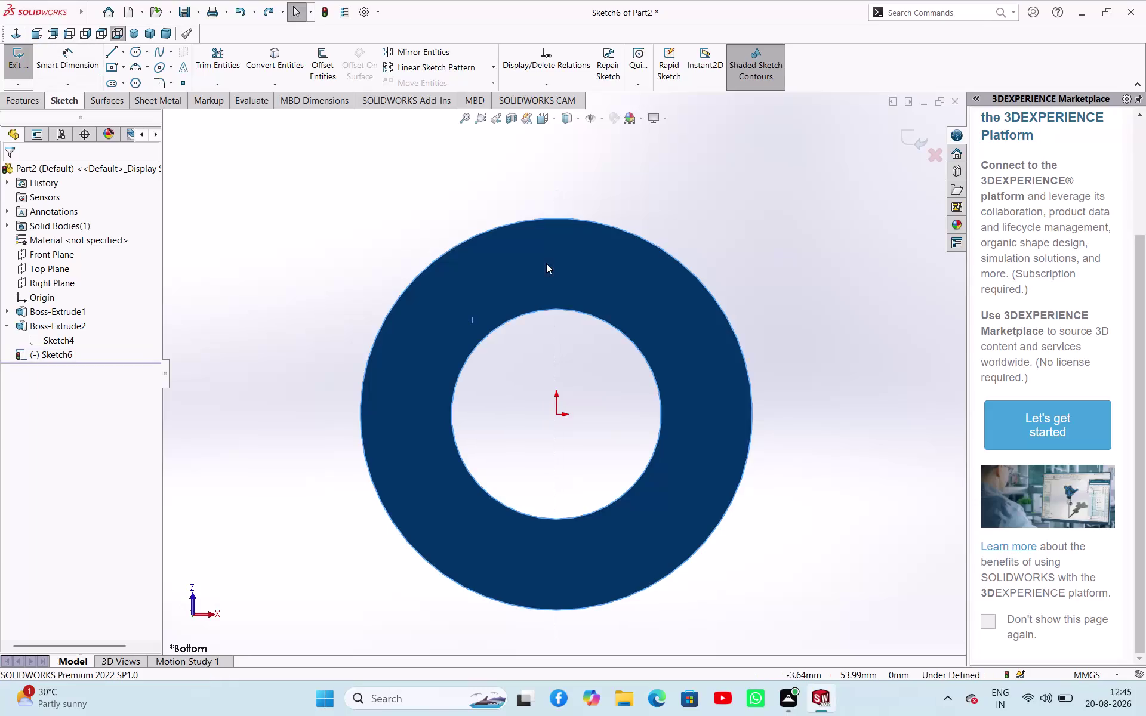
Exit the bottom-face sketch, undo Boss-Extrude2, and reopen Sketch4 for editing.
key(ctrl+z)
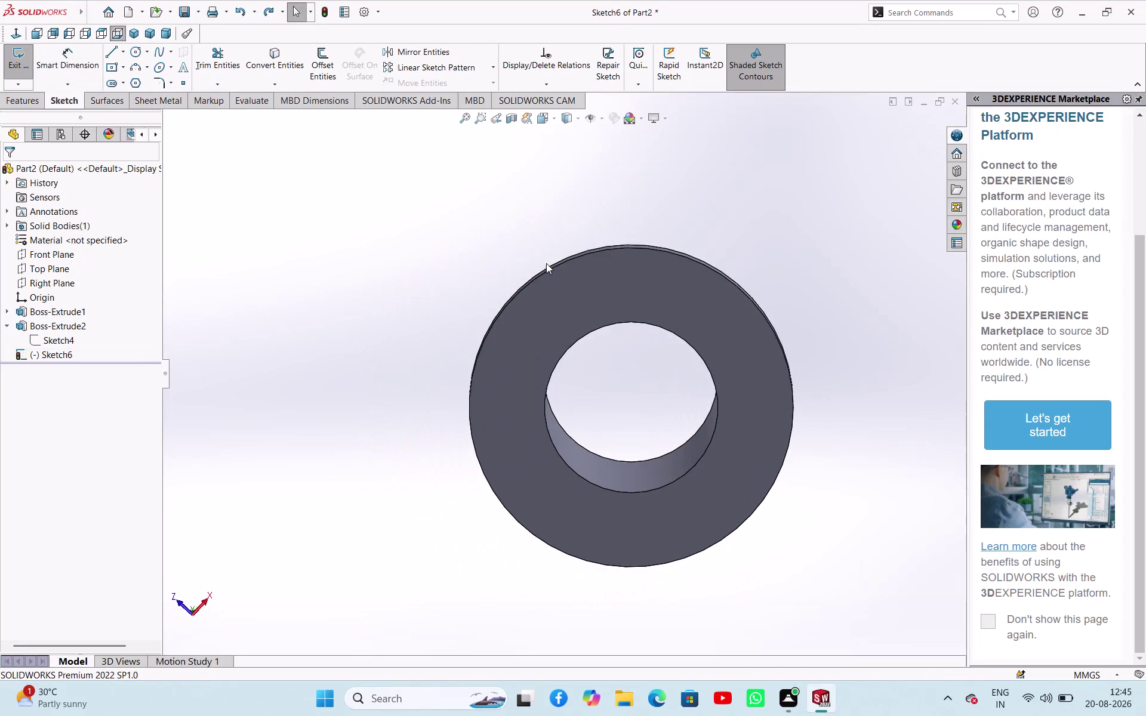
key(ctrl+z)
key(ctrl+z)
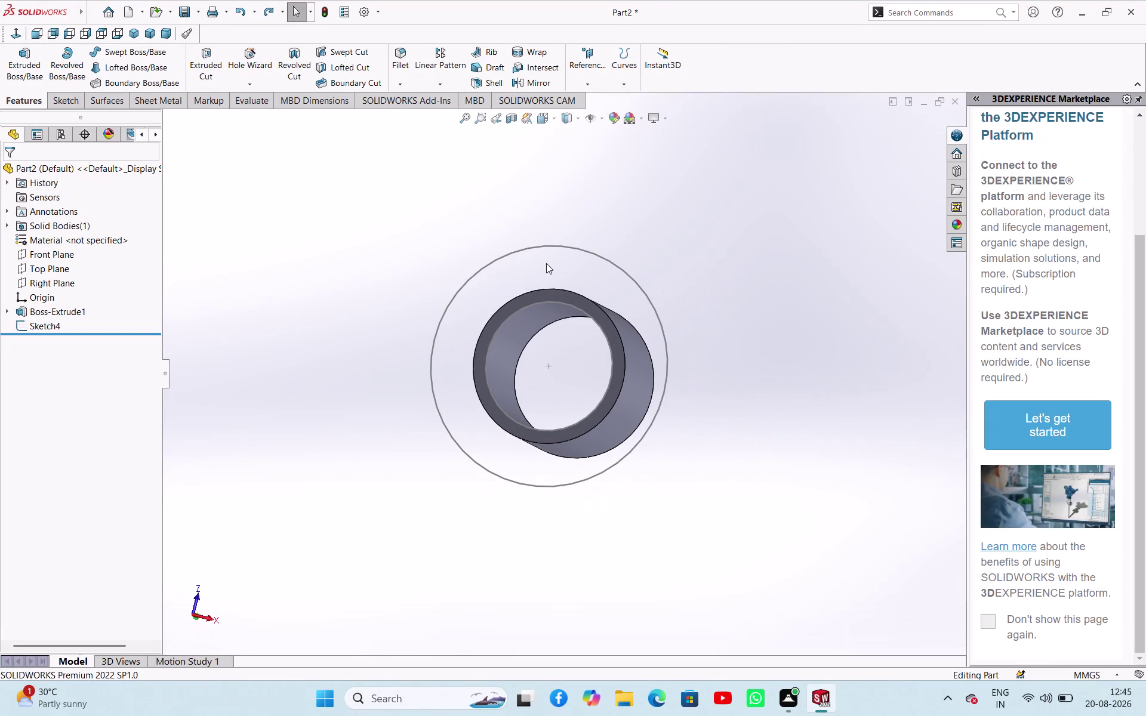
key(ctrl+z)
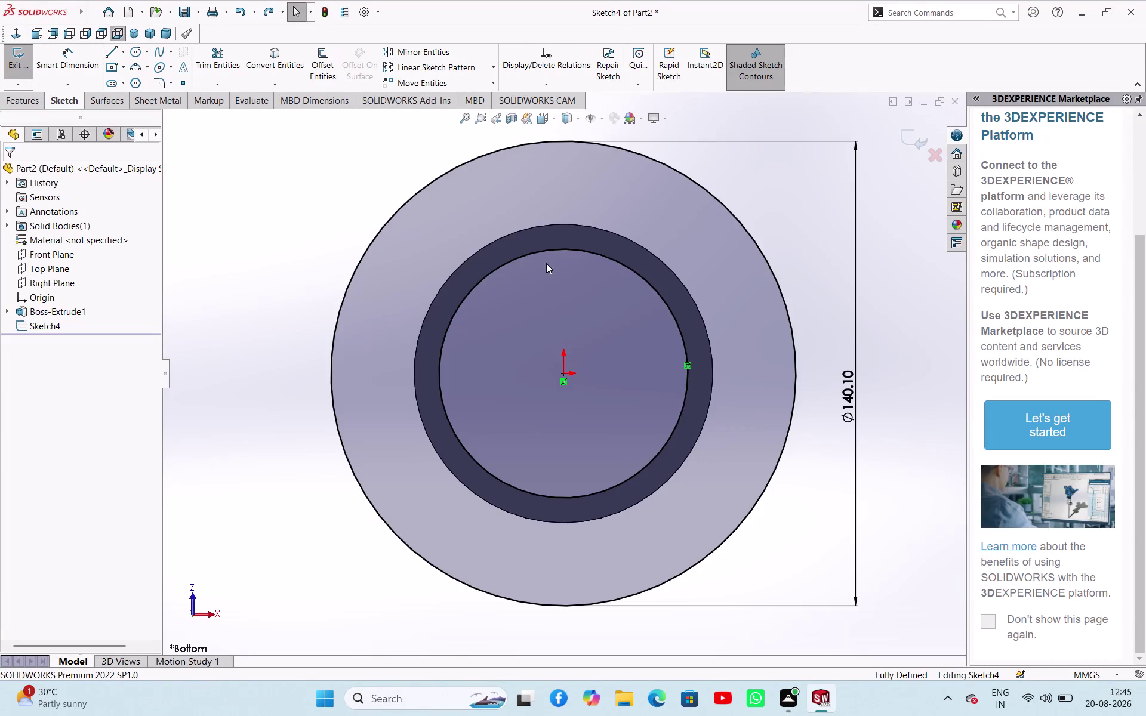
Change the flange circle's Ø140.10 dimension to 120 mm, passing through 100, and exit Sketch4.
double_click(853, 395)
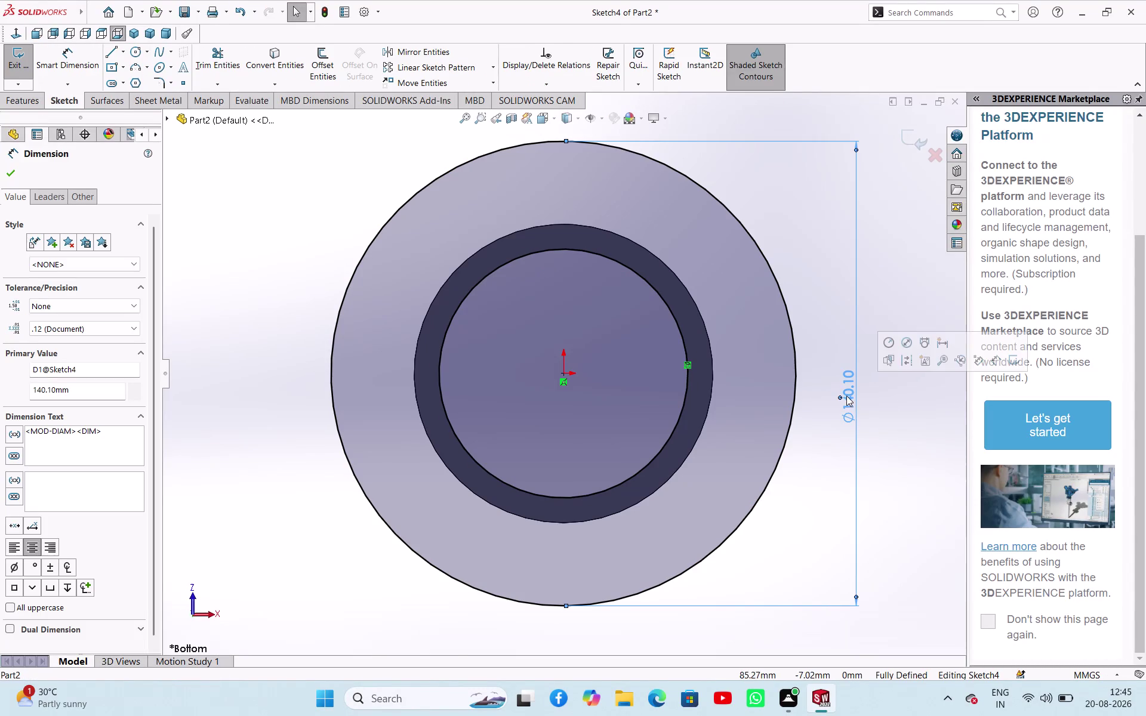
click(897, 402)
double_click(844, 394)
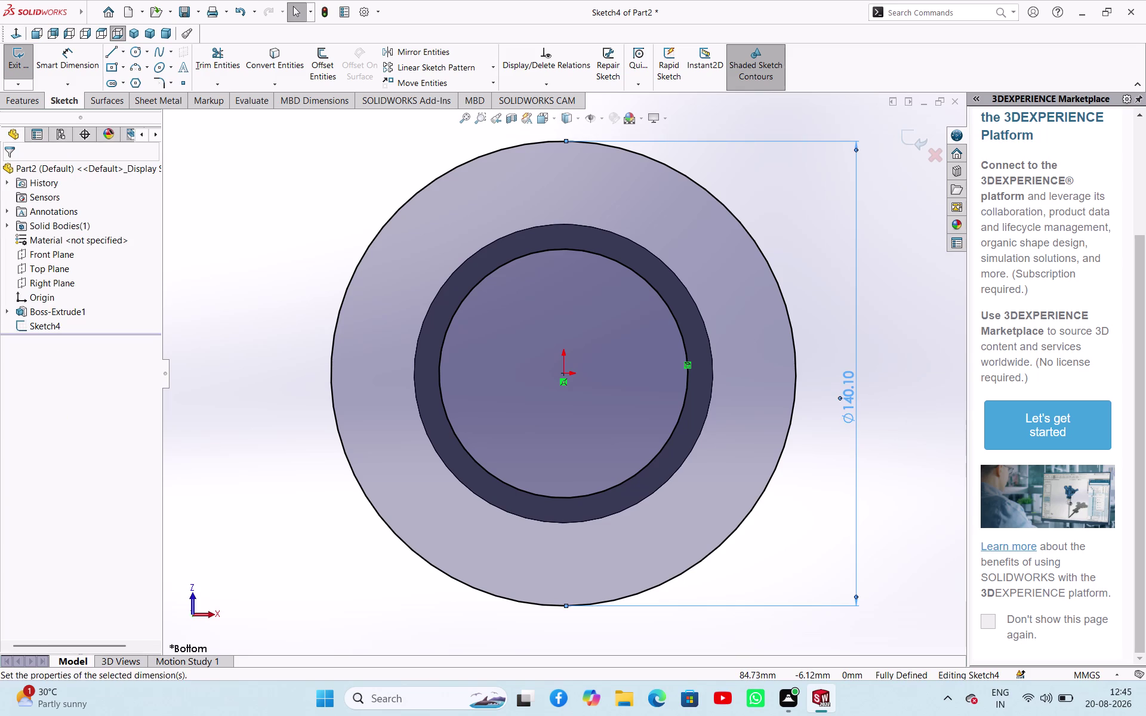
key(Escape)
key(Escape)
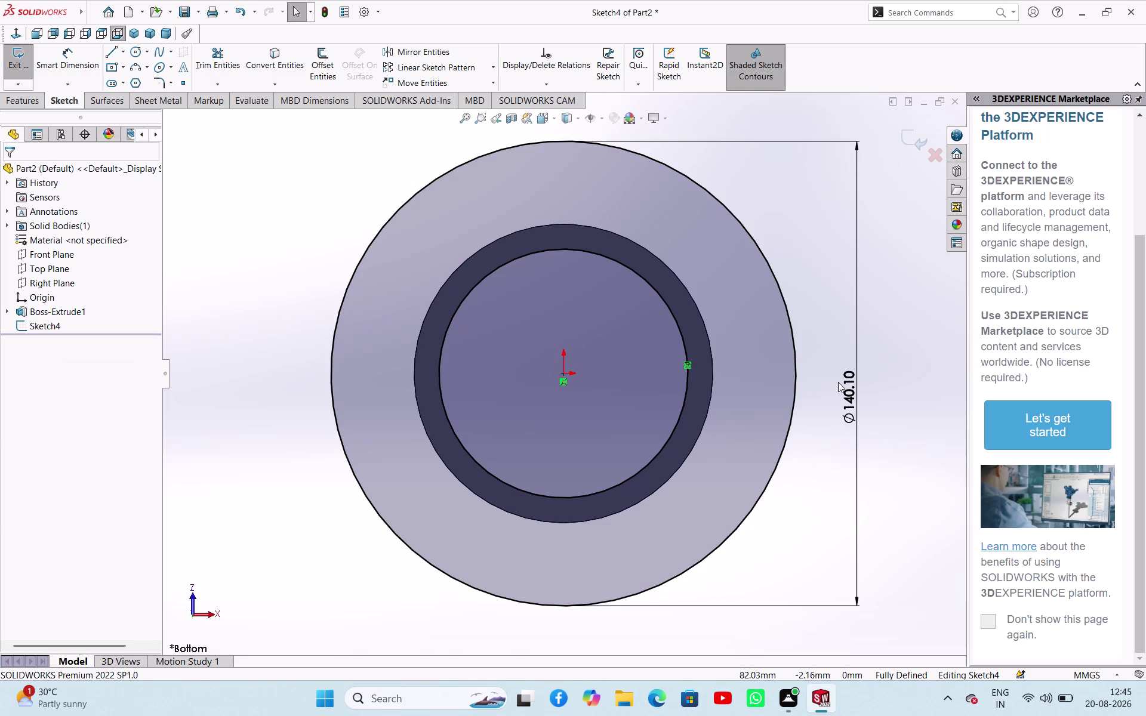
double_click(852, 393)
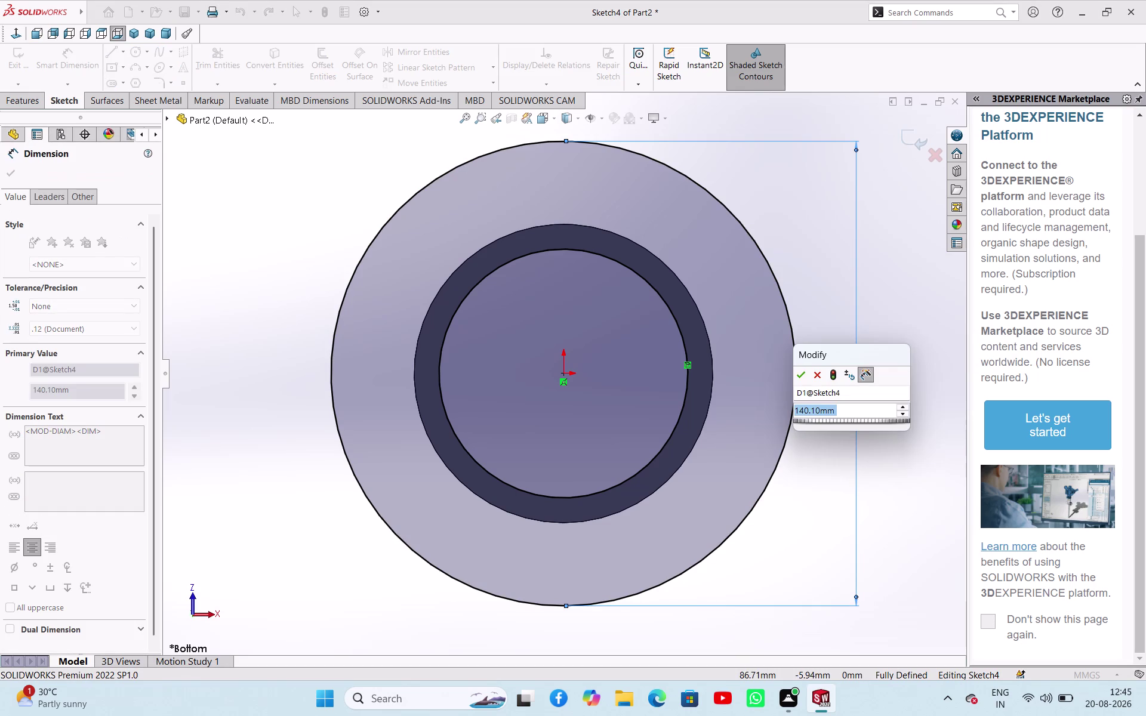
text(100)
key(Return)
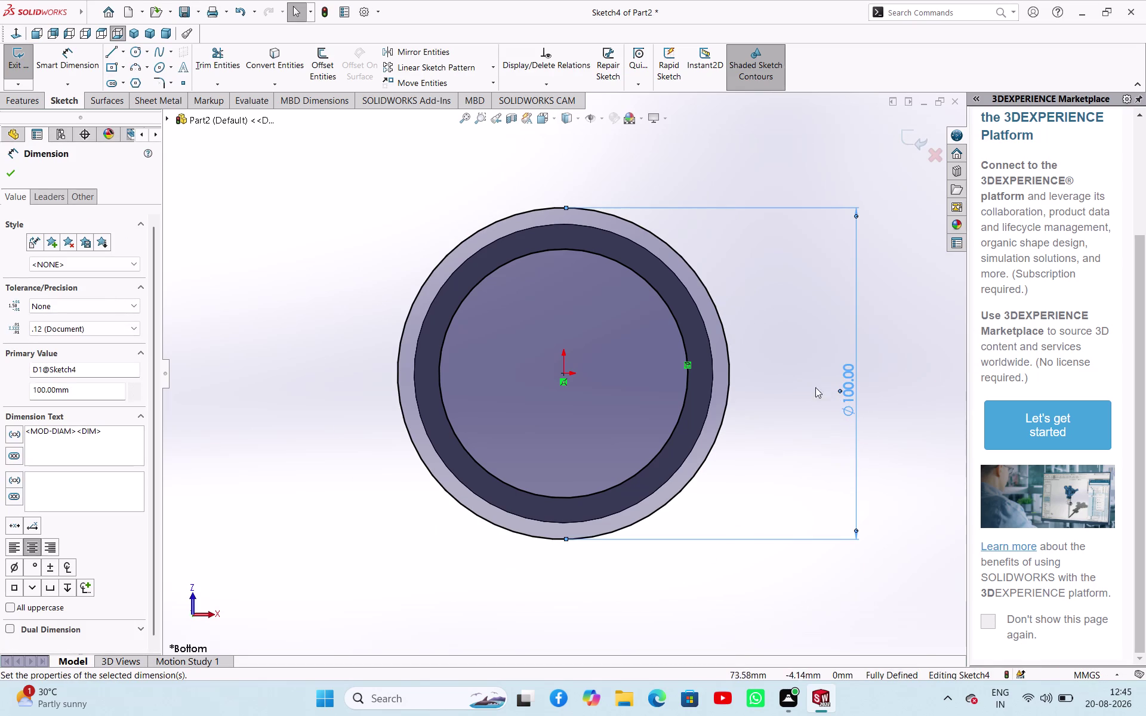
double_click(846, 392)
key(1)
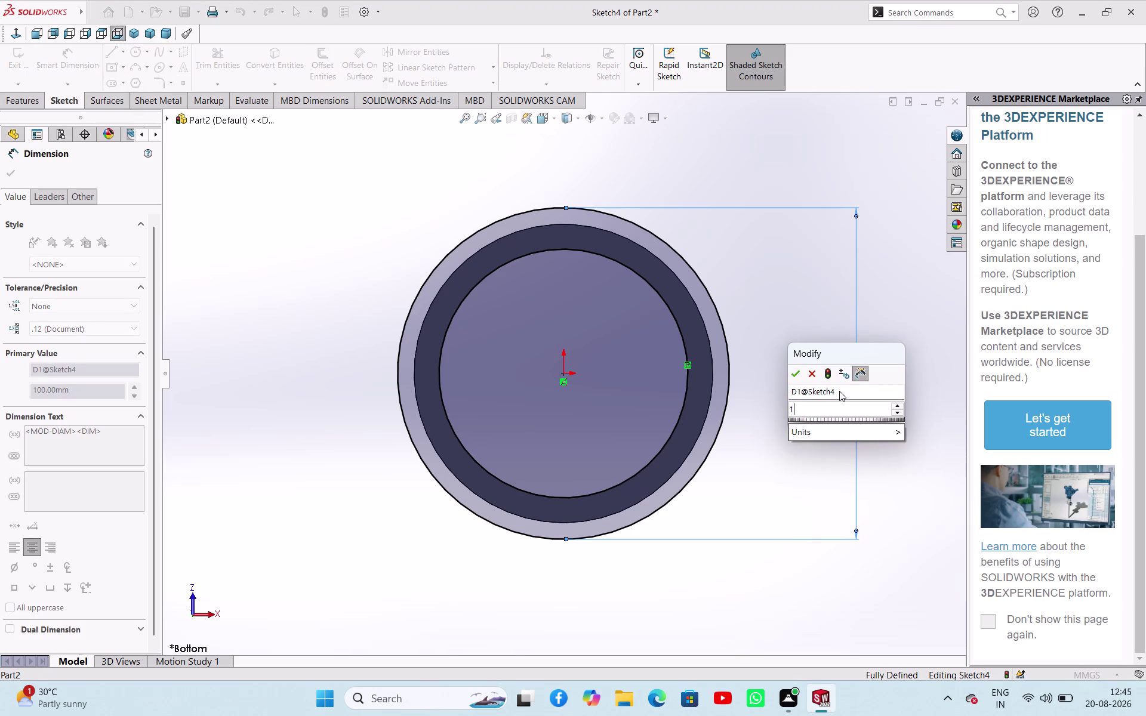
text(20)
key(Return)
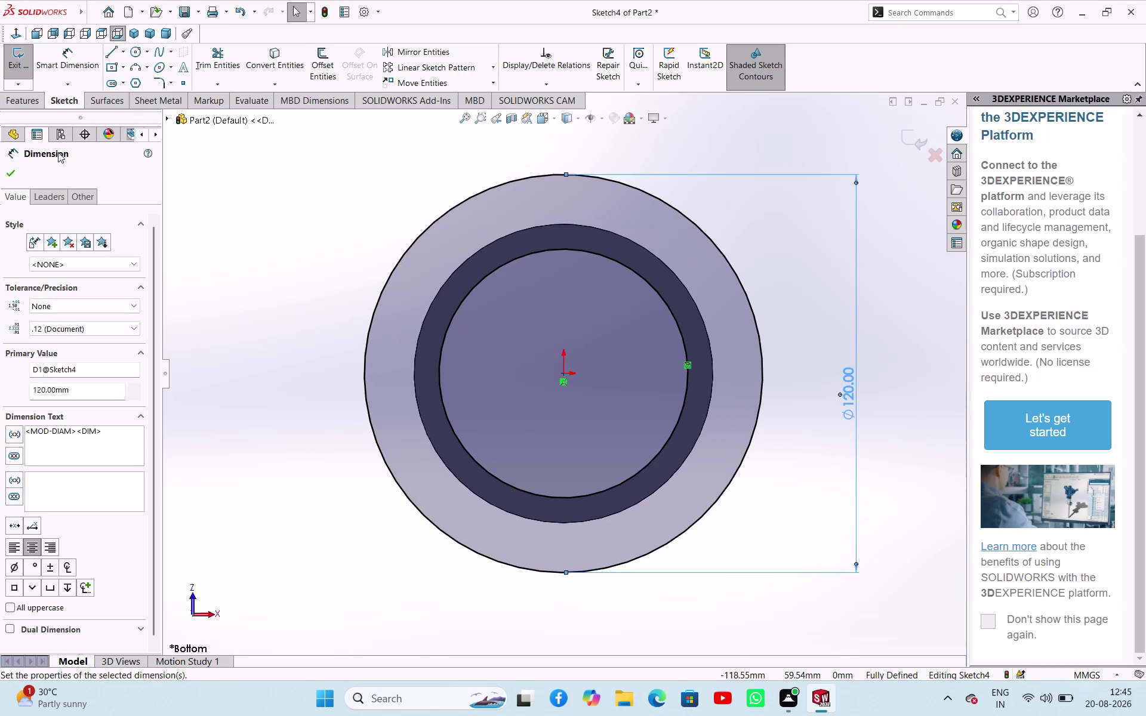
click(15, 167)
click(25, 67)
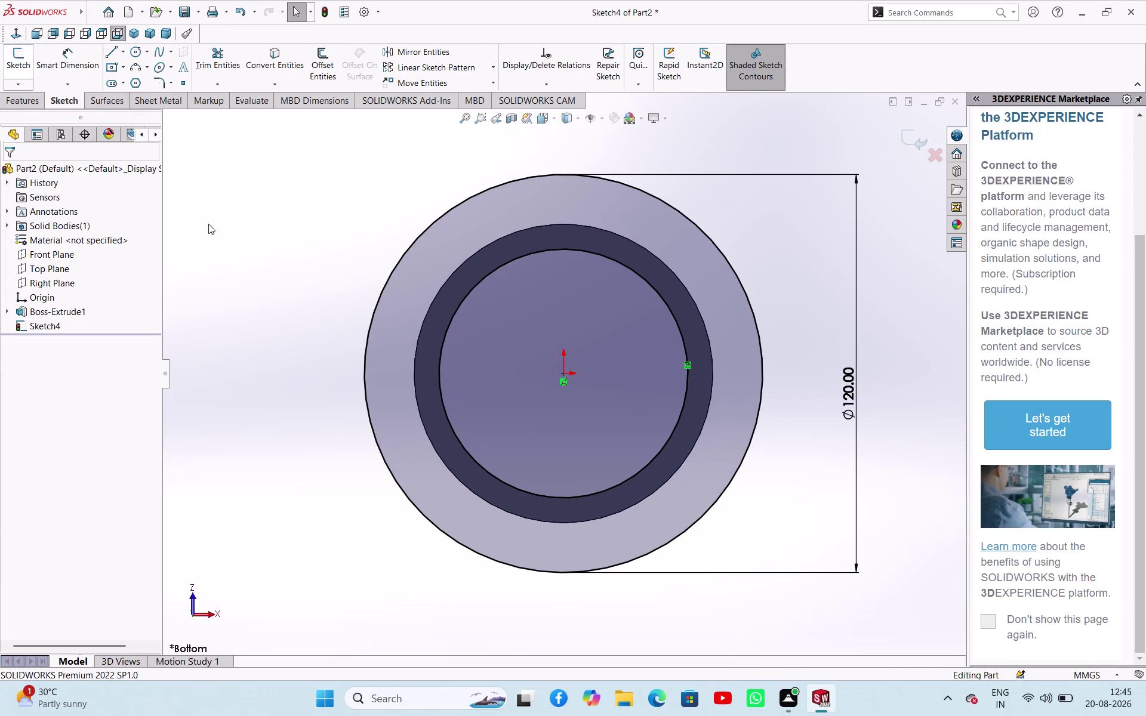
click(224, 228)
middle_drag(266, 267, 267, 371)
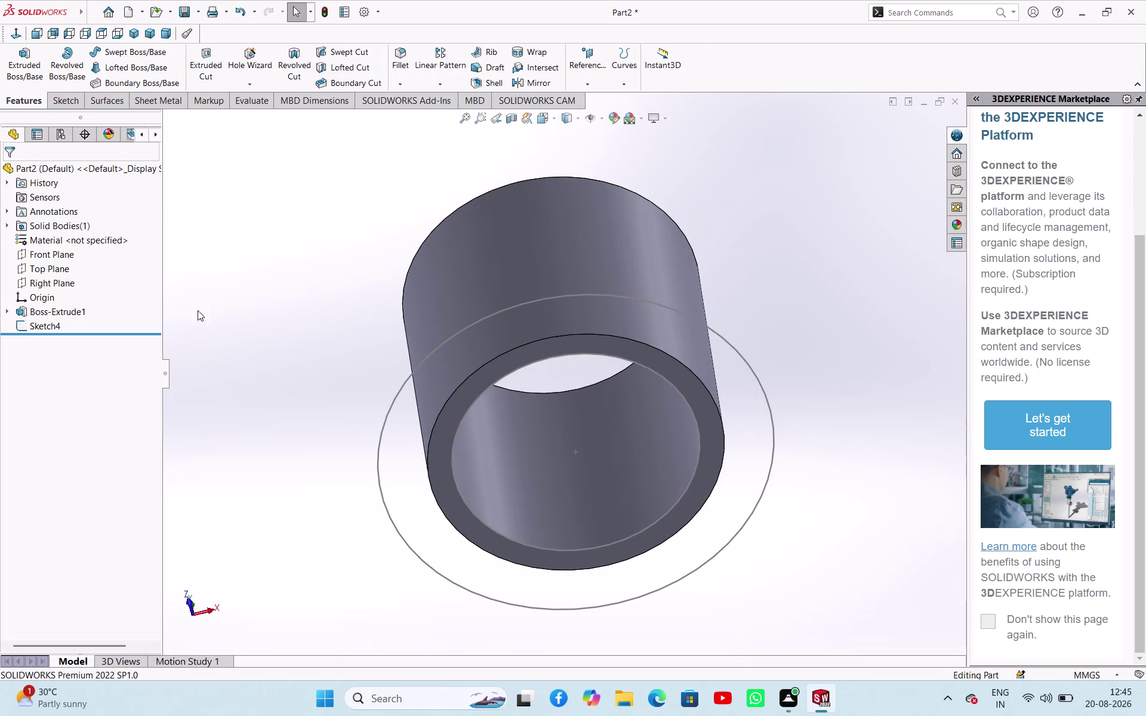
Extrude Sketch4 Blind 7.5 mm in the reversed direction, merged with the tube.
click(19, 49)
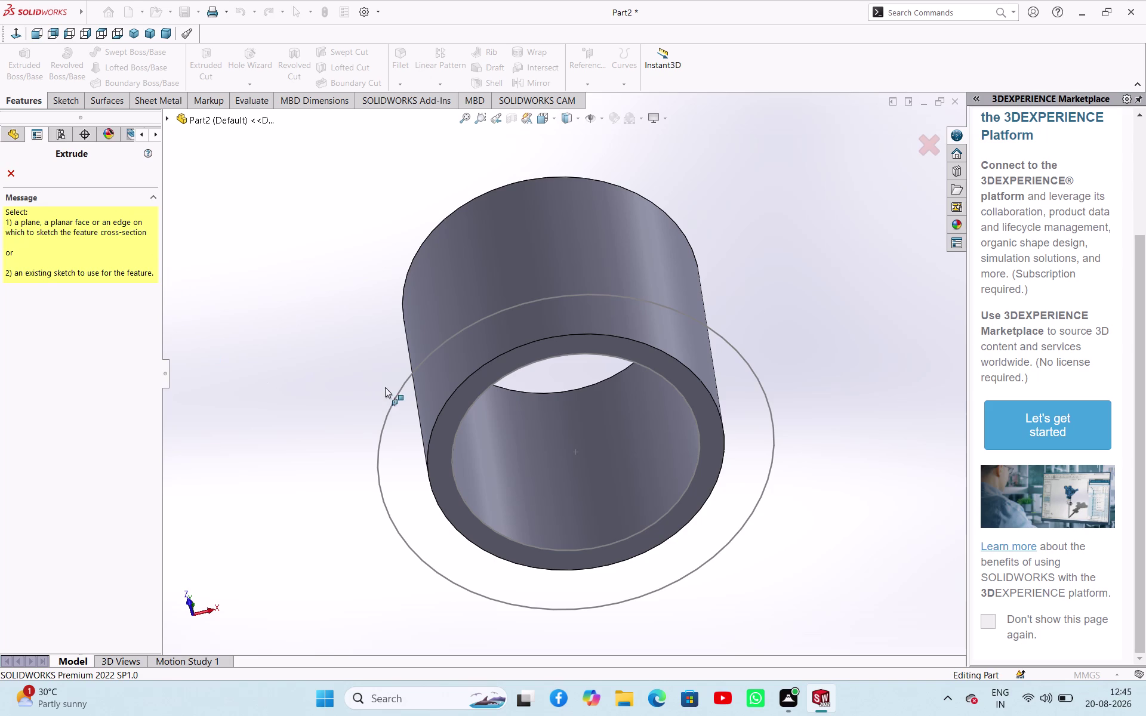
click(400, 392)
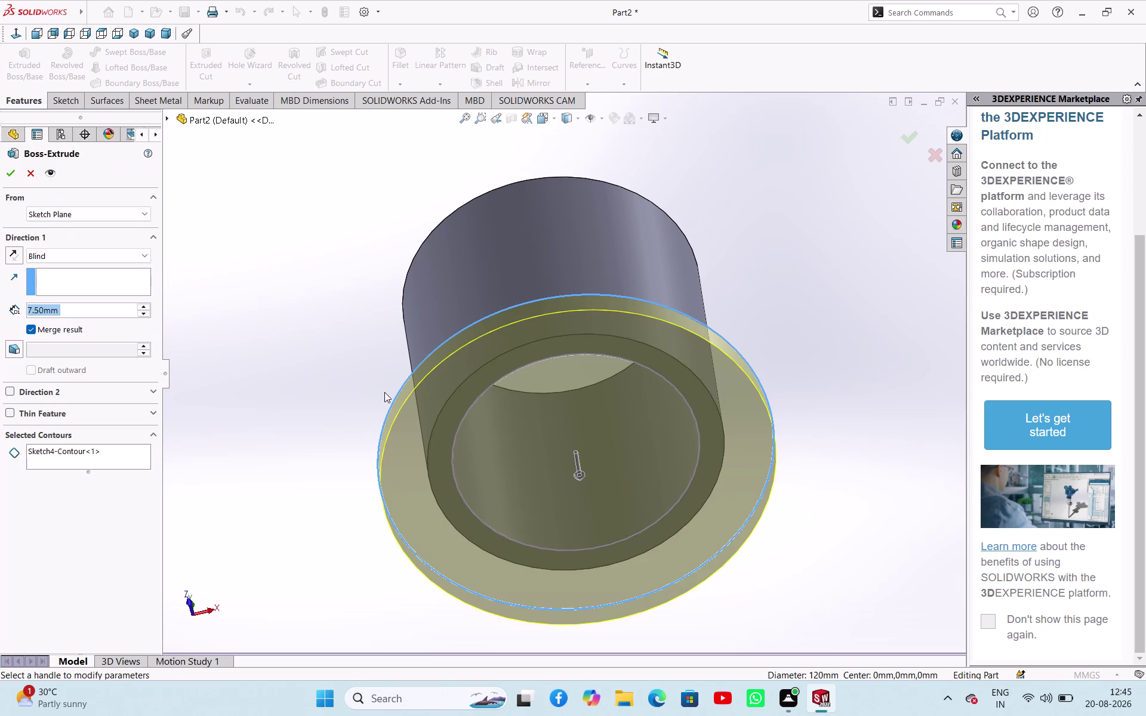
click(32, 173)
click(256, 269)
click(49, 319)
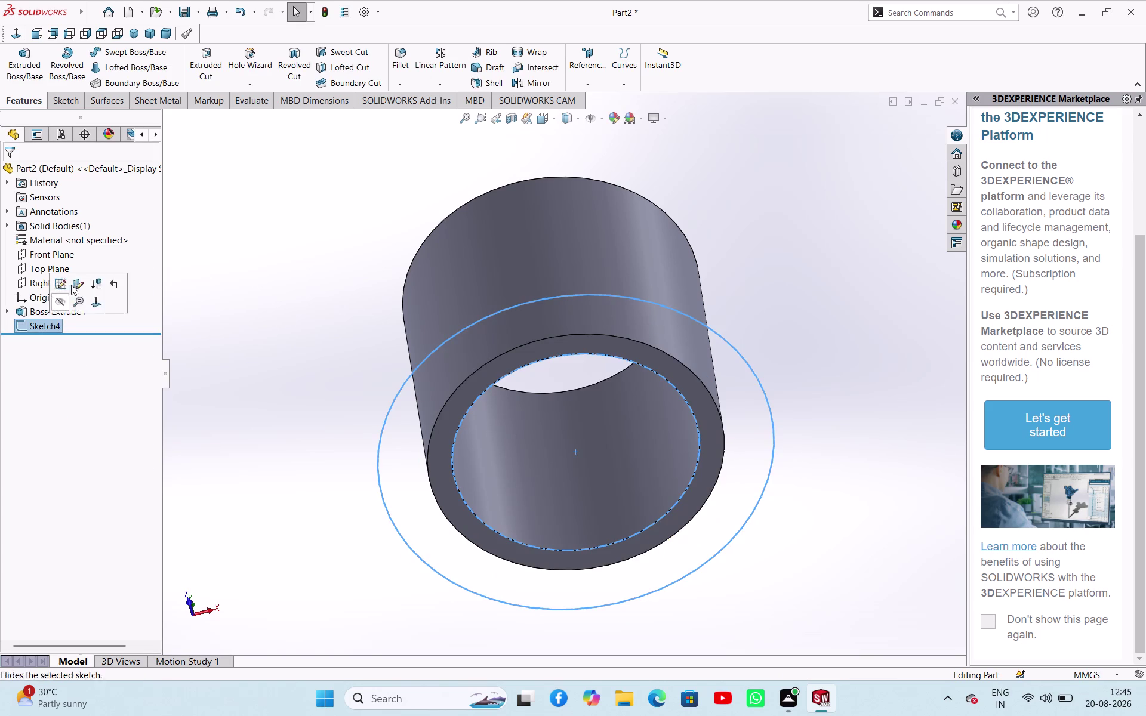
click(34, 61)
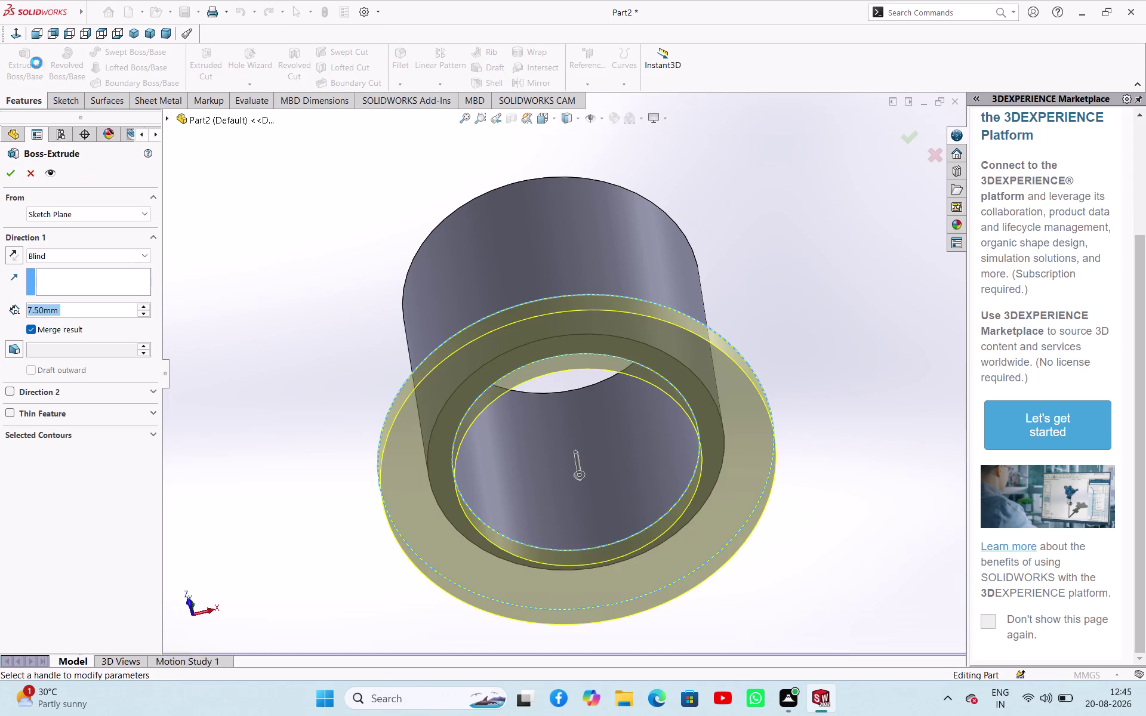
middle_drag(370, 342, 379, 496)
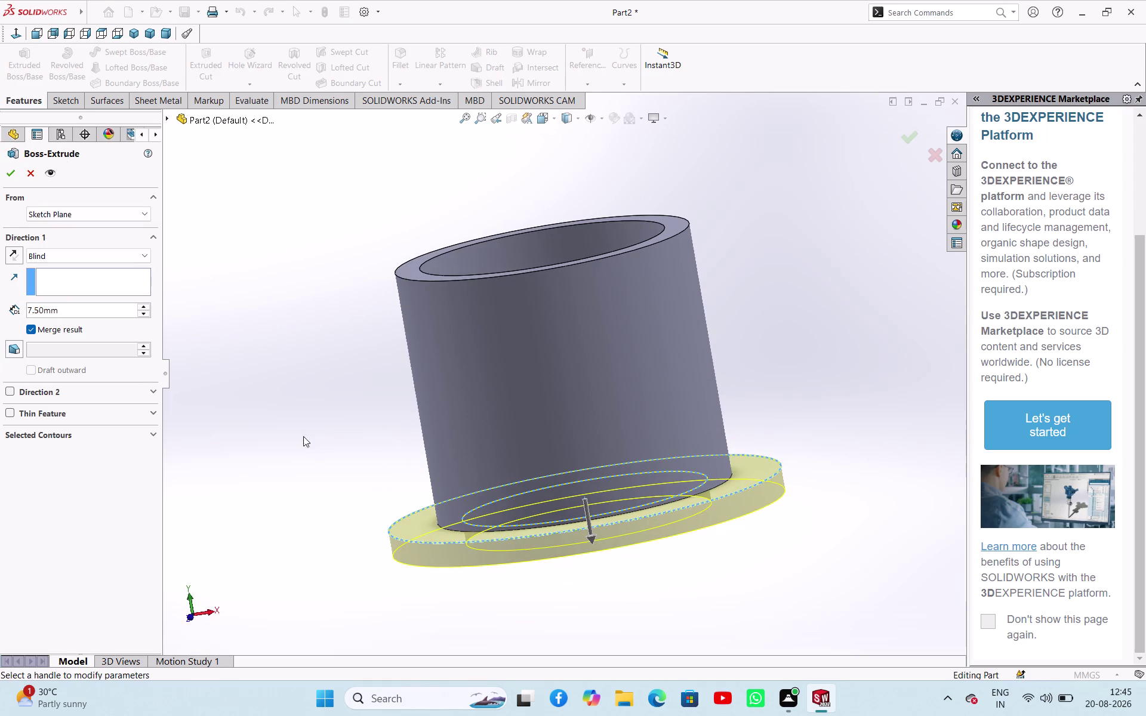
click(15, 249)
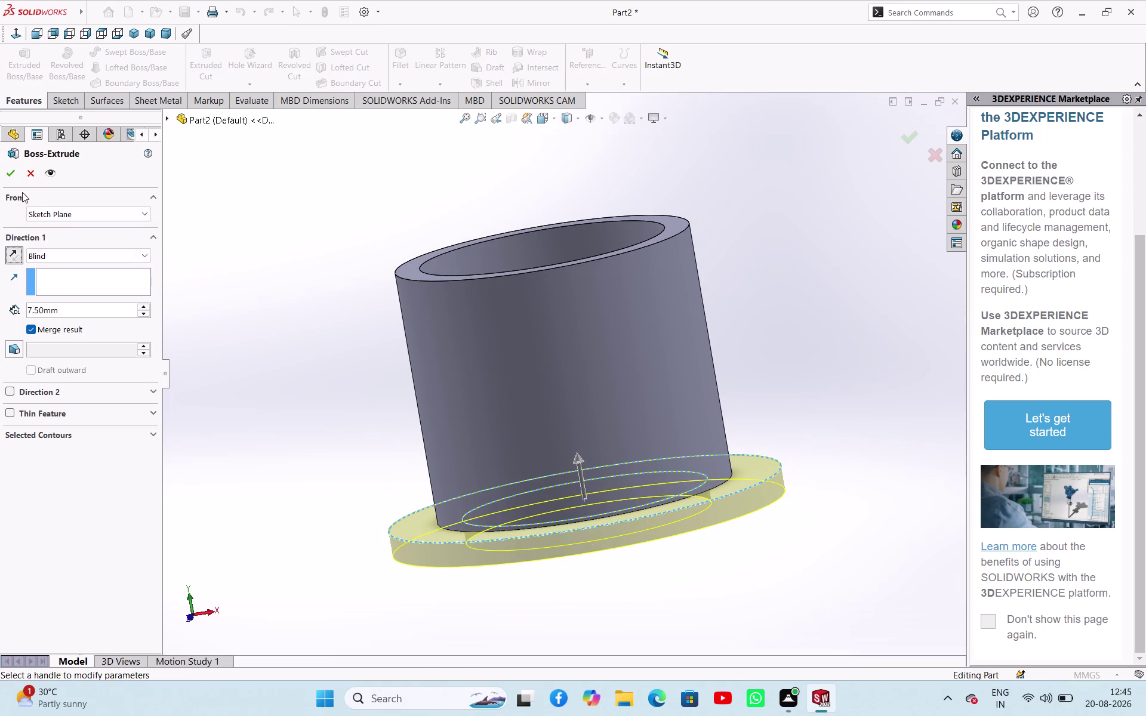
click(15, 181)
click(228, 340)
middle_drag(249, 367, 206, 213)
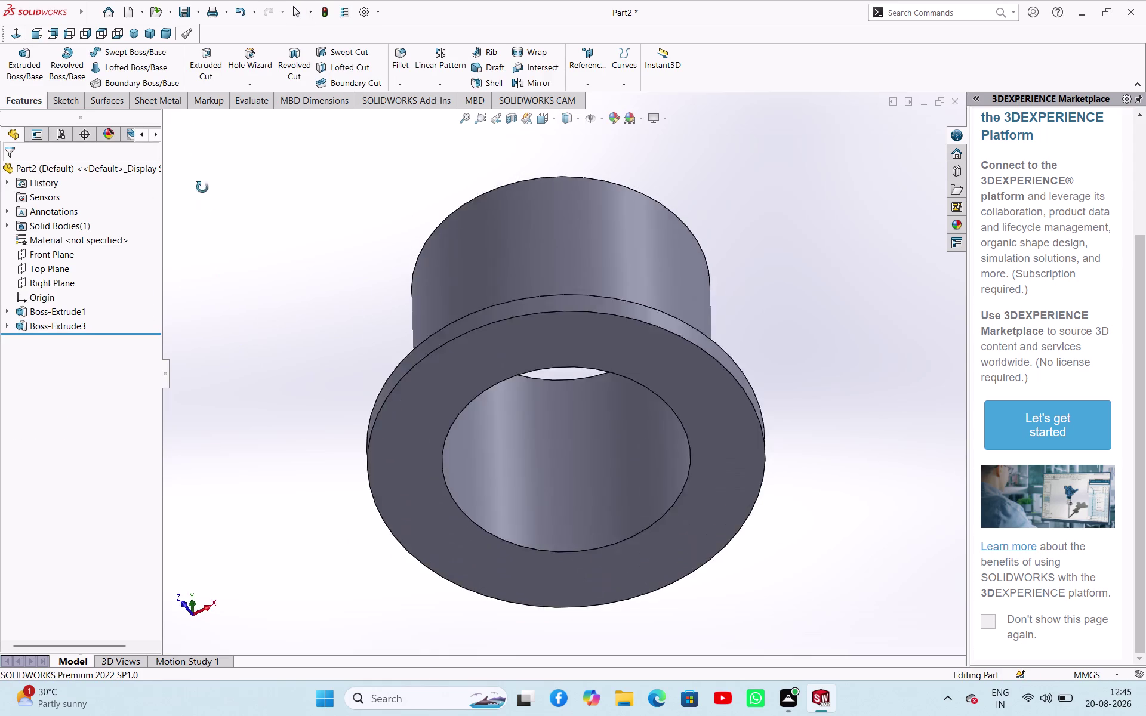
middle_drag(207, 214, 196, 144)
Start a sketch on the flange's bottom face with a vertical midpoint centreline from the origin.
click(426, 303)
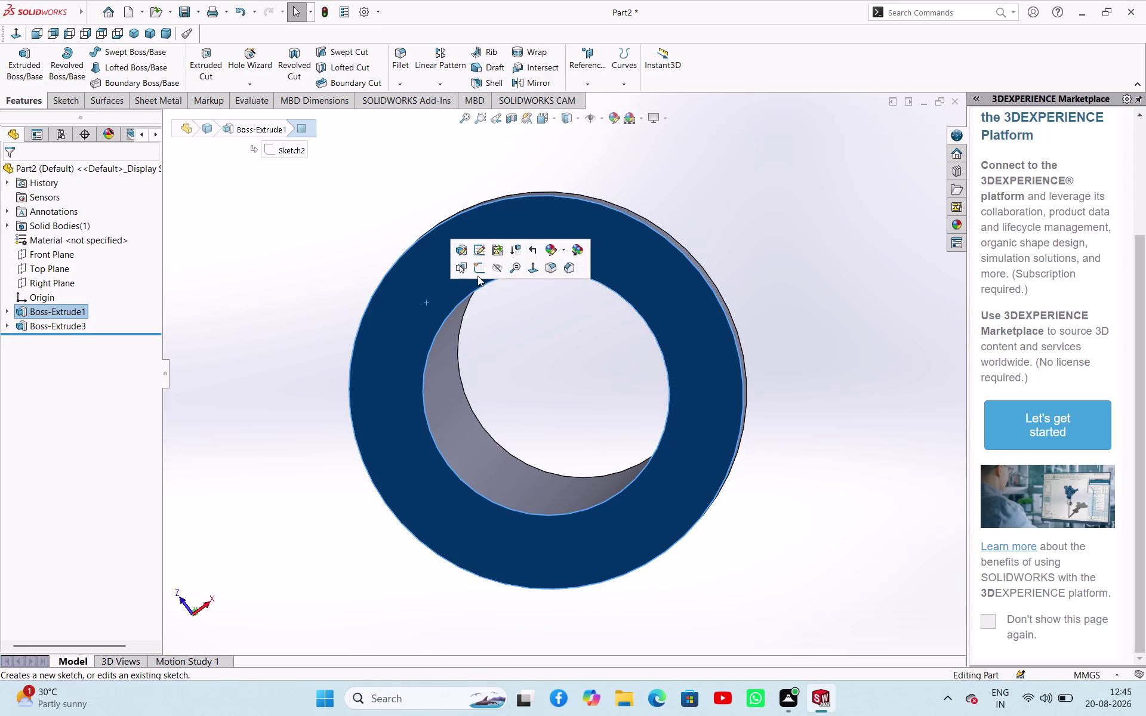
click(478, 275)
click(278, 292)
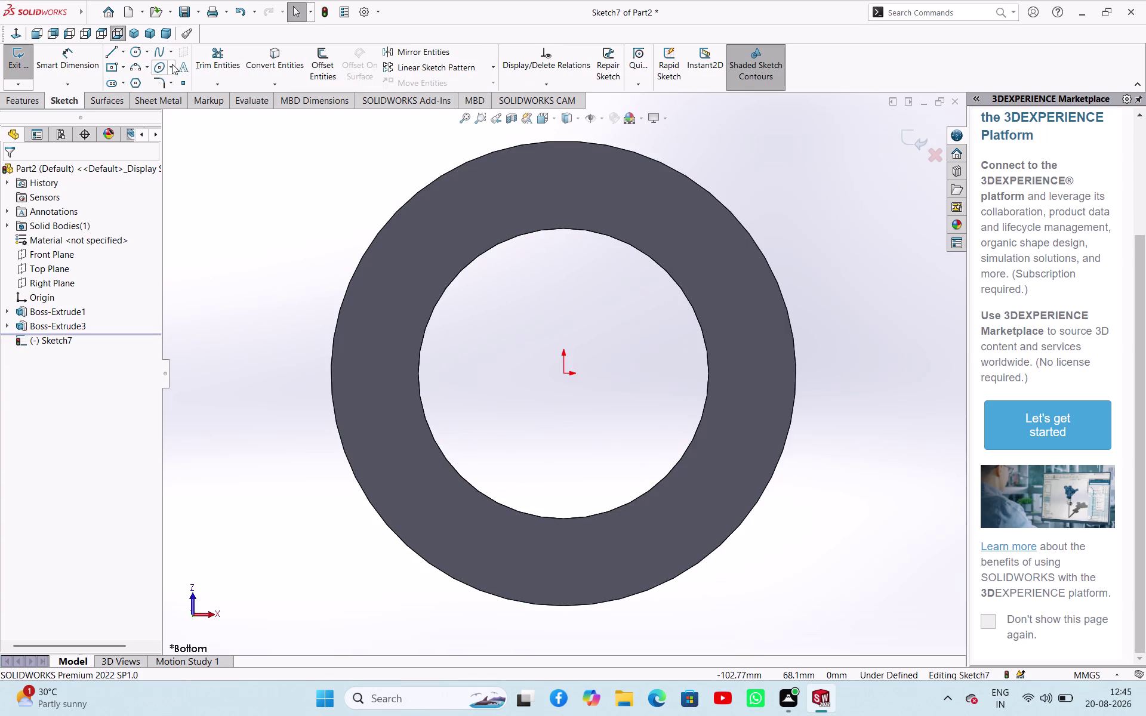
click(123, 53)
click(128, 86)
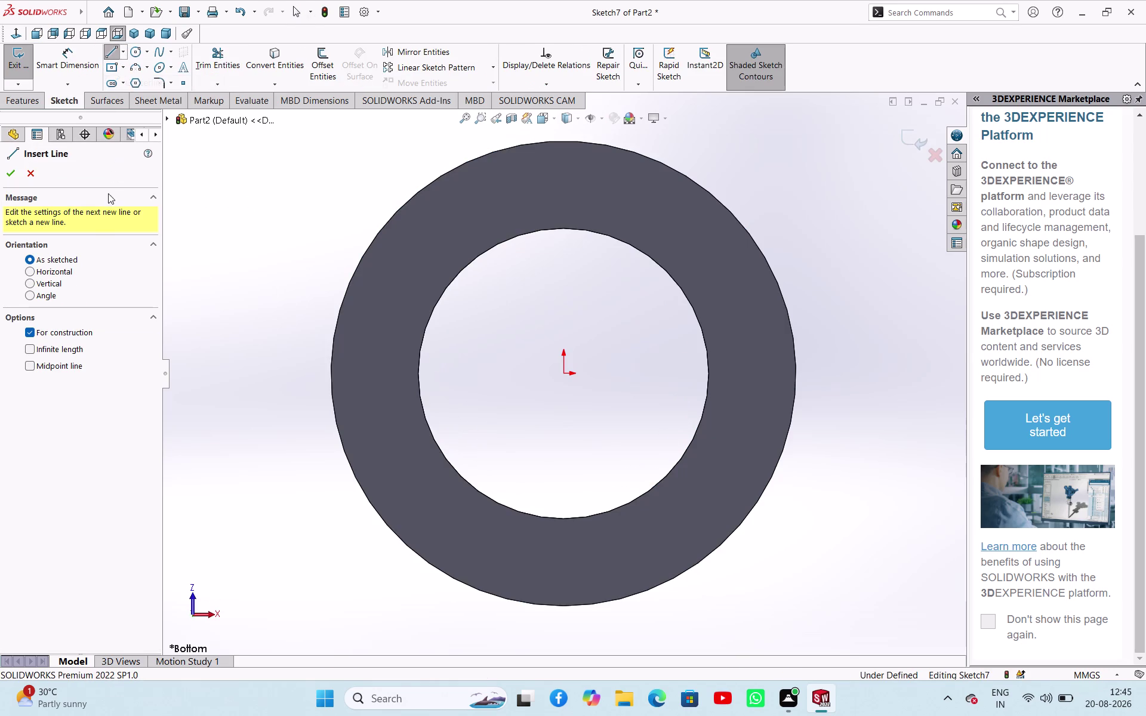
click(30, 363)
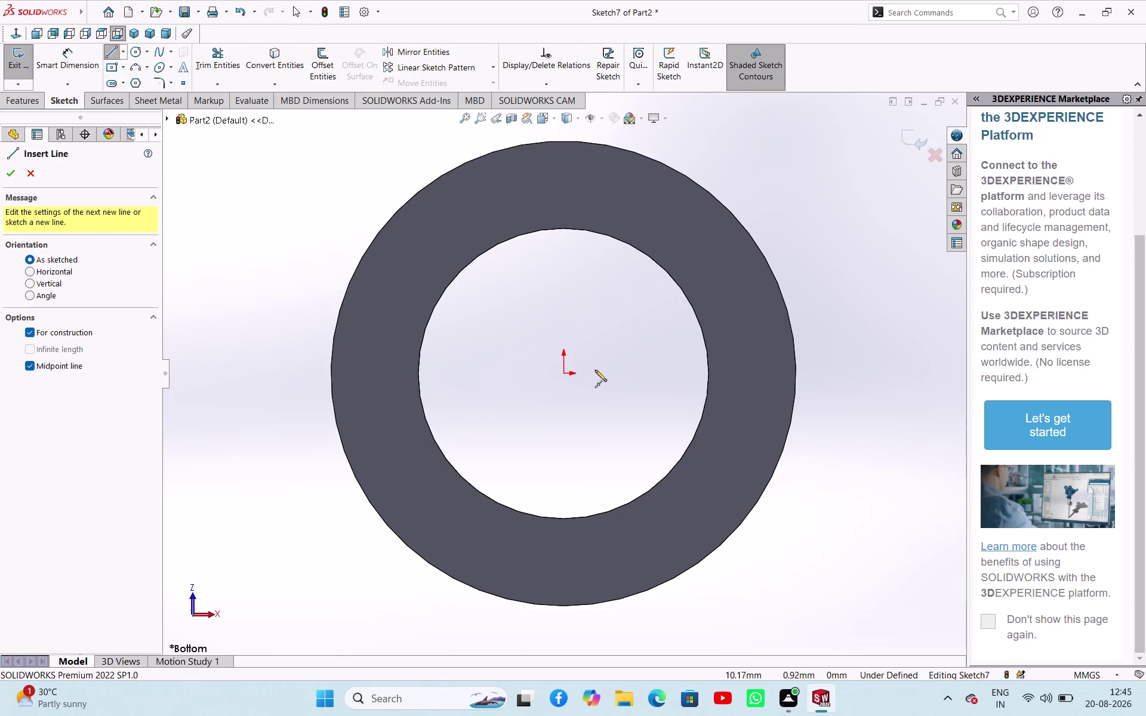
click(567, 375)
scroll(up, 3)
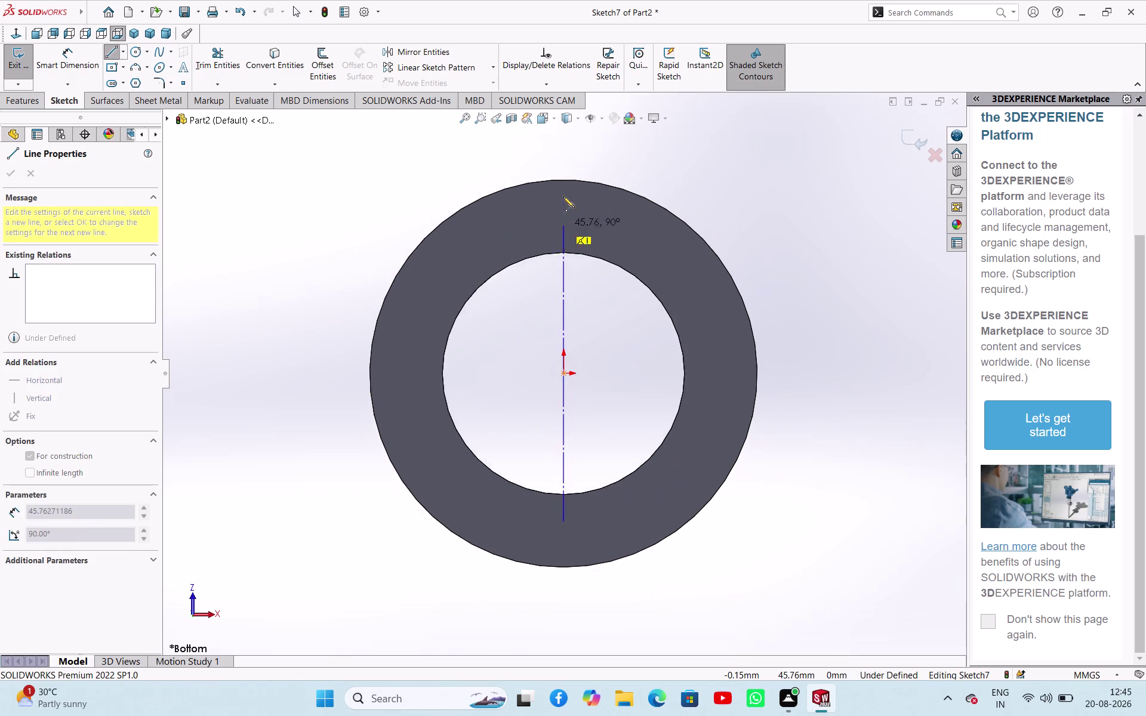
scroll(up, 3)
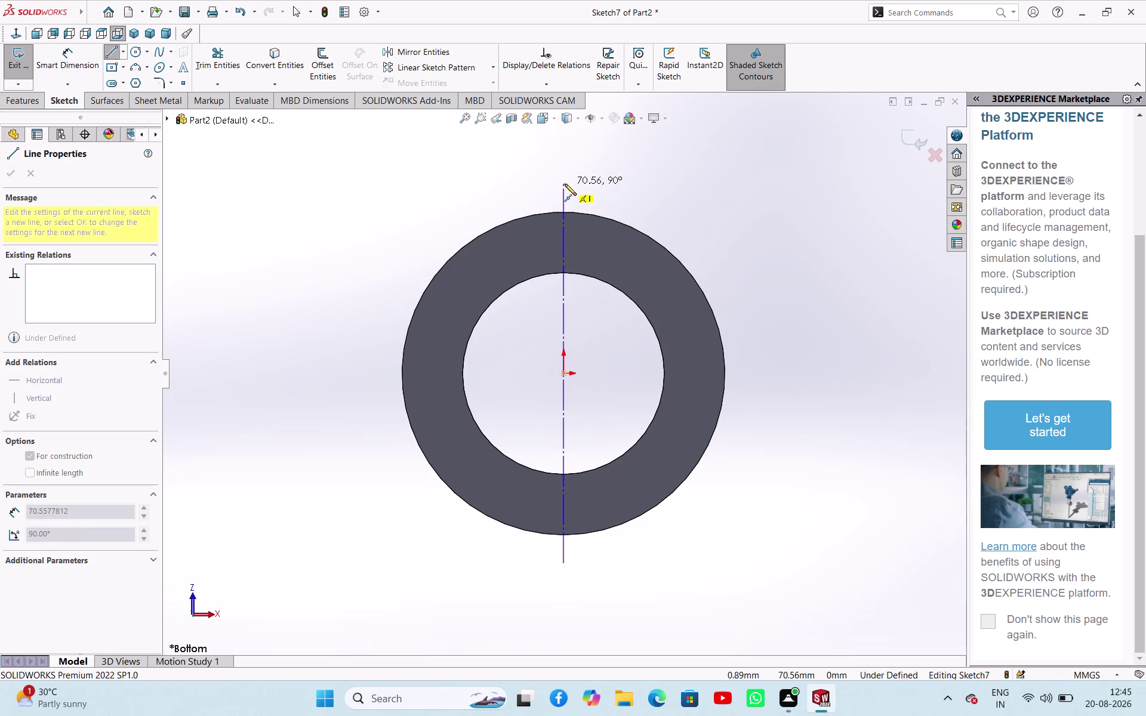
click(564, 184)
right_click(618, 191)
click(629, 196)
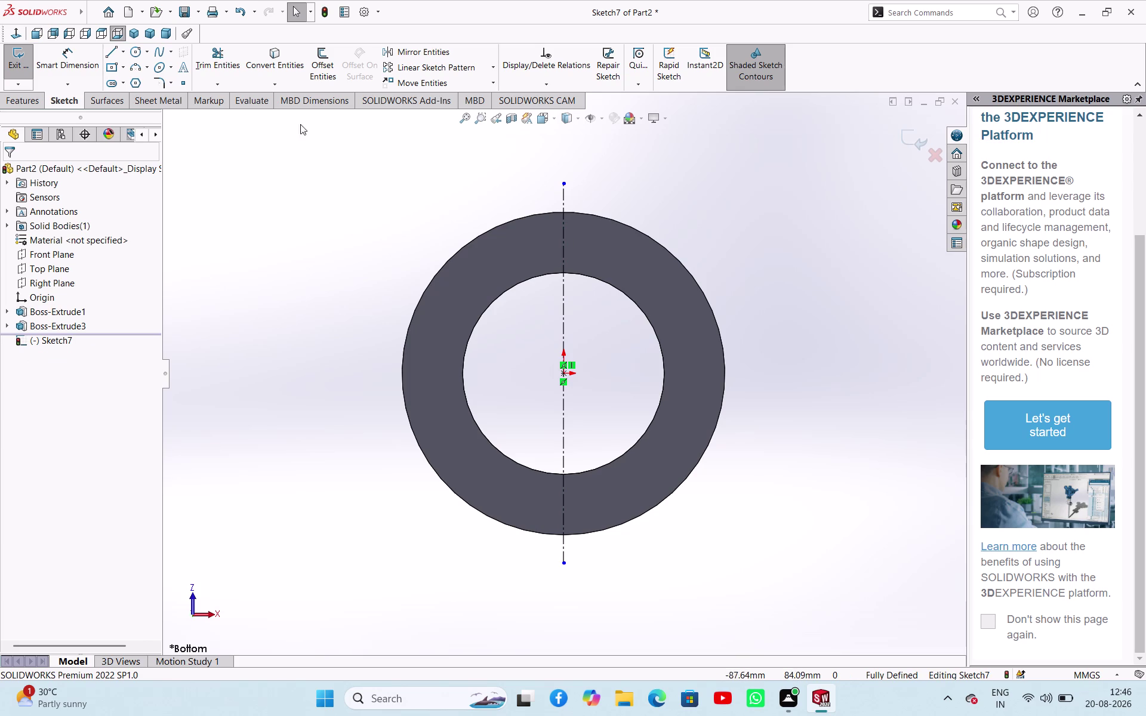
Draw a circle of about 80 mm radius at the origin, beyond the flange, and exit.
click(136, 52)
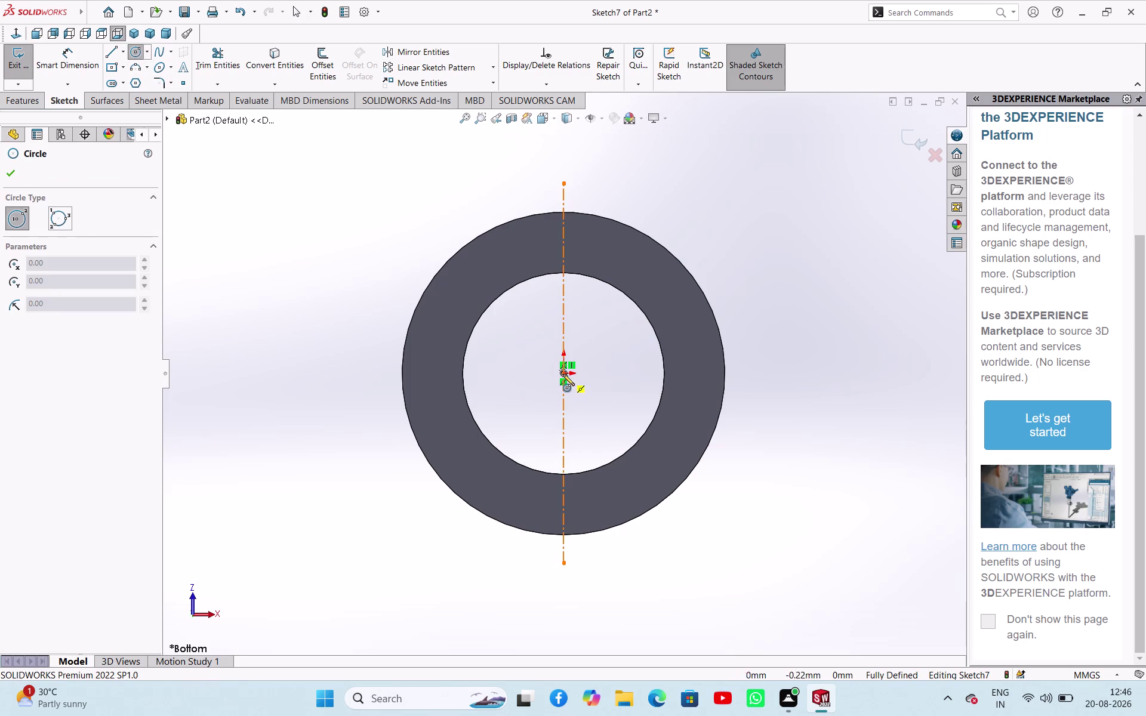
click(563, 375)
click(761, 459)
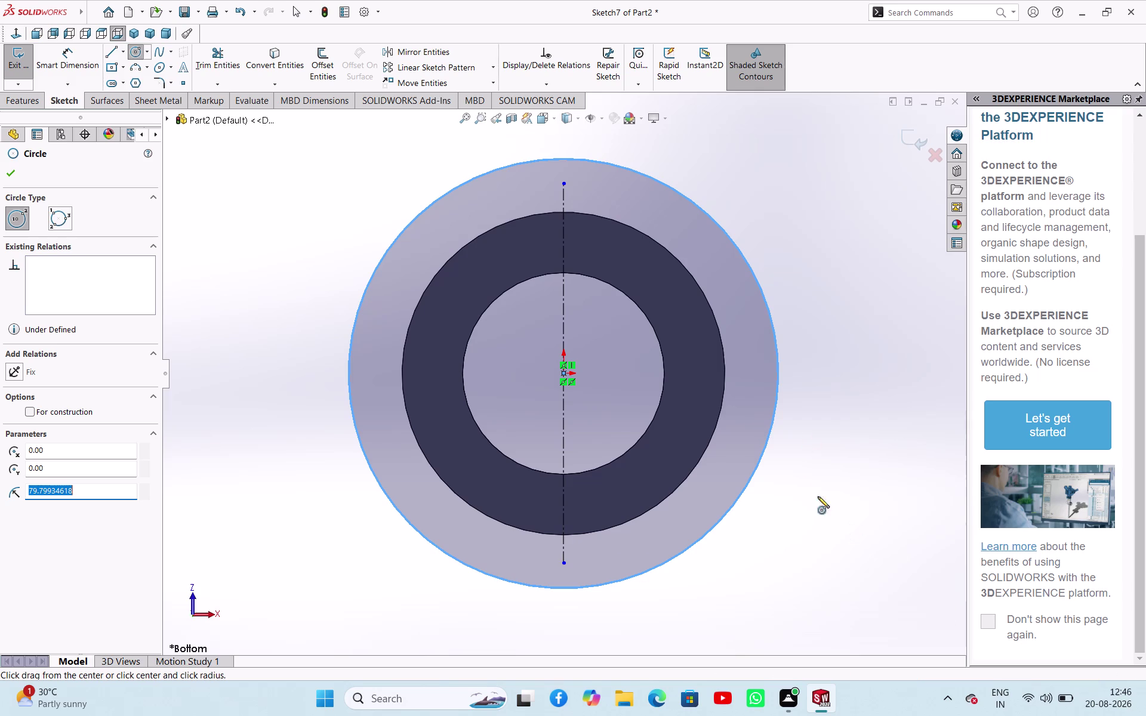
middle_drag(799, 478, 988, 715)
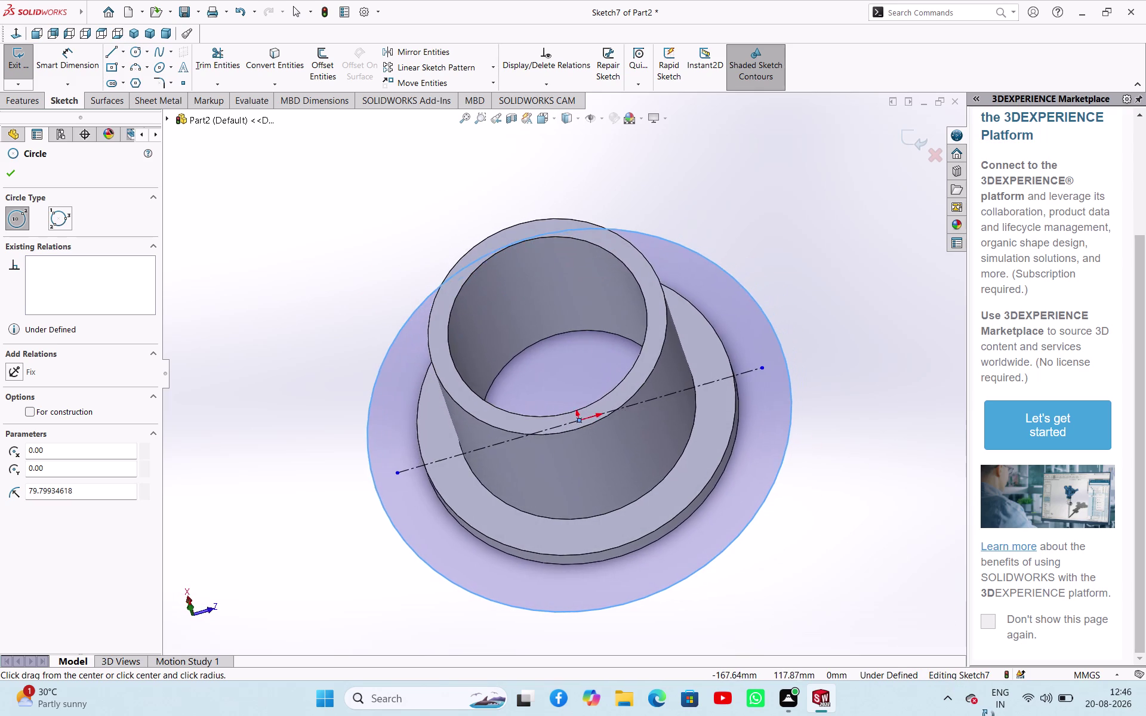
middle_drag(988, 715, 977, 674)
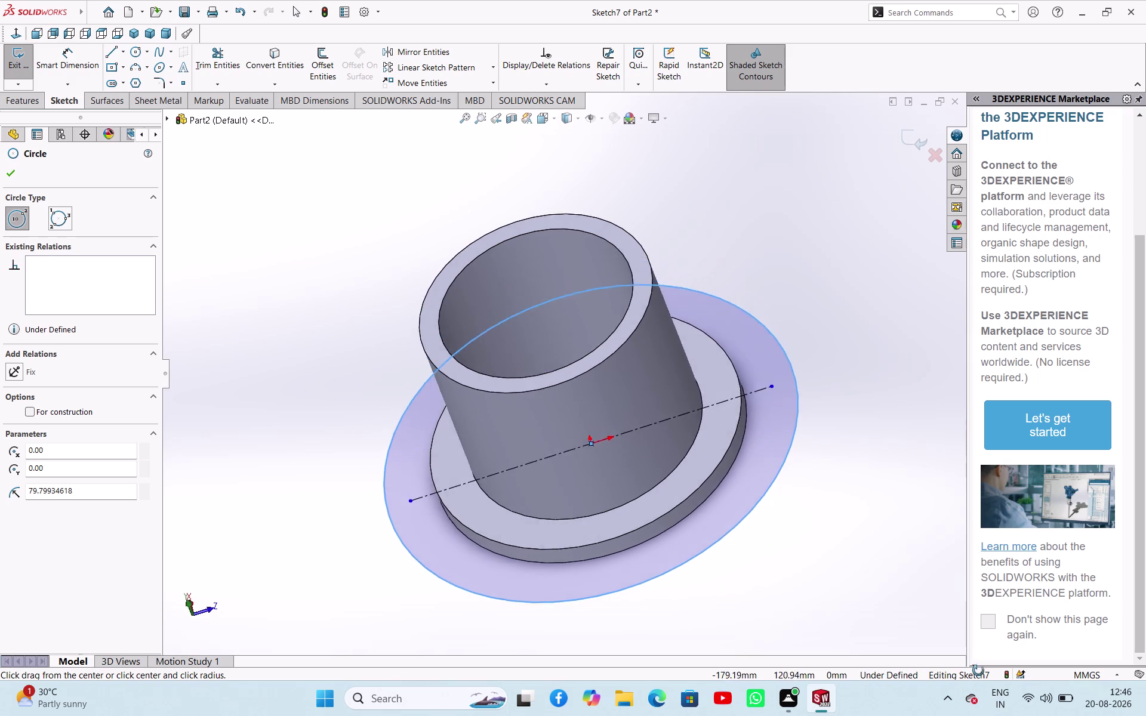
middle_drag(977, 674, 916, 625)
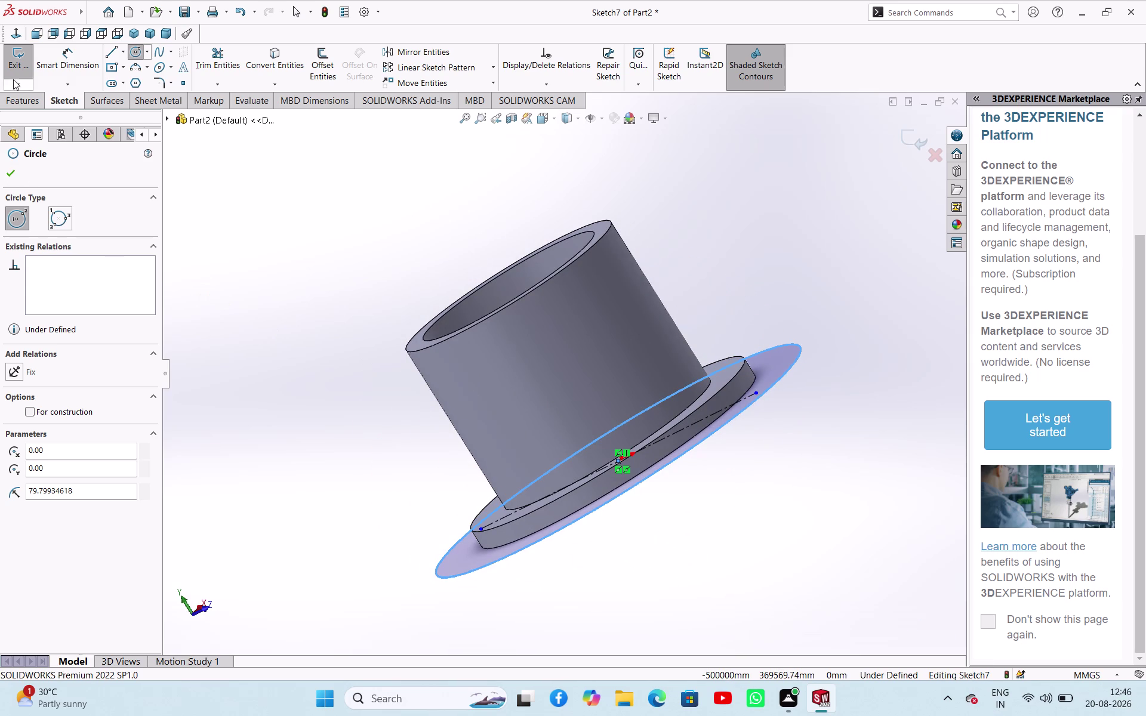
click(15, 60)
click(247, 229)
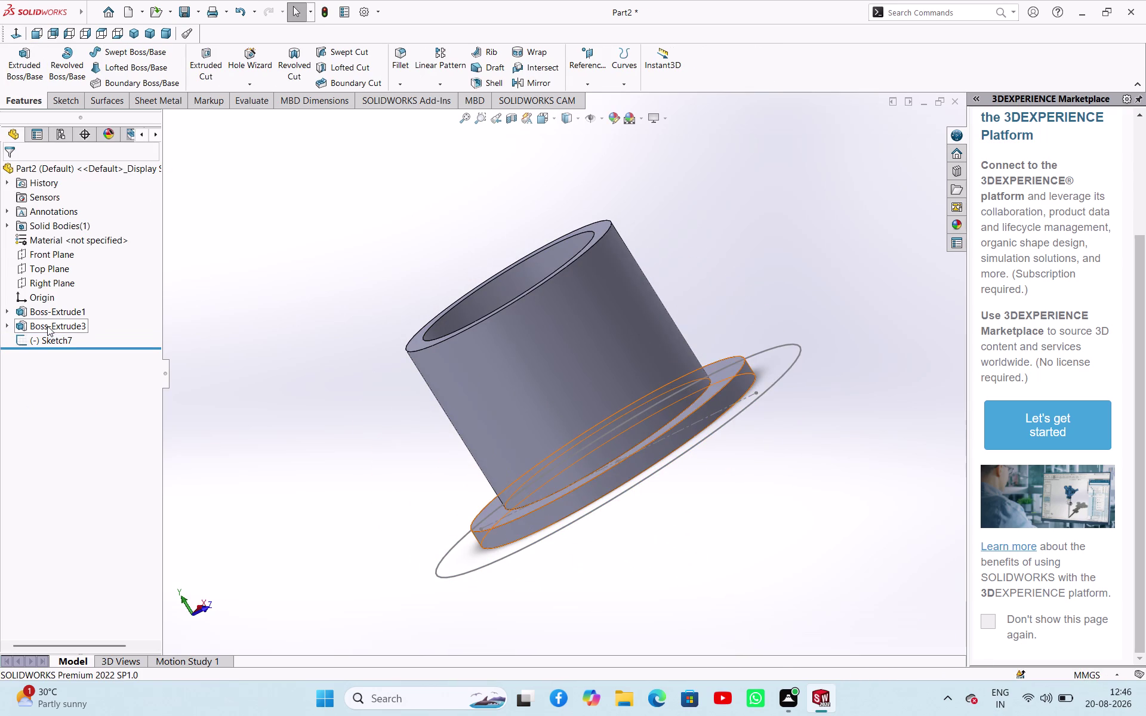
Change the flange circle in Sketch4 from Ø120 to Ø130 mm and rebuild.
click(47, 326)
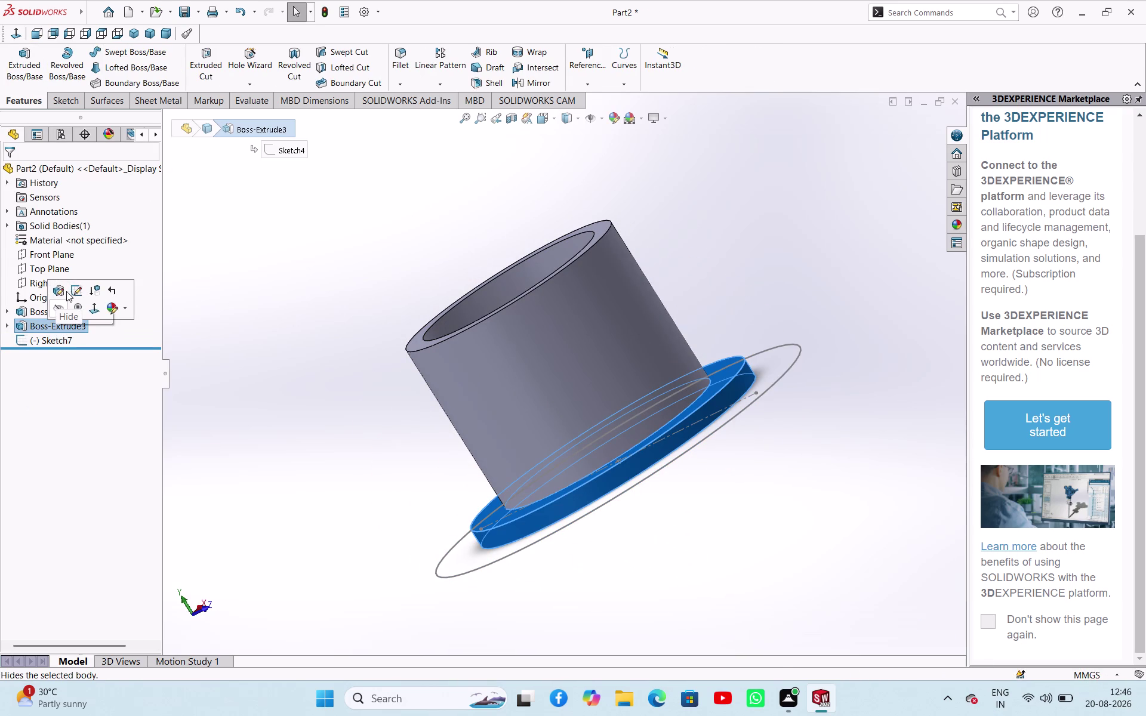
click(74, 292)
scroll(up, 3)
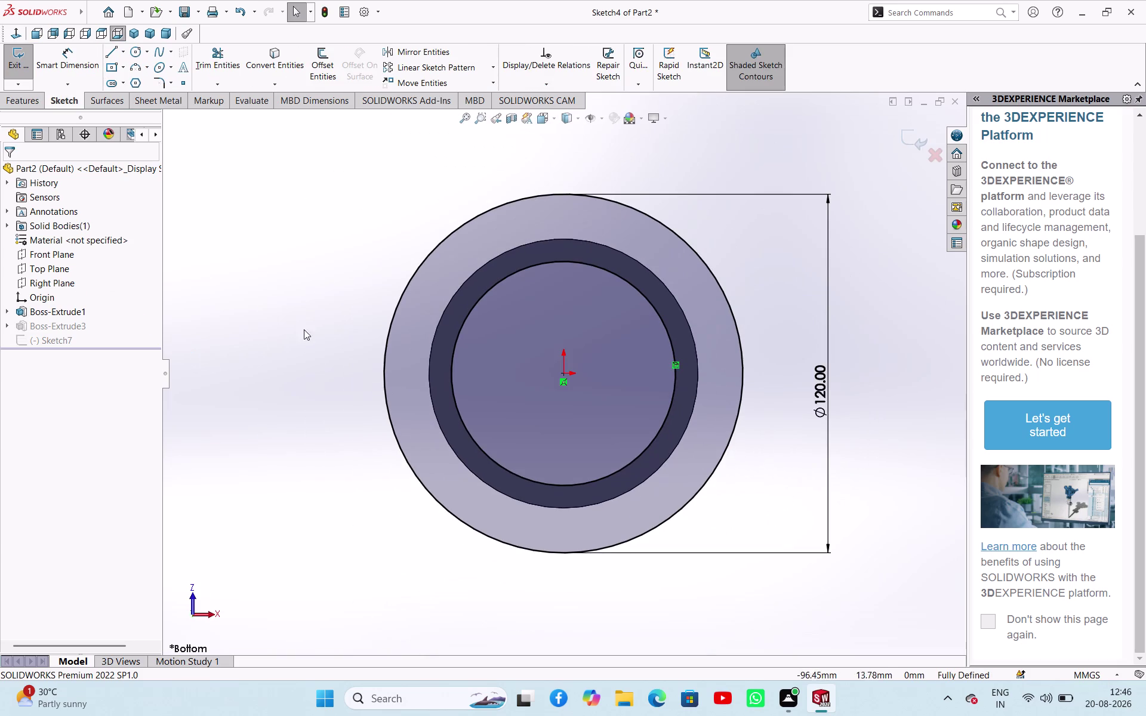
double_click(814, 392)
key(1)
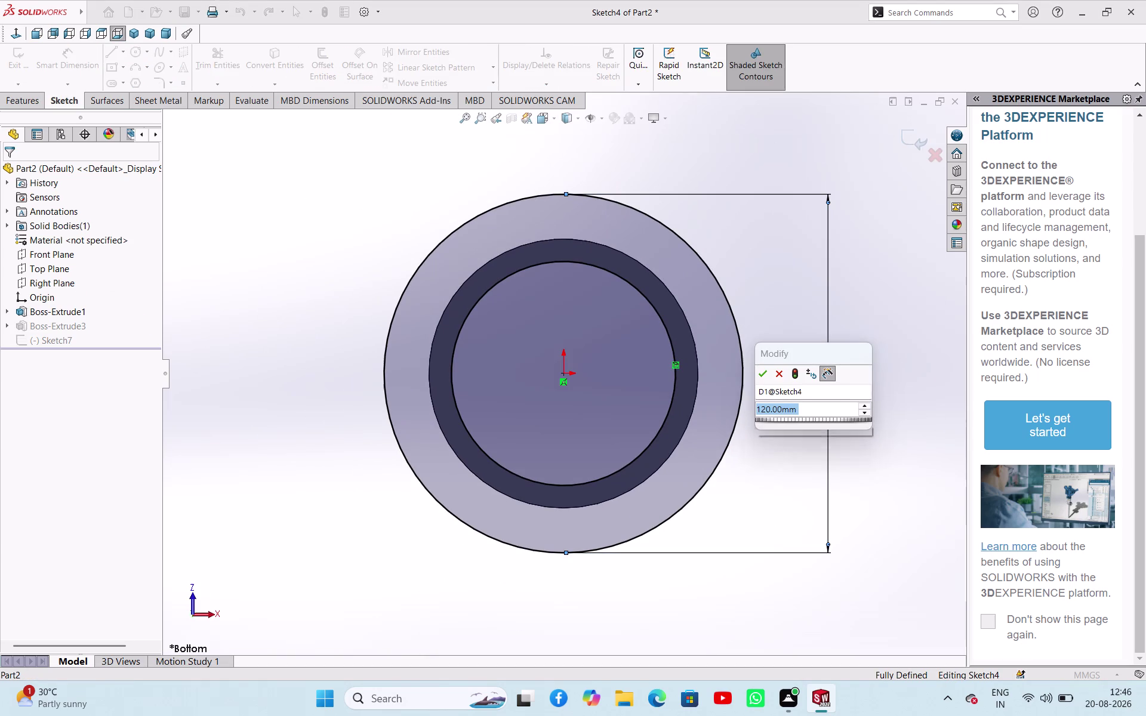
text(30)
key(Return)
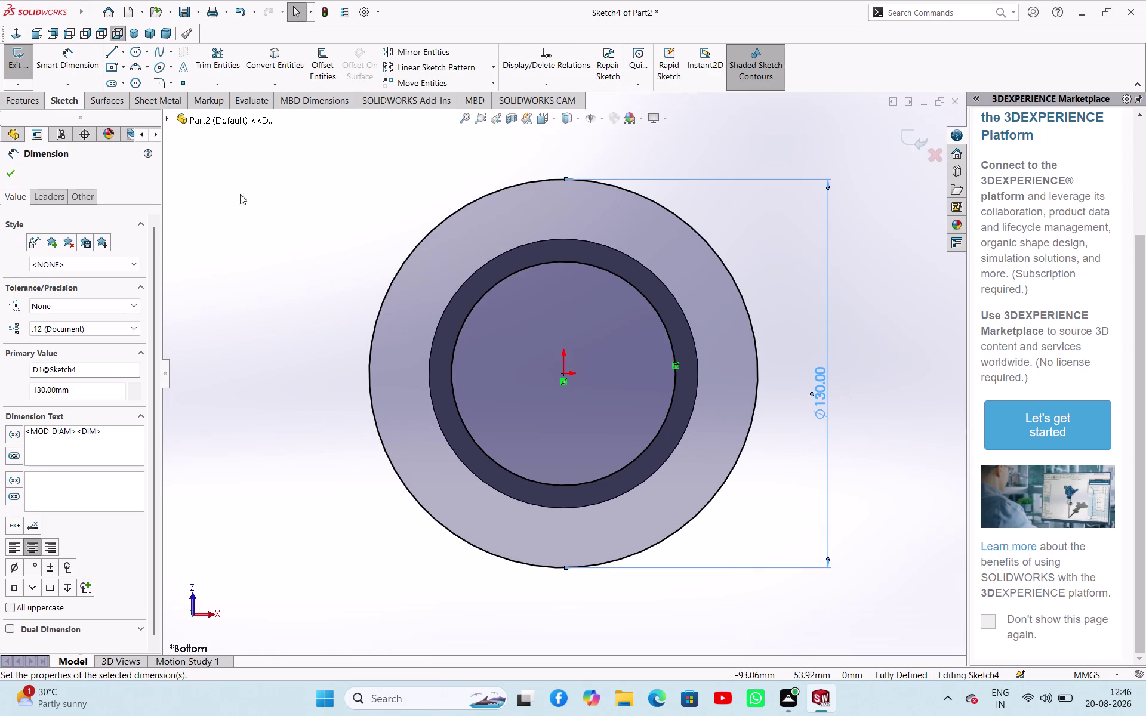
click(8, 166)
click(238, 221)
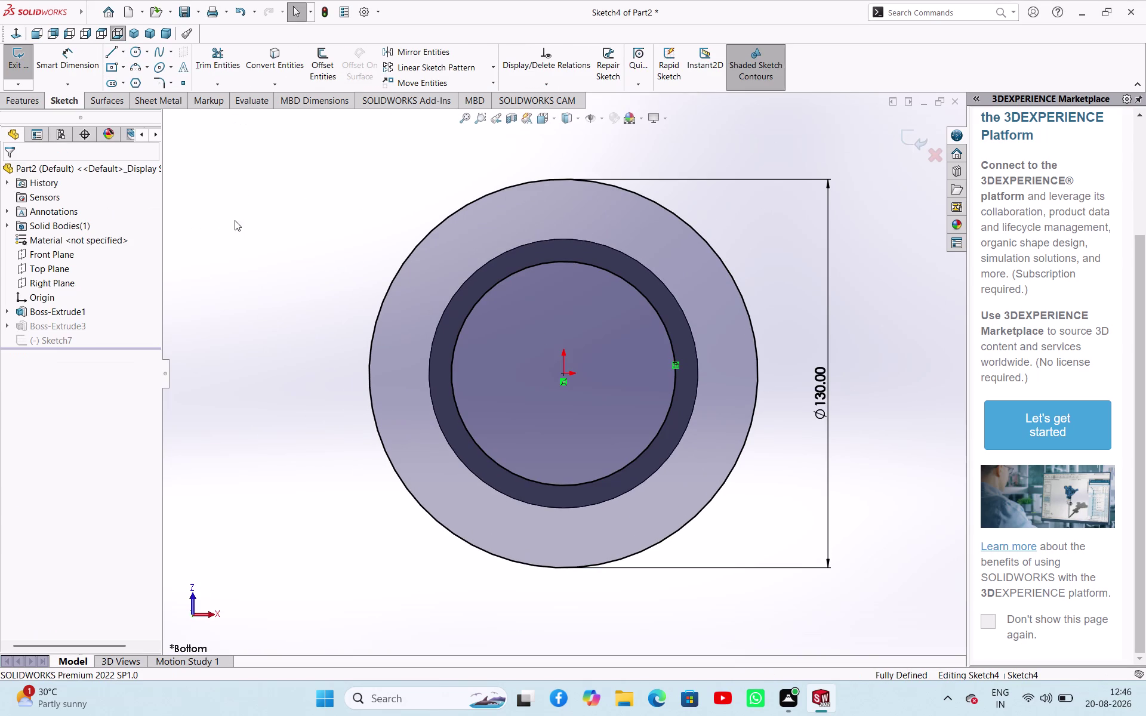
click(22, 66)
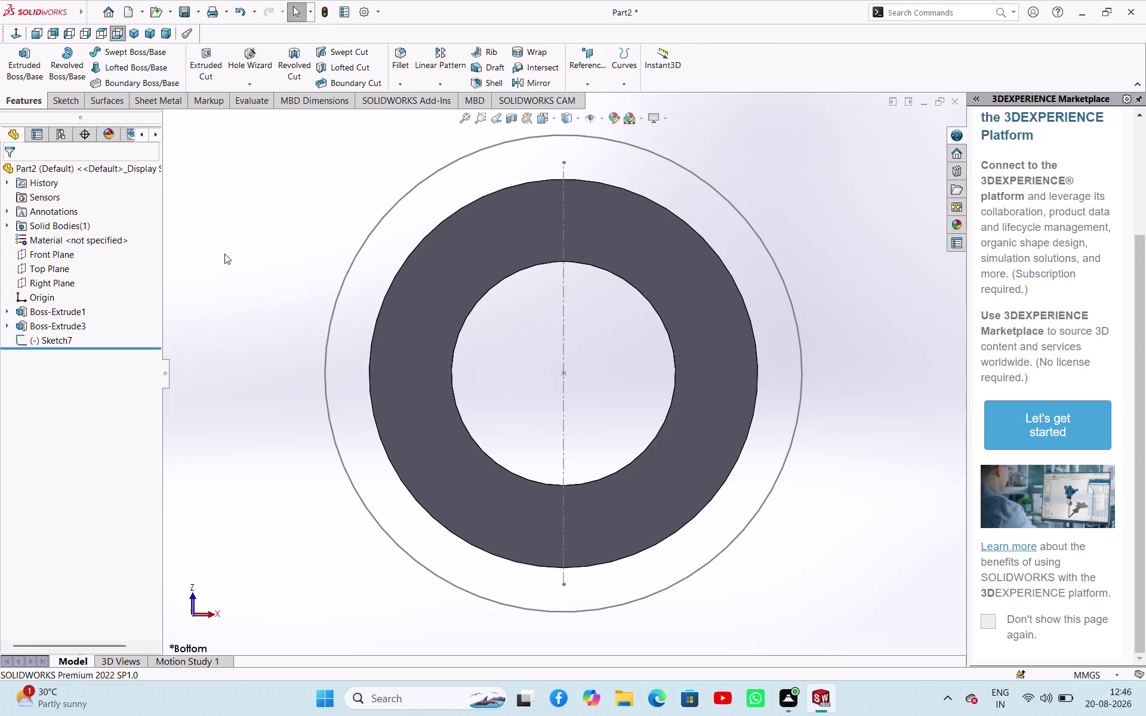
middle_drag(232, 253, 254, 306)
Reopen Sketch7 and drag the centerline endpoint out past the circle.
click(53, 338)
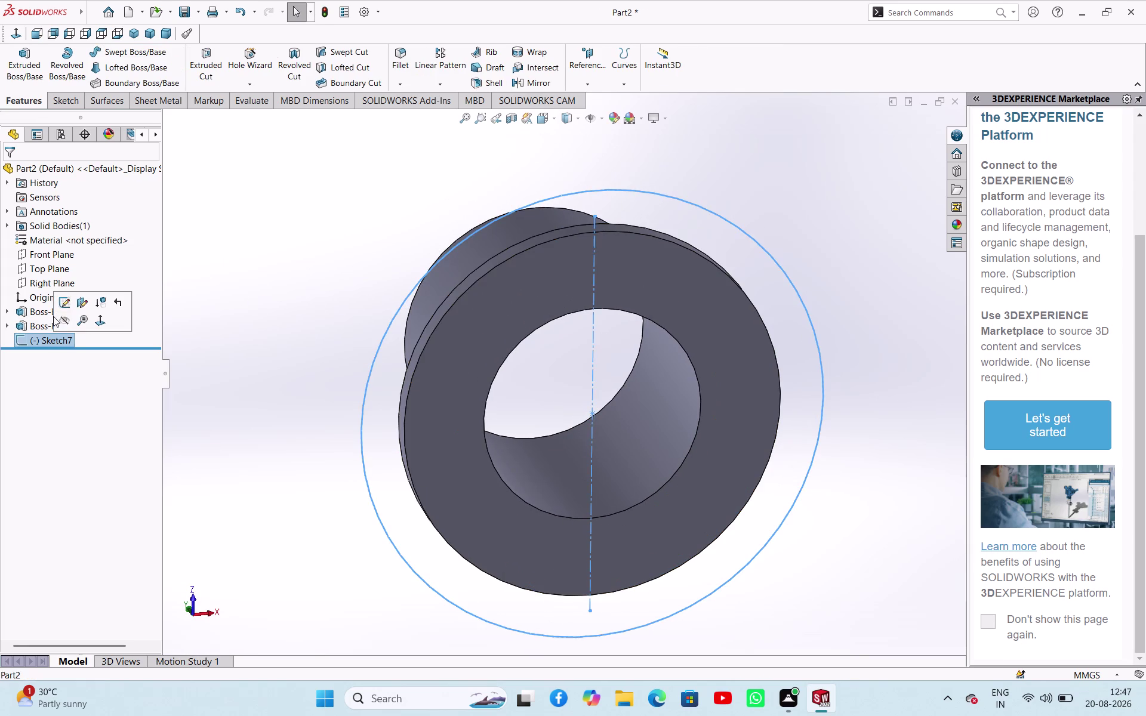
middle_drag(270, 256, 385, 501)
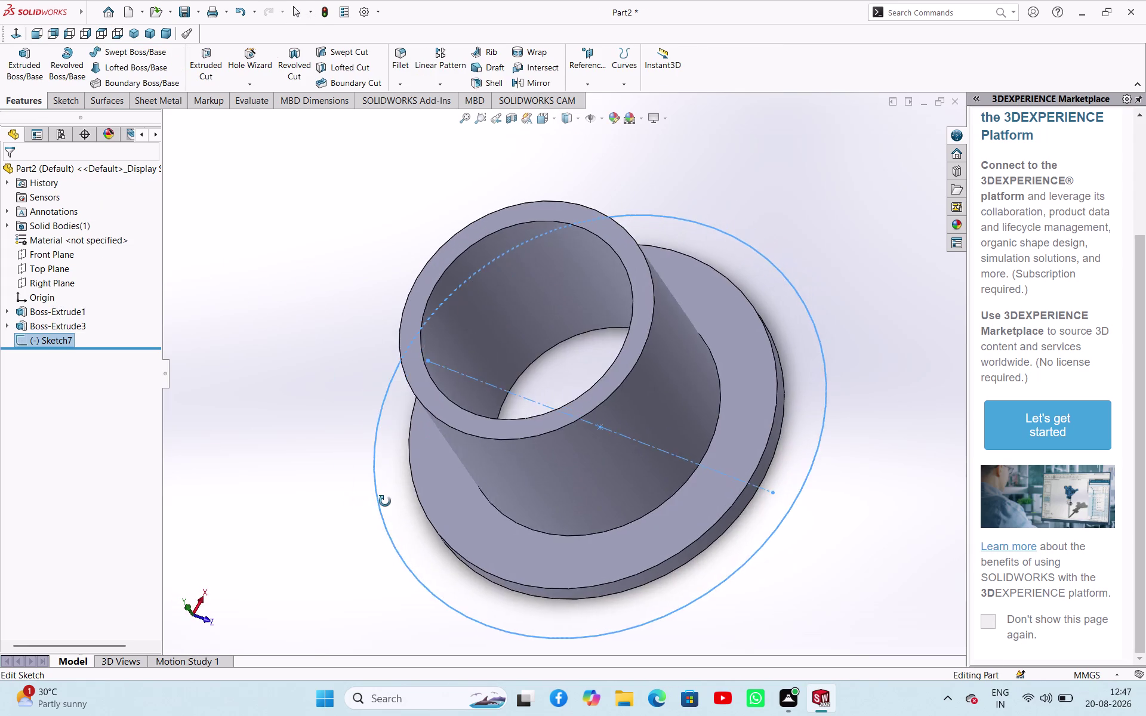
middle_drag(385, 502, 236, 260)
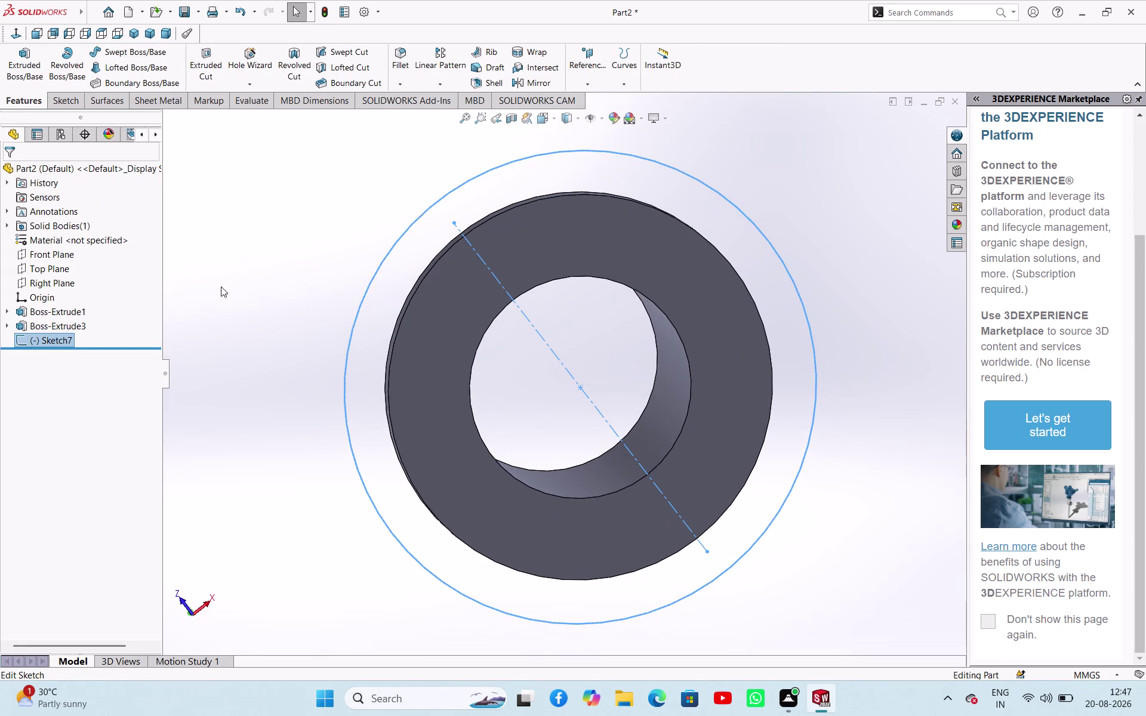
click(221, 286)
click(46, 341)
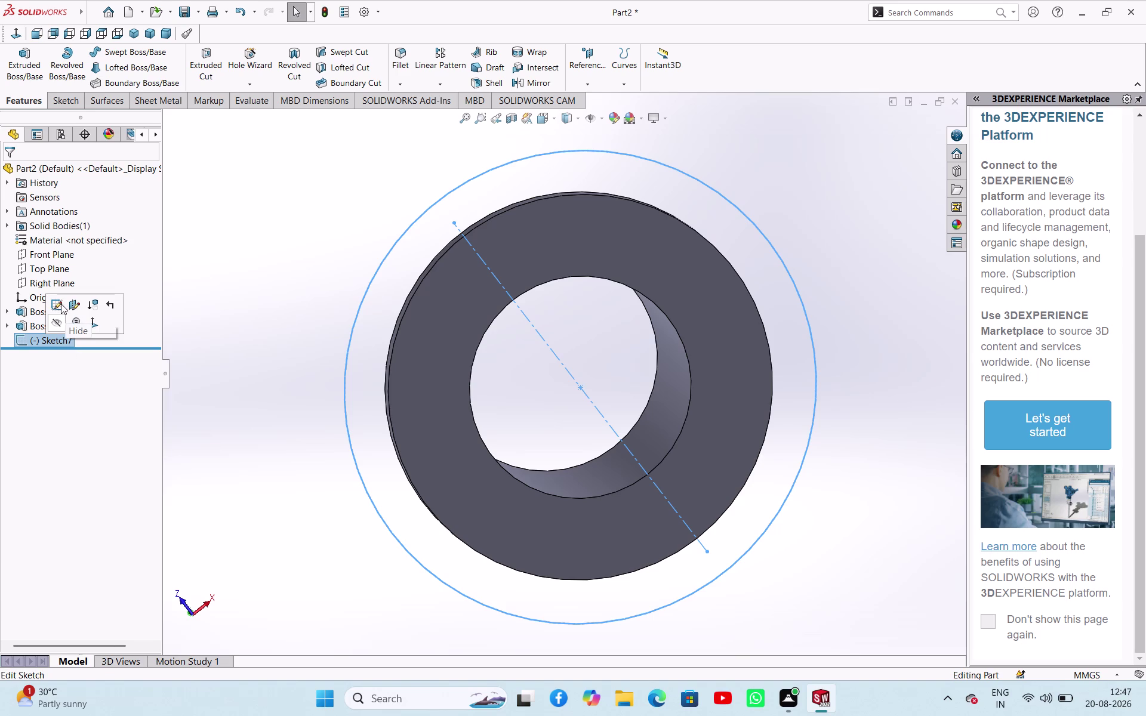
click(61, 304)
scroll(up, 3)
scroll(down, 3)
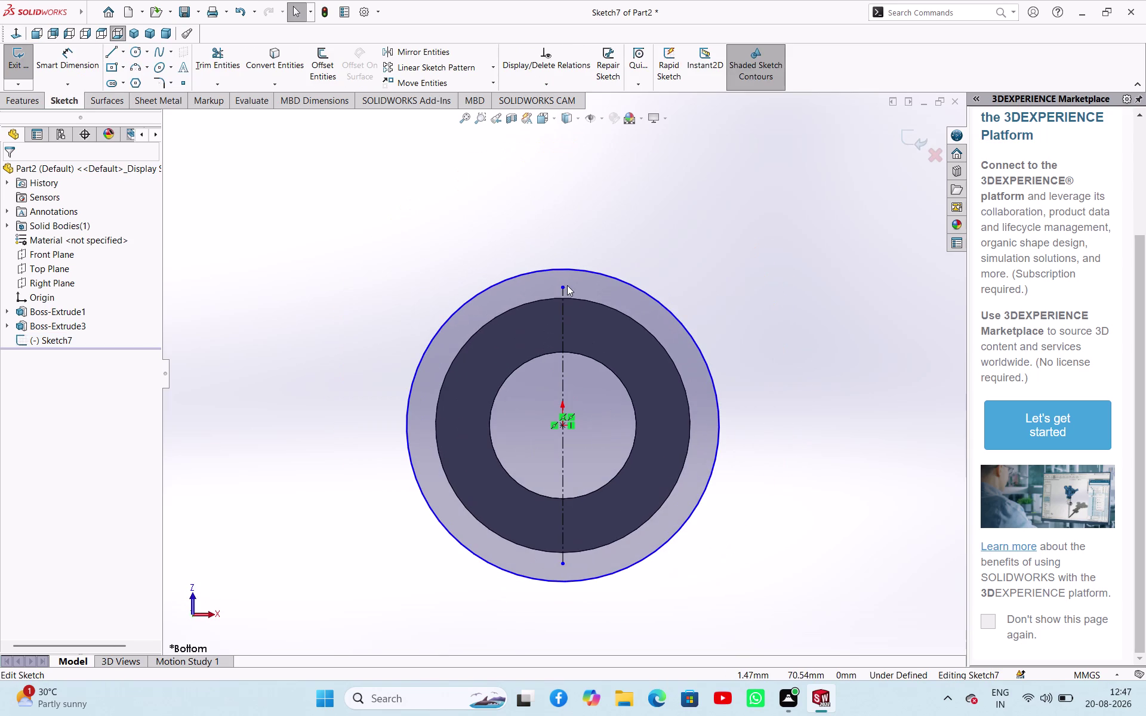
drag(562, 288, 567, 219)
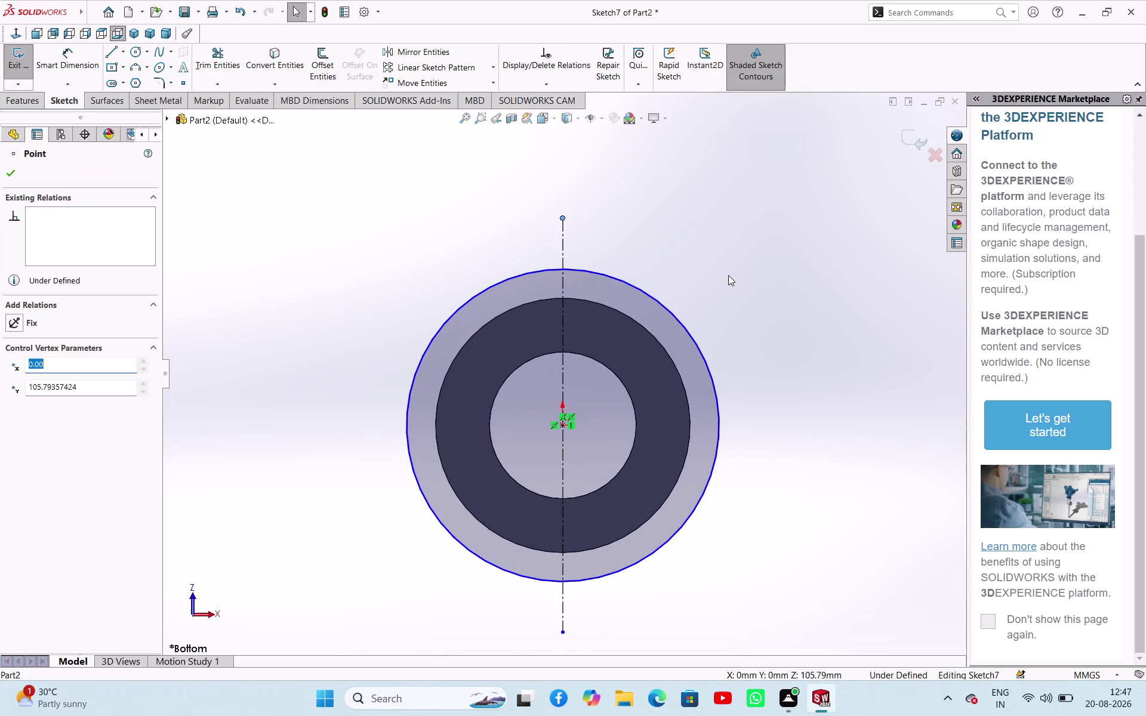
click(729, 275)
Inspect the sketch from the back, front, left, isometric and other standard views.
middle_drag(740, 280, 692, 385)
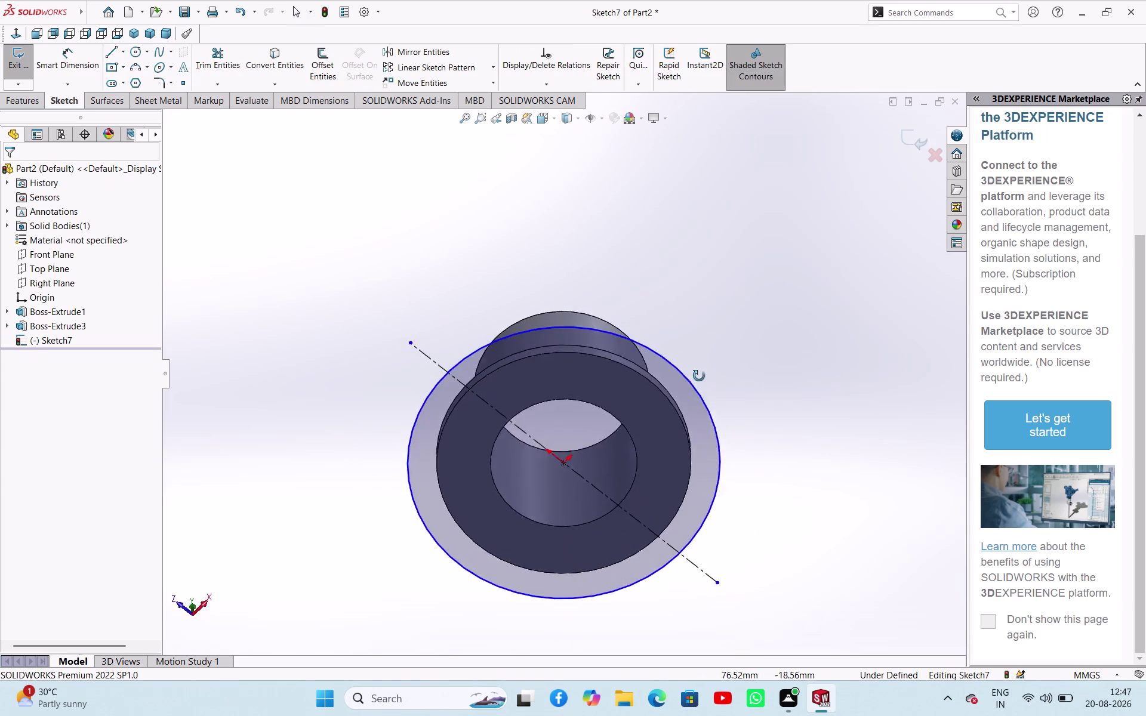
middle_drag(693, 385, 723, 349)
click(180, 605)
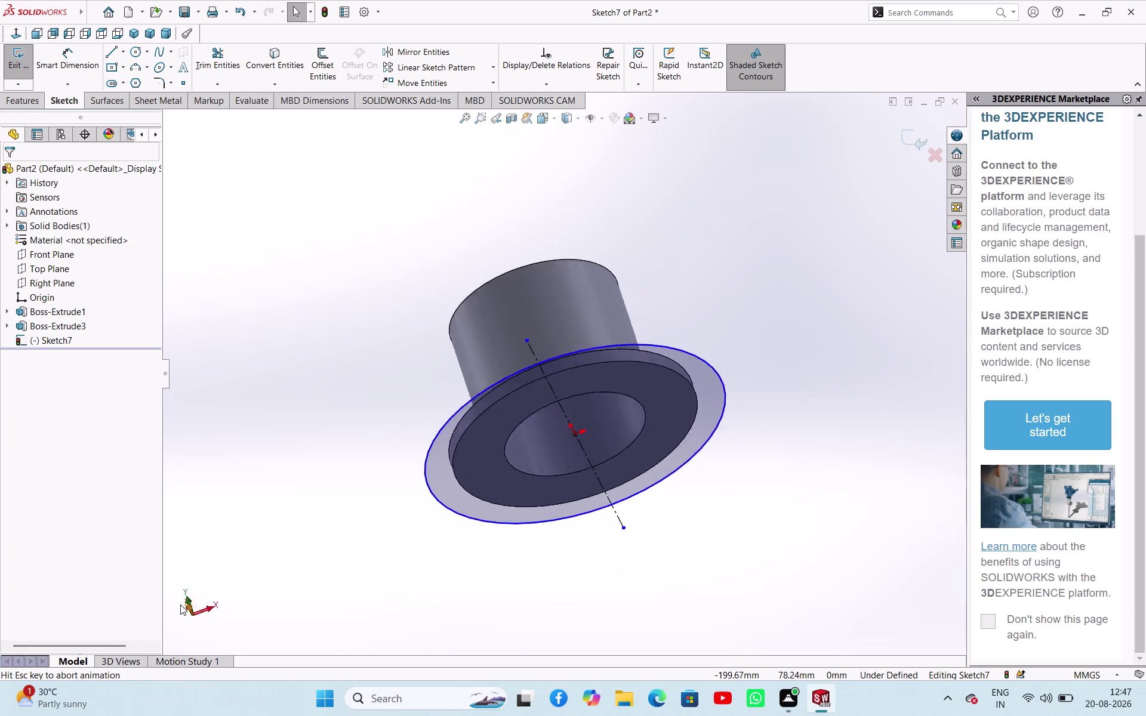
click(192, 614)
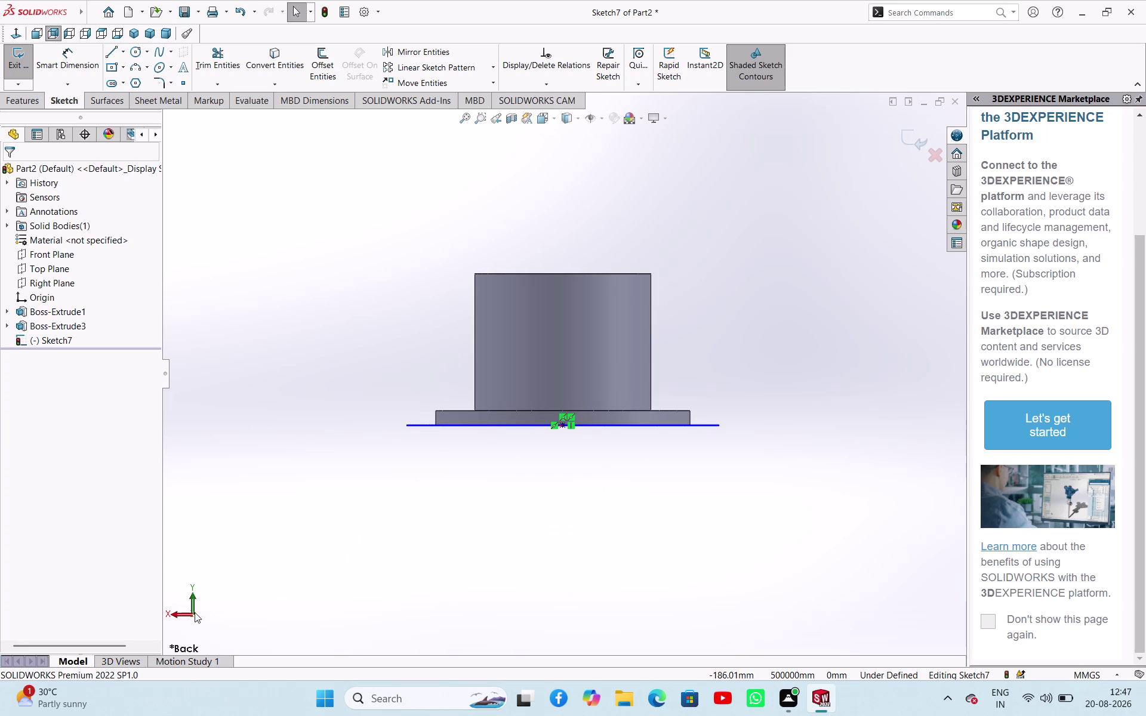
click(176, 613)
click(191, 600)
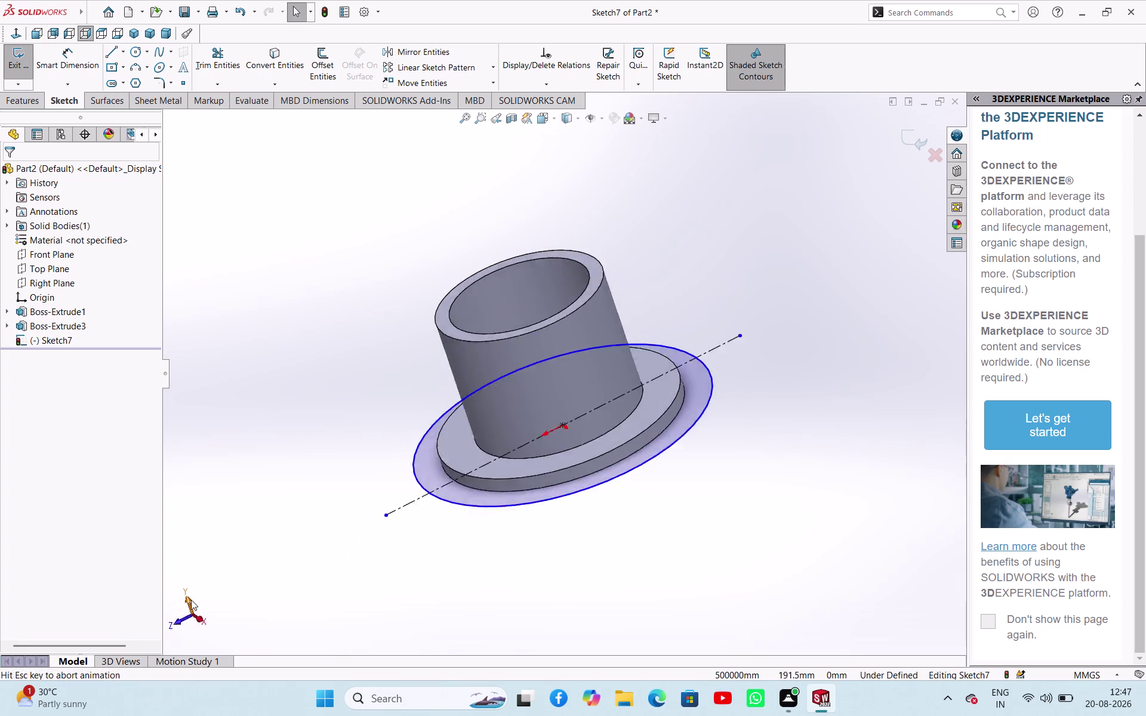
click(38, 34)
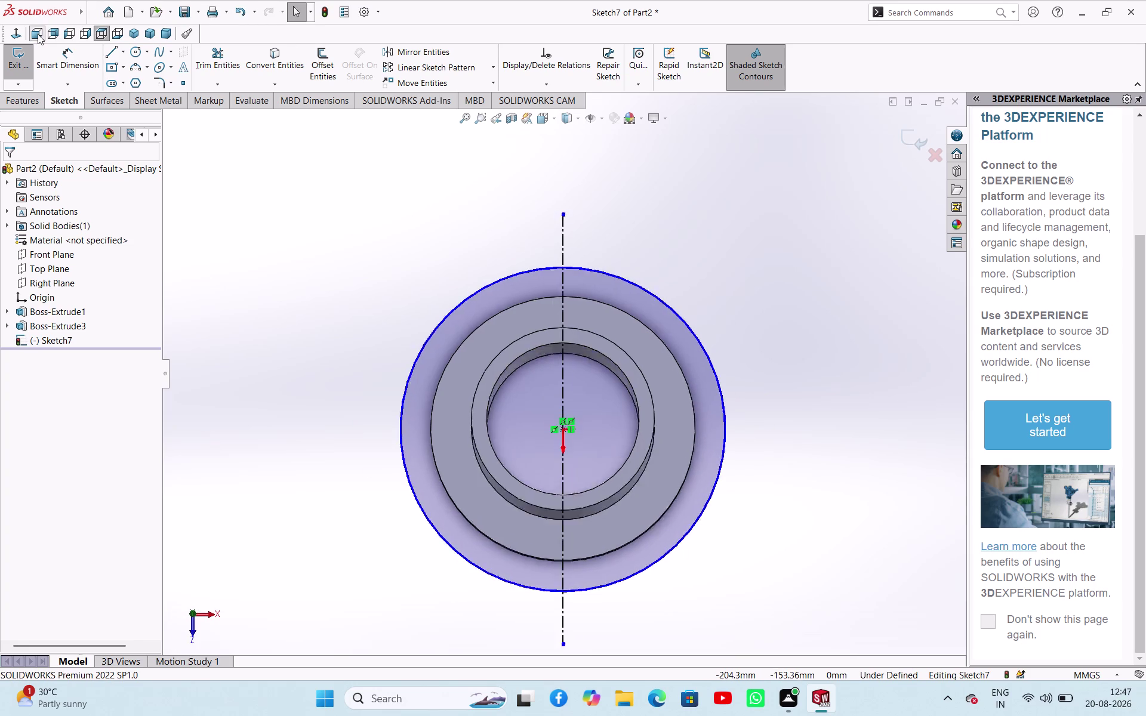
click(50, 36)
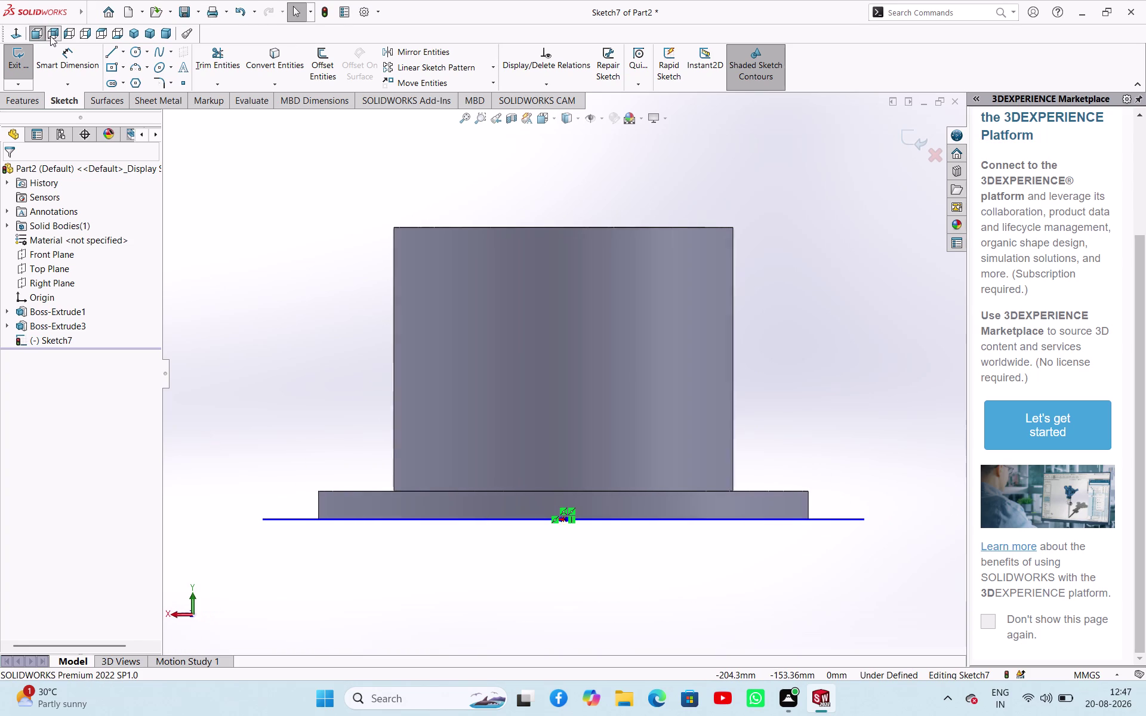
click(65, 35)
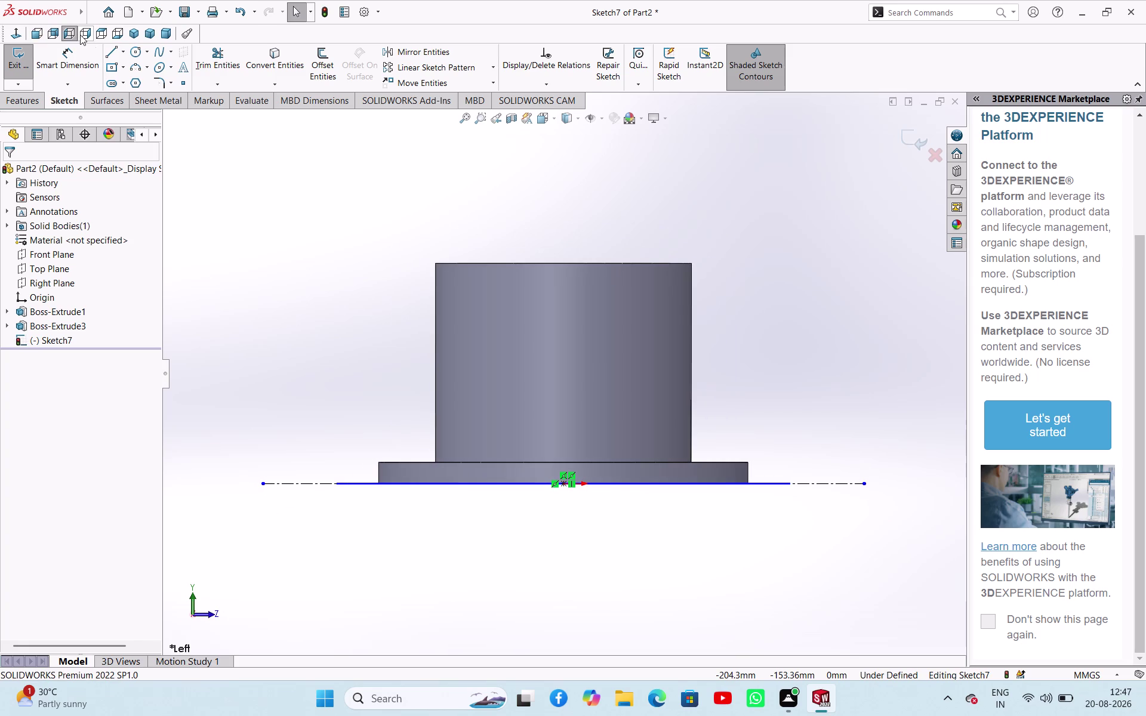
click(80, 35)
click(99, 35)
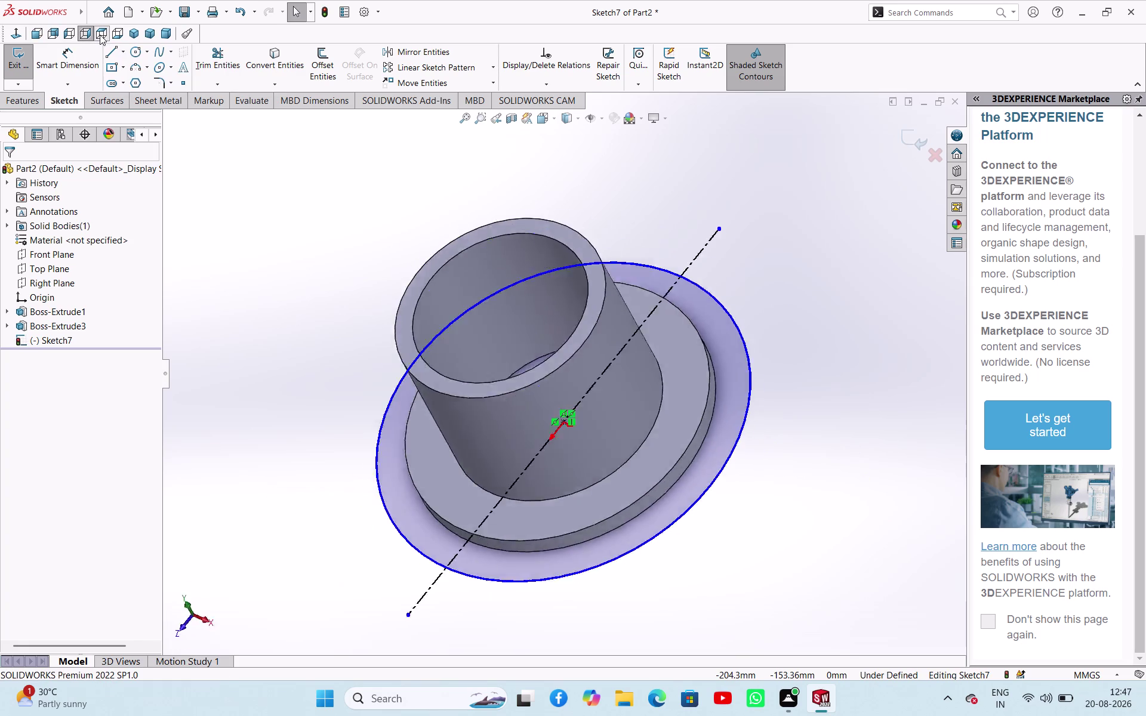
click(122, 33)
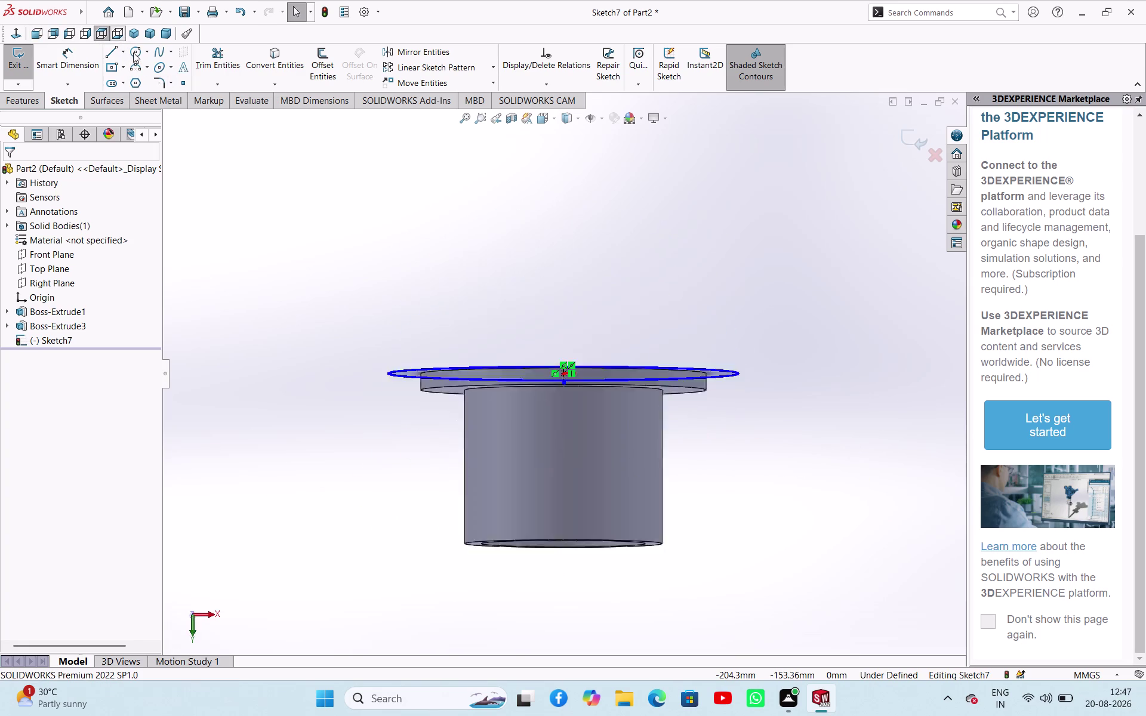
click(320, 242)
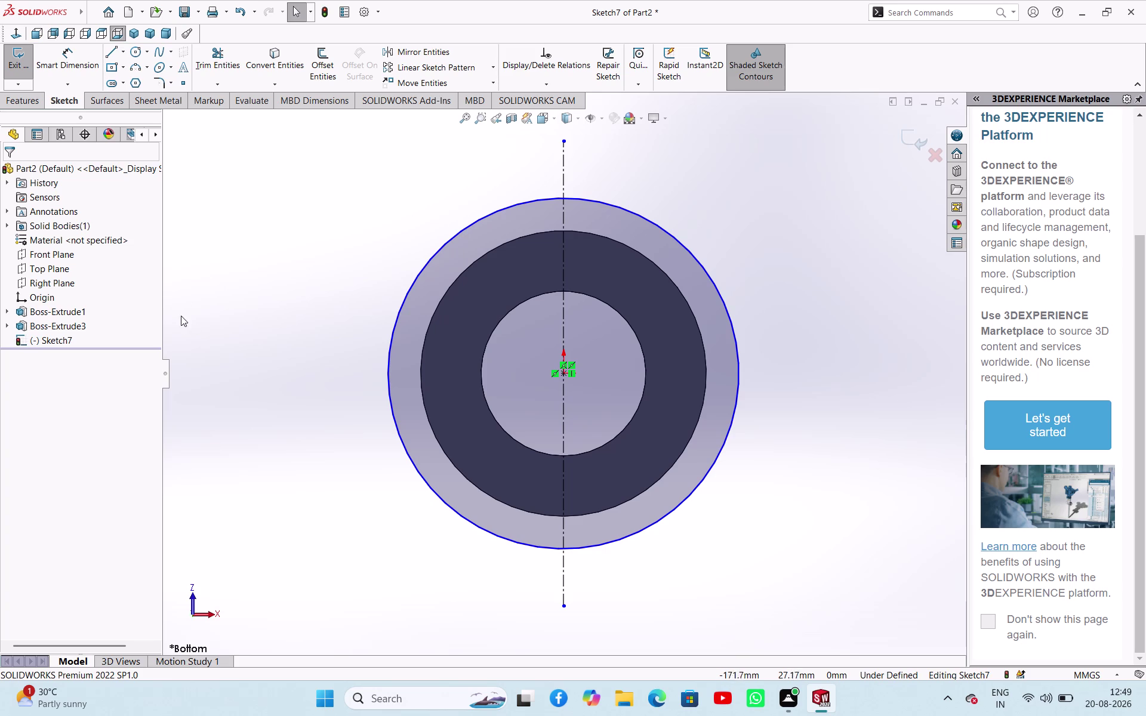
Zoom in on the sketch and exit Sketch7.
scroll(up, 3)
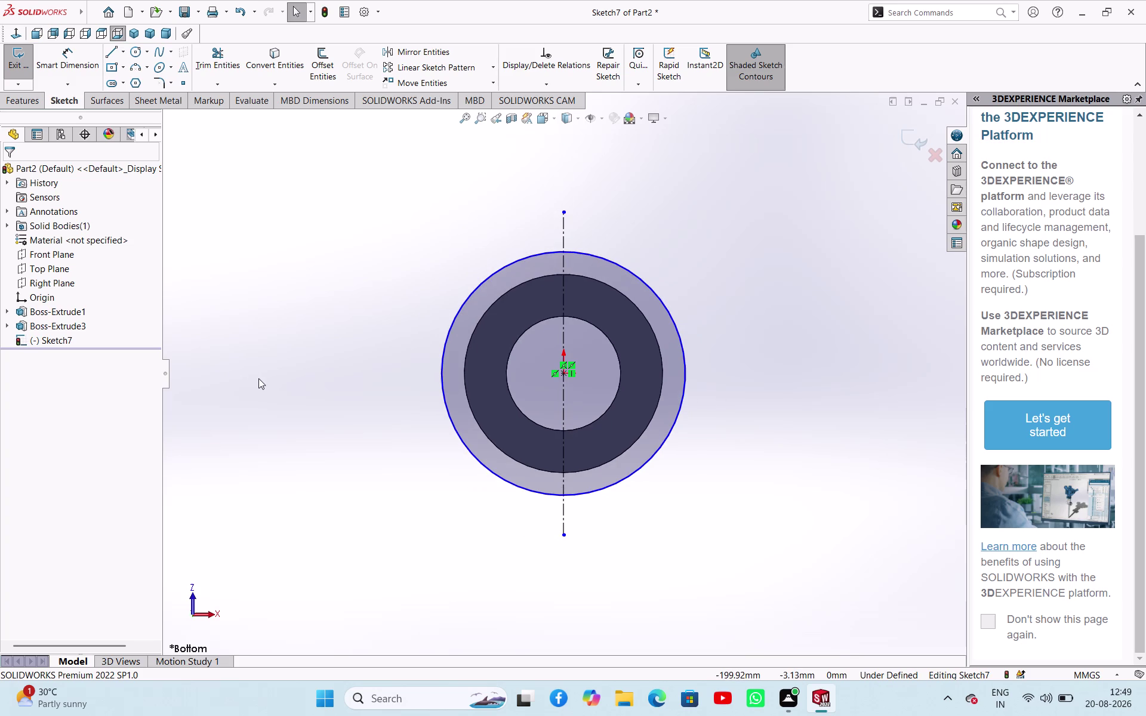
scroll(up, 3)
scroll(up, 3)
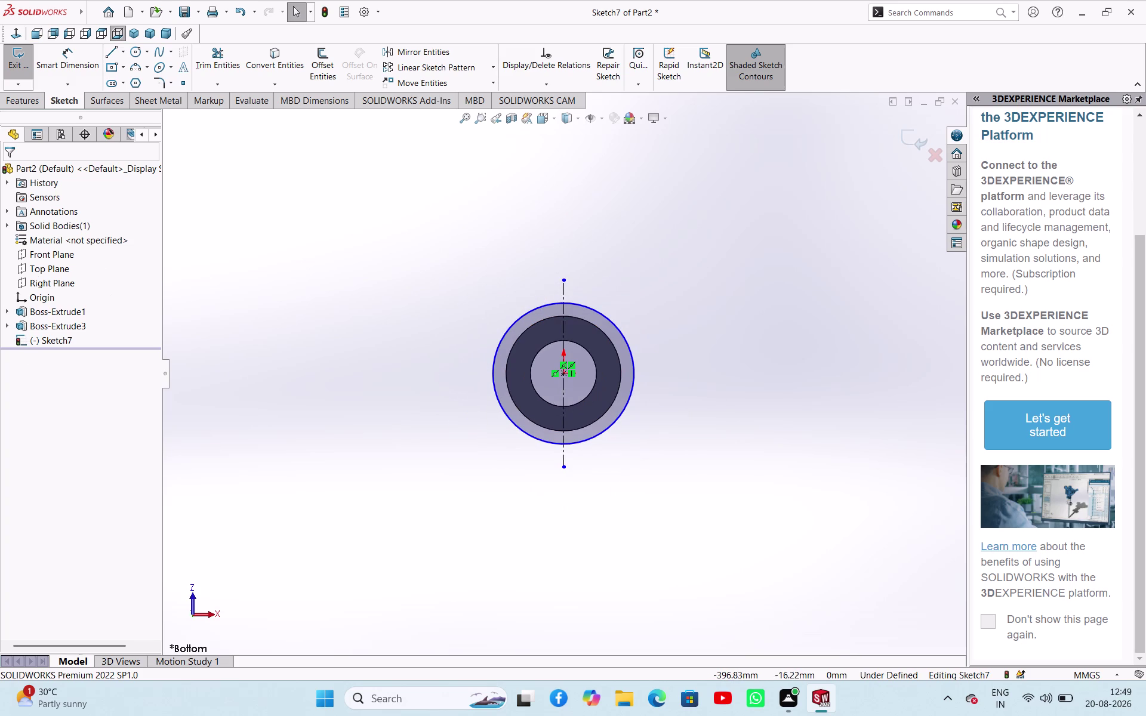
click(14, 69)
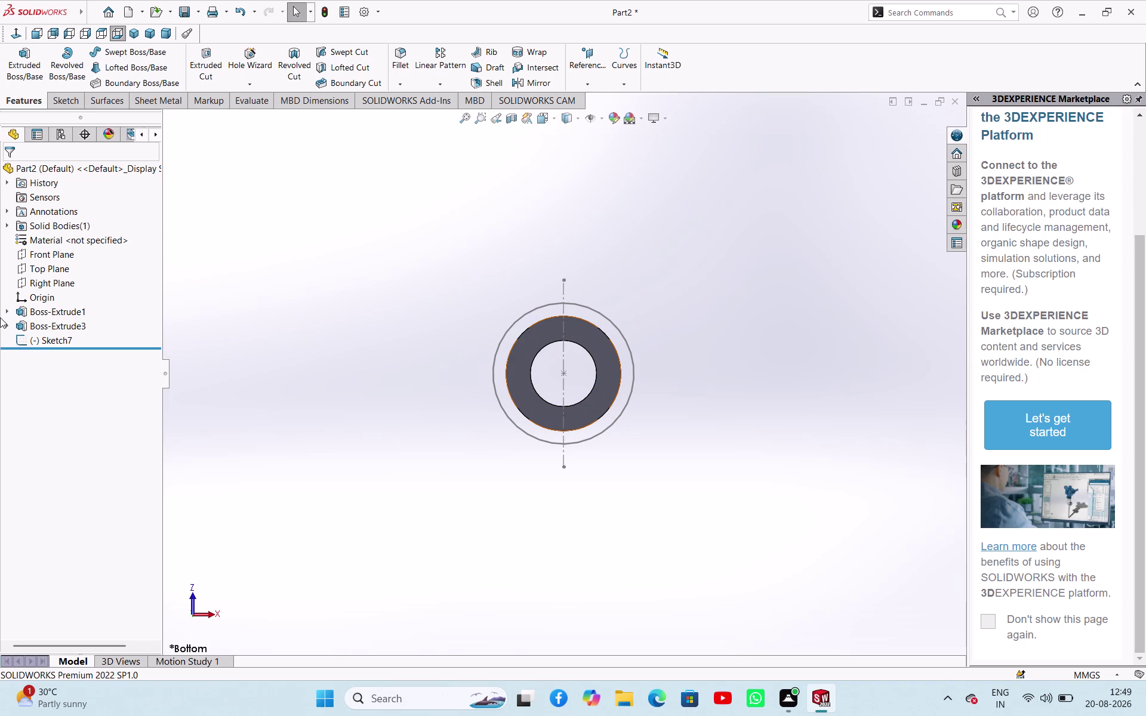
Delete the Boss-Extrude3 flange feature.
right_click(78, 342)
click(191, 285)
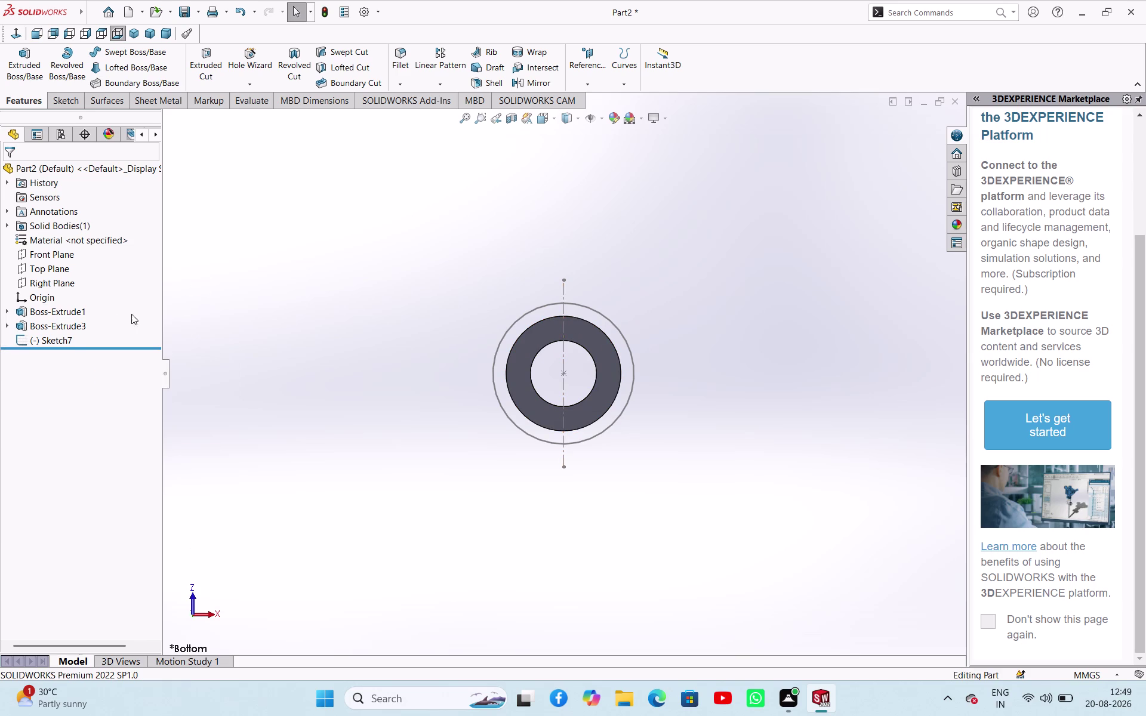
click(64, 321)
right_click(64, 321)
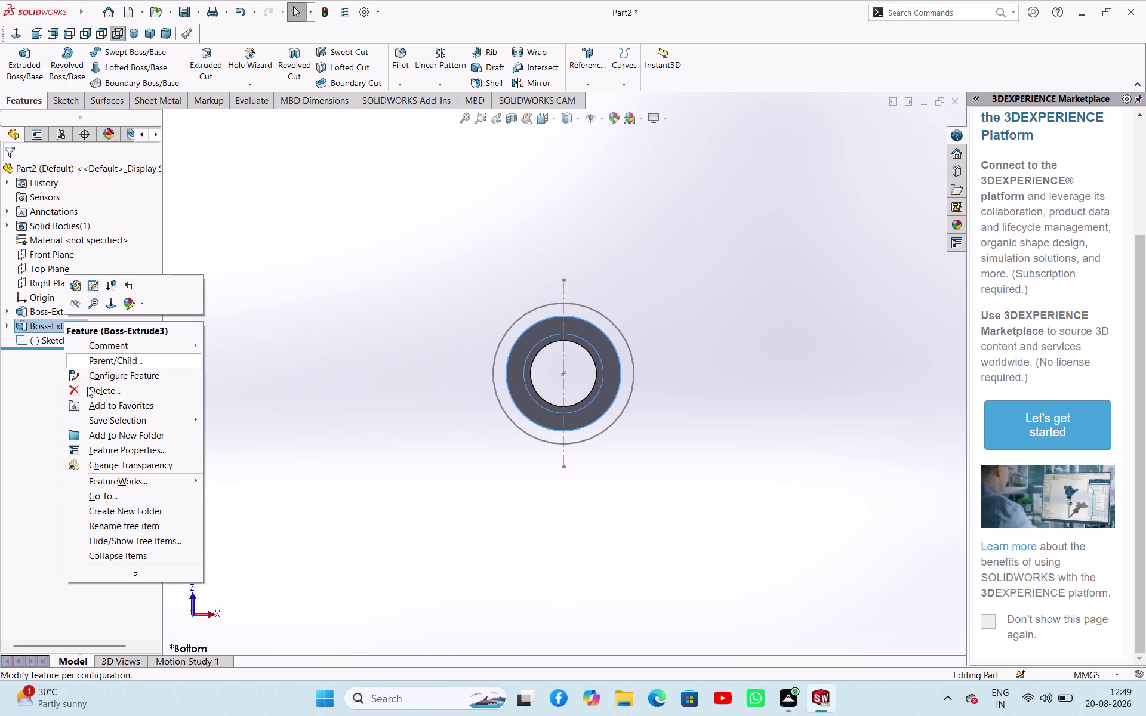
click(94, 390)
click(650, 268)
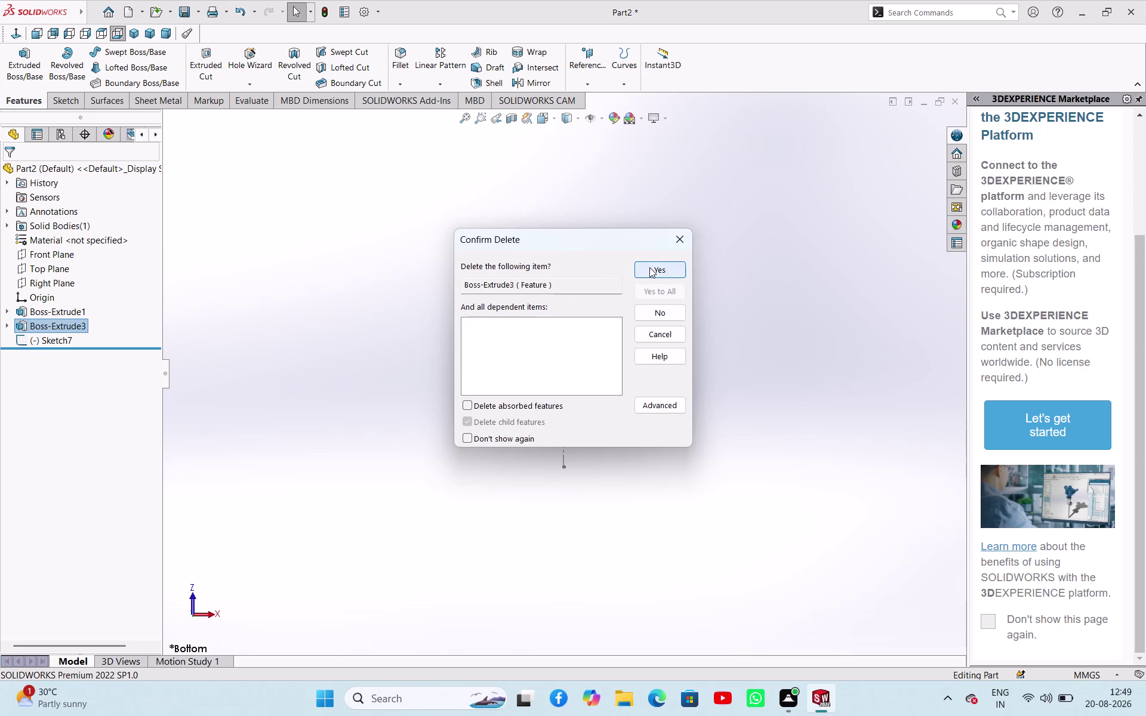
Delete Boss-Extrude1 and Sketch2, leaving only the planes and origin.
right_click(68, 311)
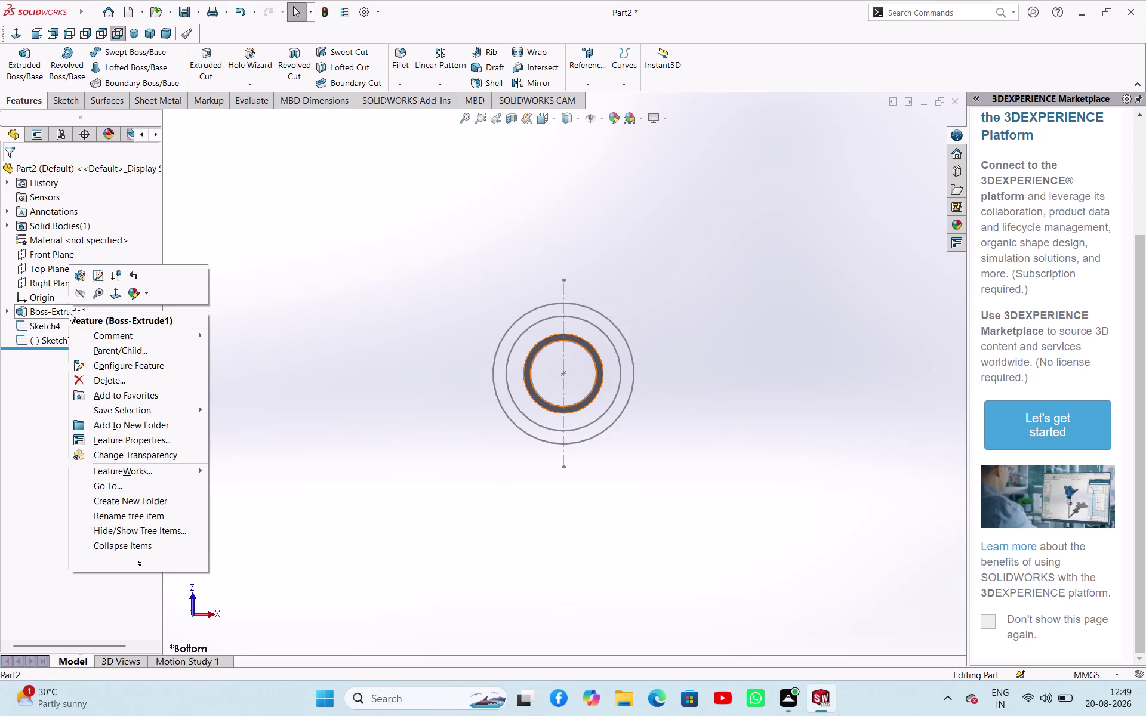
click(91, 379)
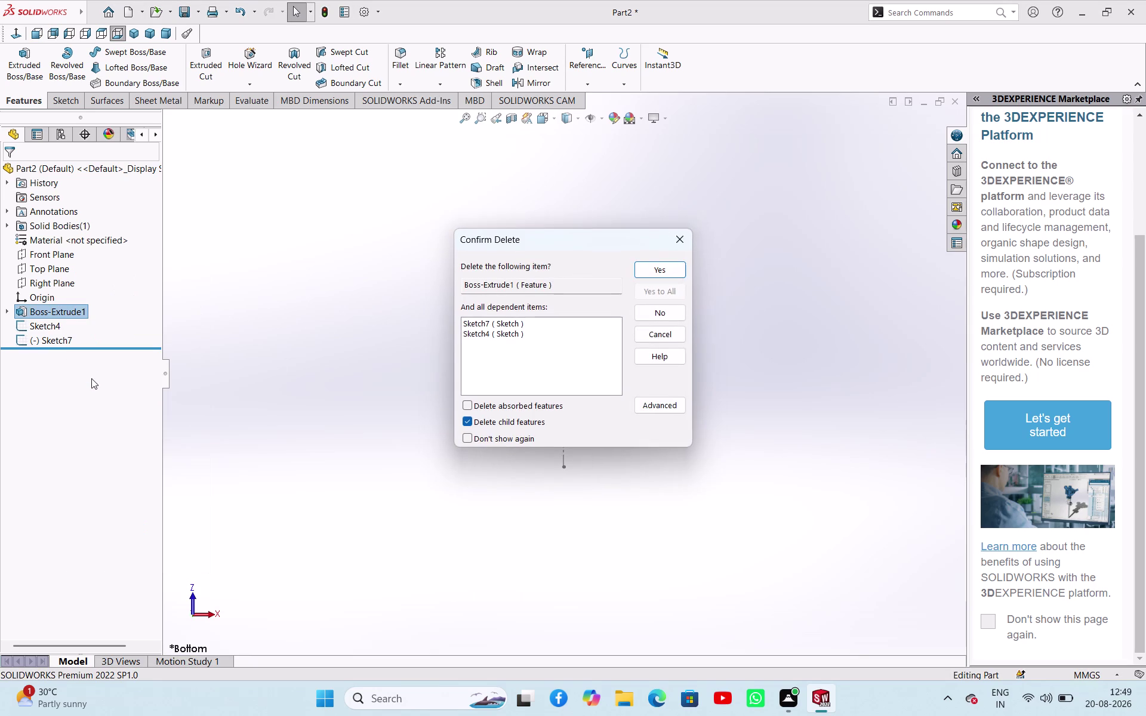
click(668, 273)
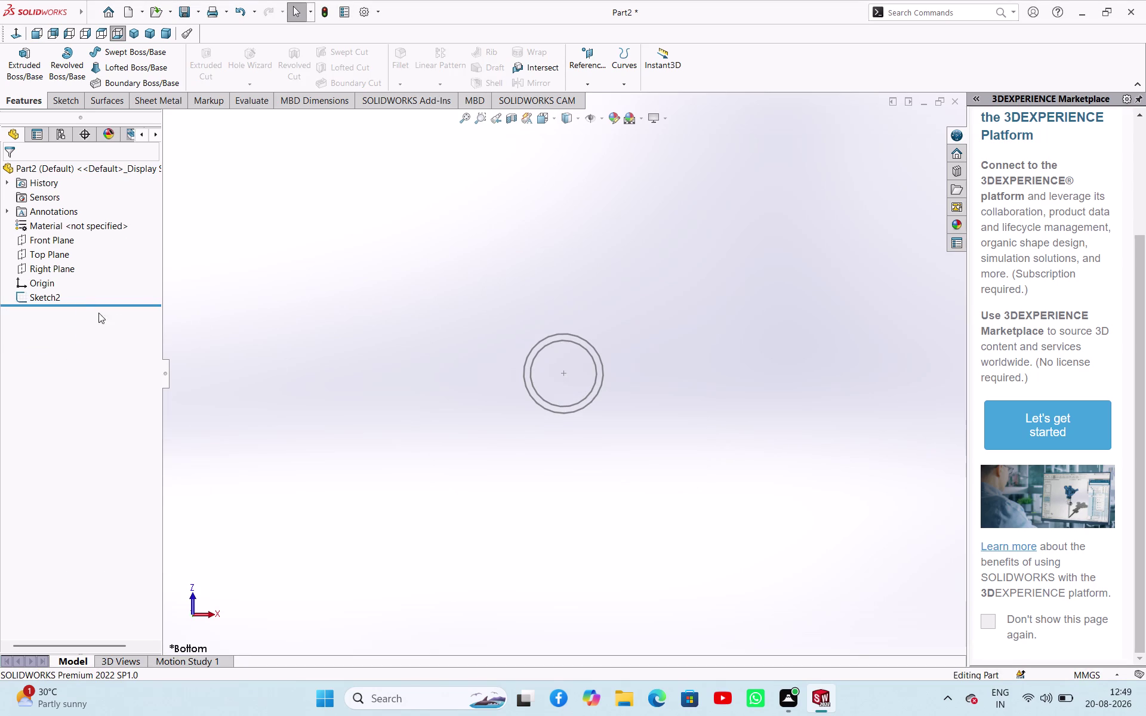
right_click(63, 298)
click(94, 379)
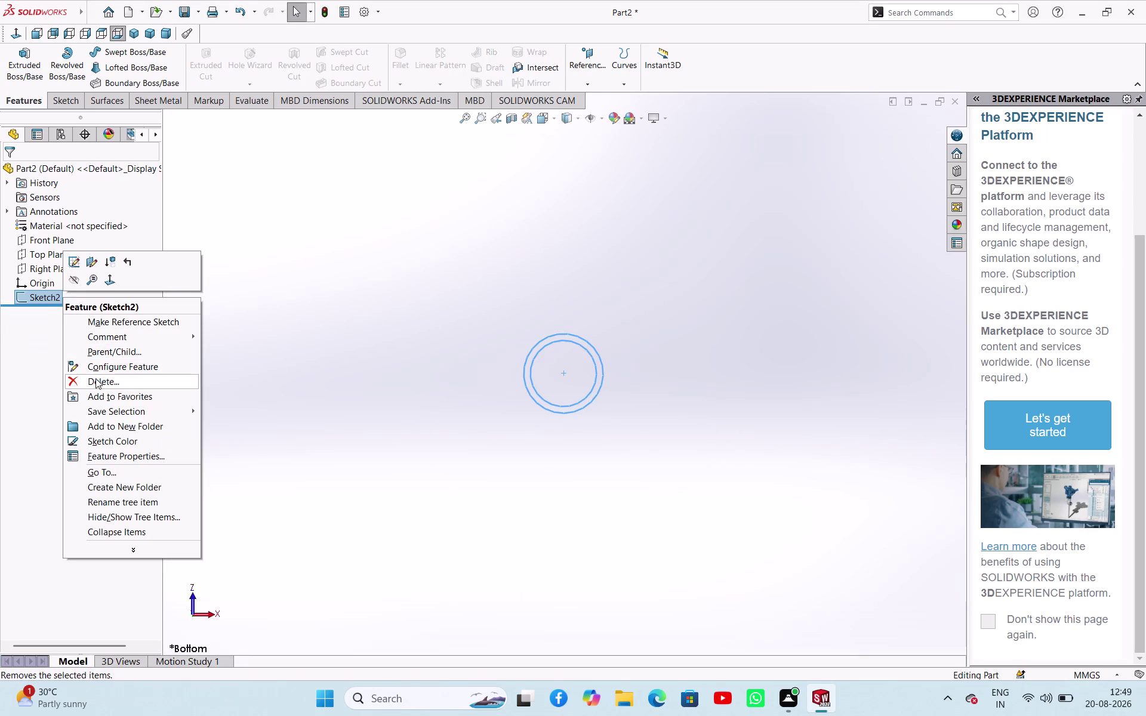
click(667, 271)
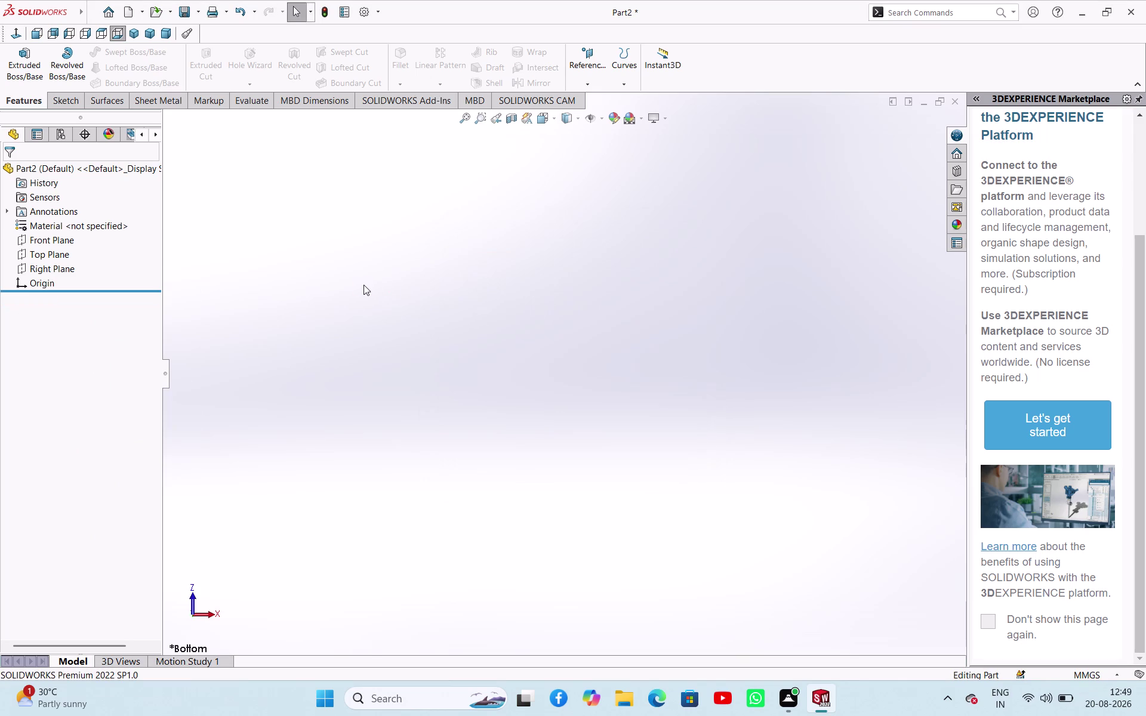
click(363, 283)
Start Sketch8 on the Front Plane with a vertical midpoint centreline through the origin.
click(56, 240)
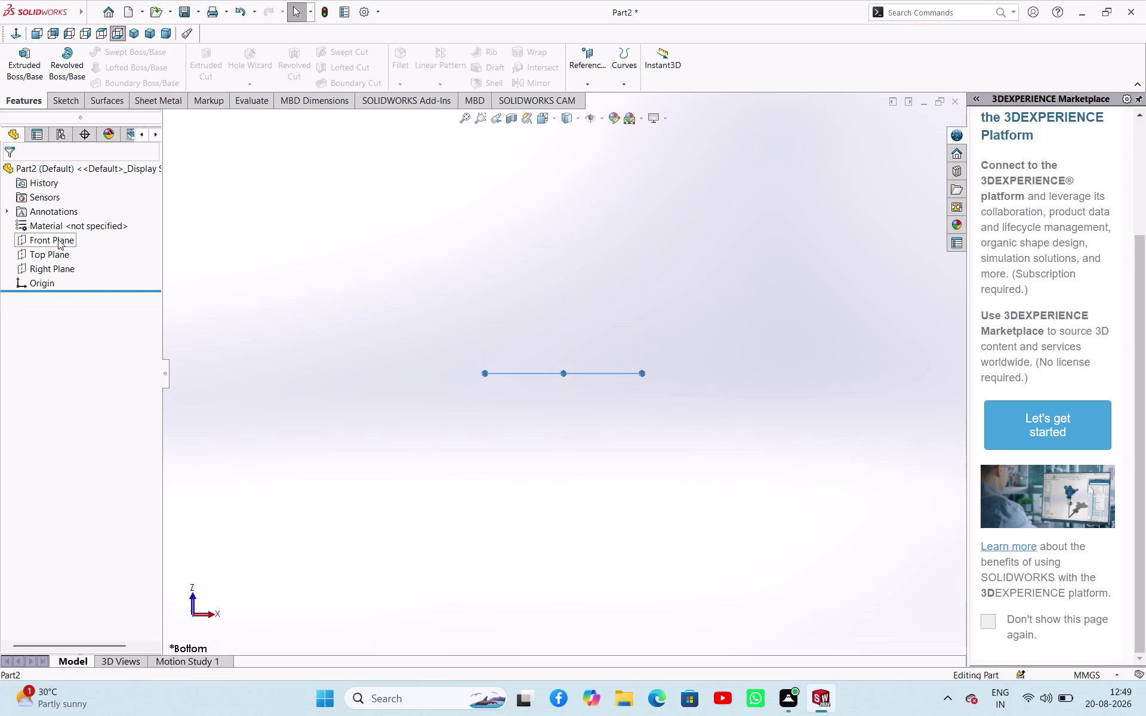
click(72, 223)
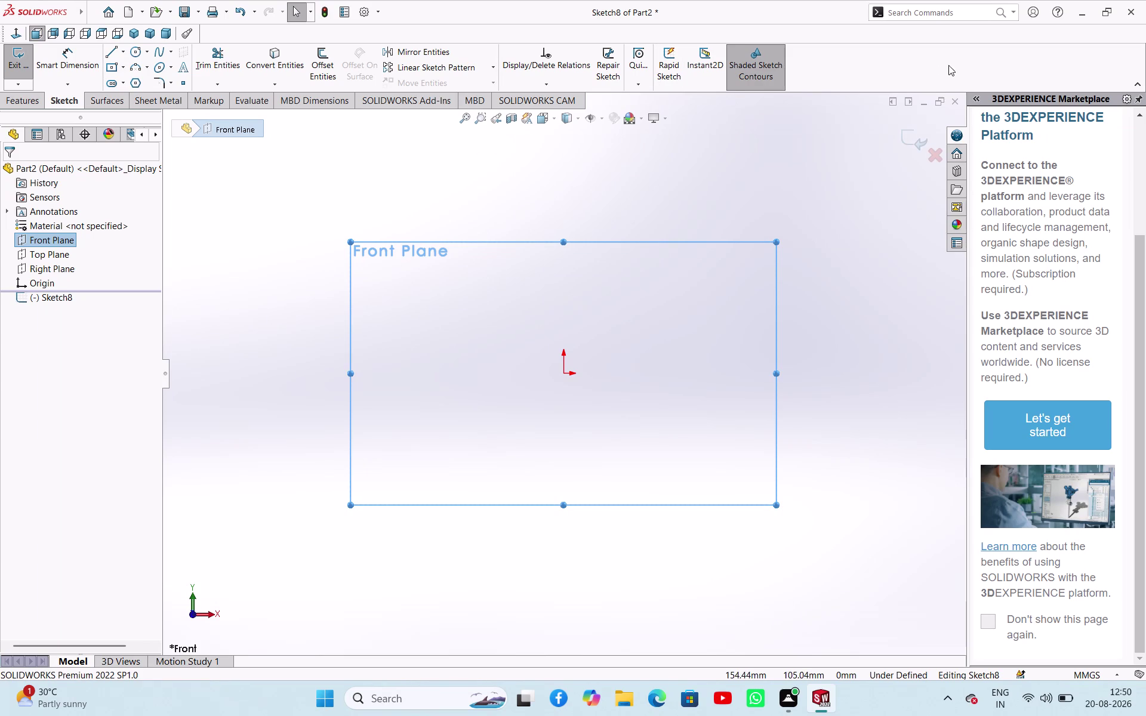
click(125, 52)
click(119, 79)
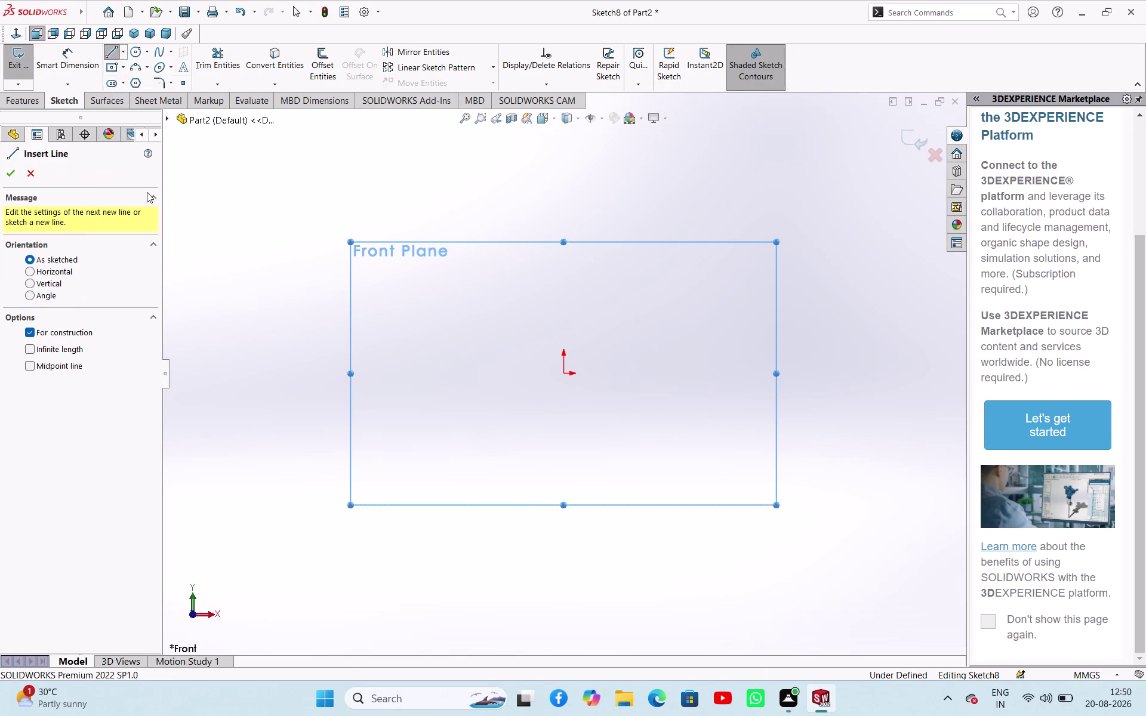
click(28, 366)
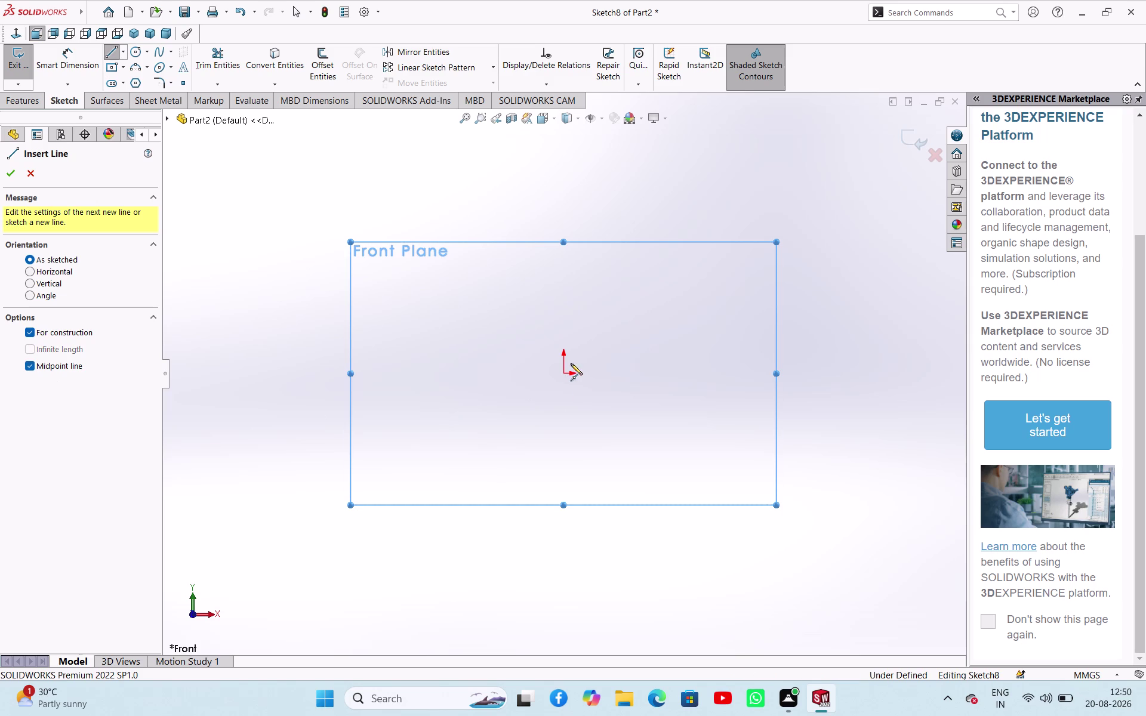
click(564, 375)
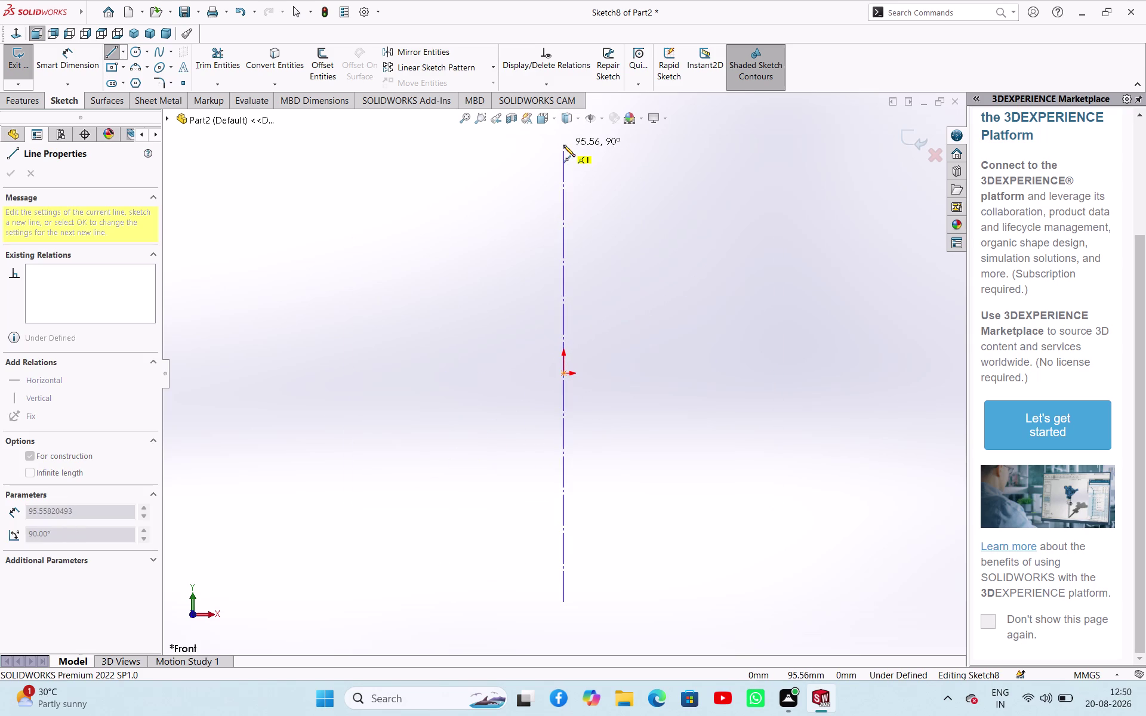
click(564, 145)
right_click(583, 194)
click(603, 204)
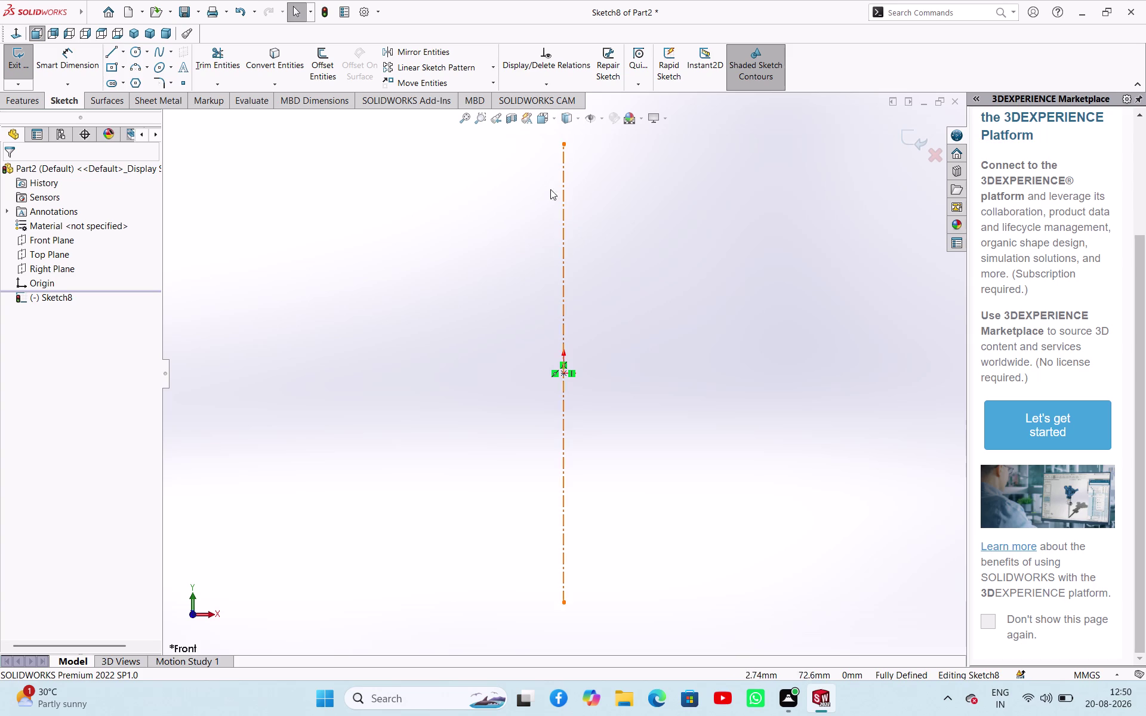
click(114, 52)
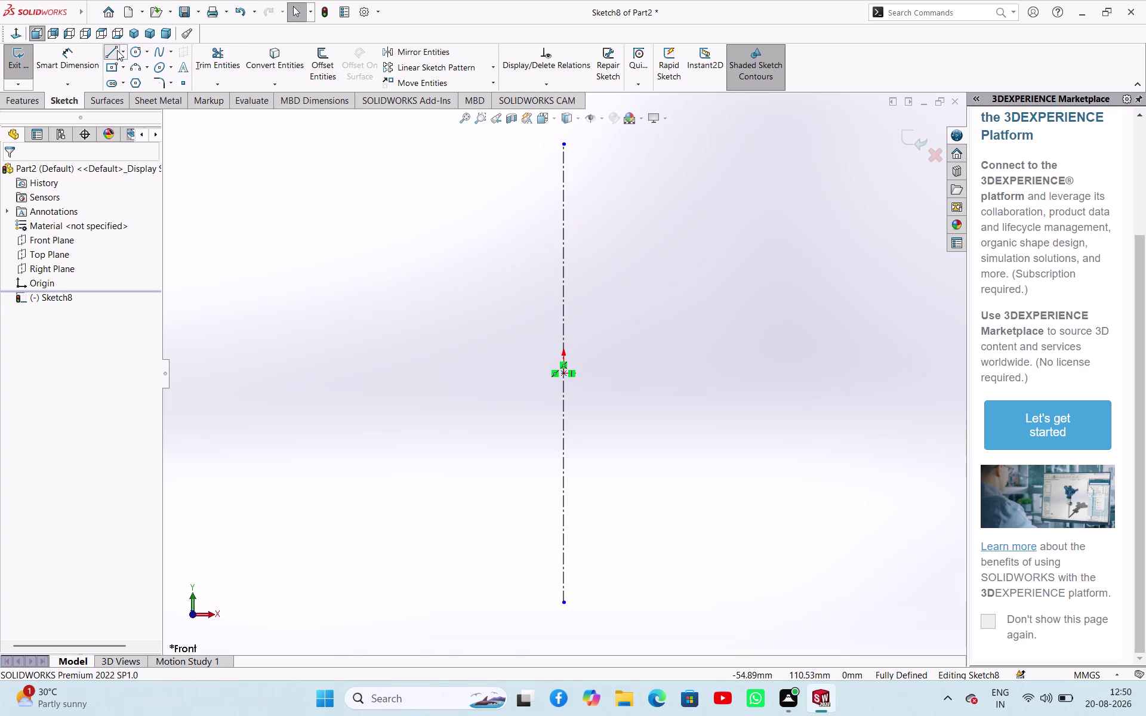
Draw the outline's bottom edge from the origin and its first lower steps.
click(564, 374)
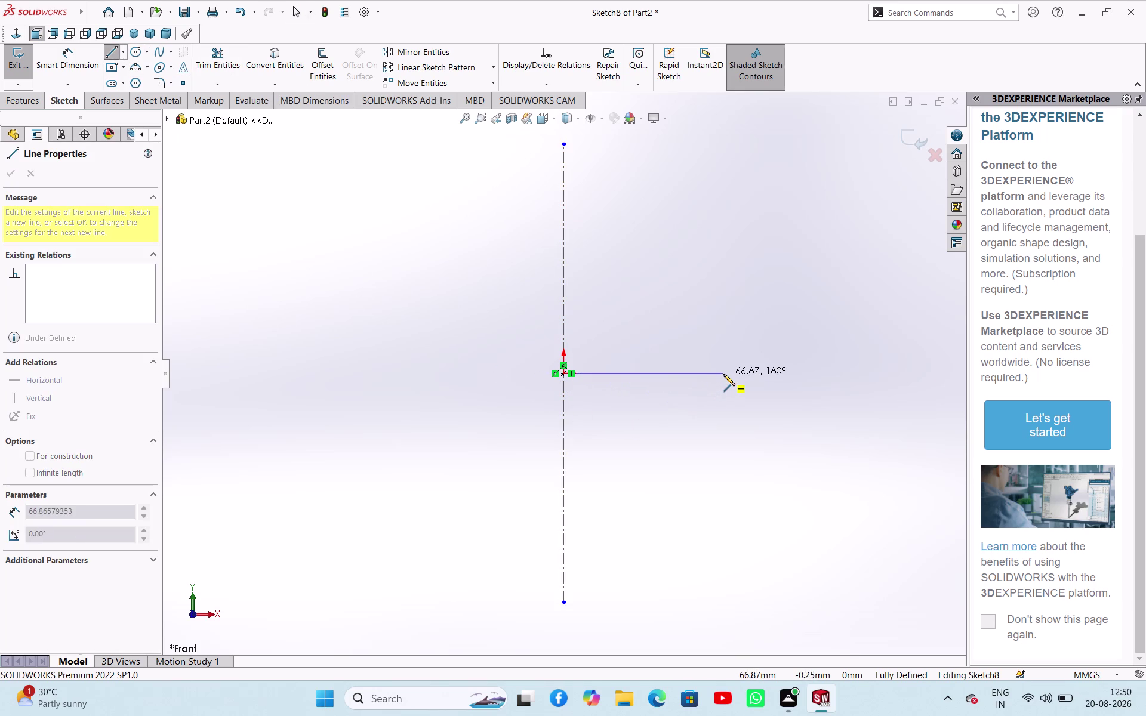
click(724, 375)
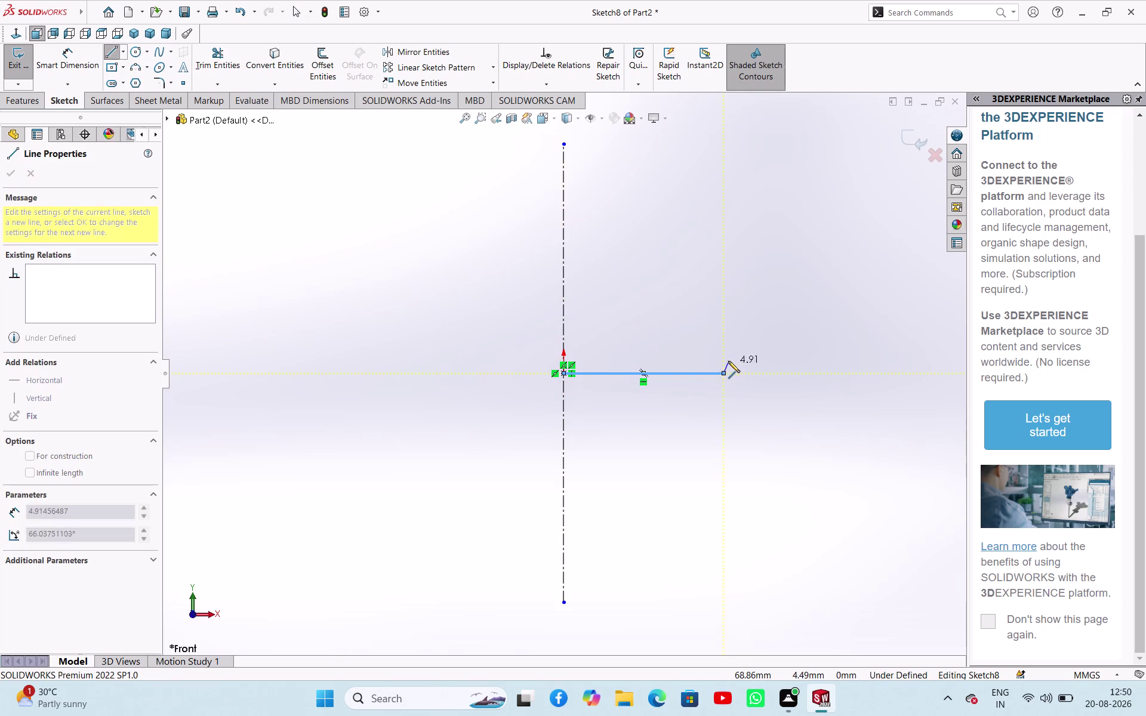
click(725, 348)
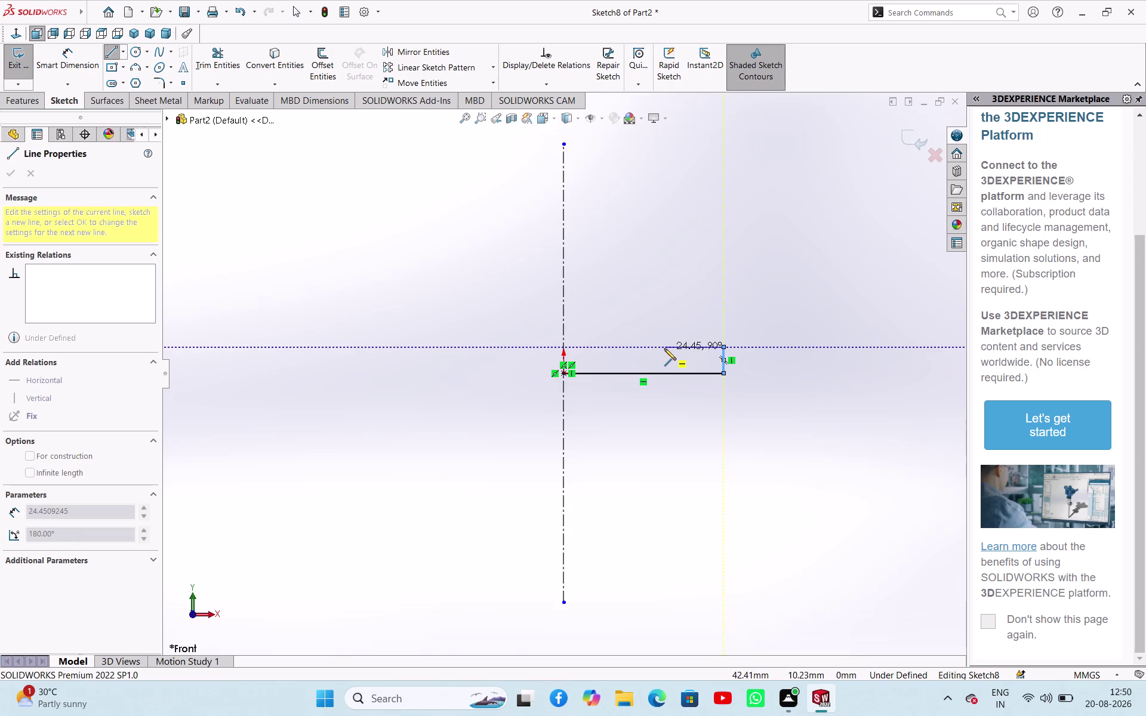
click(664, 349)
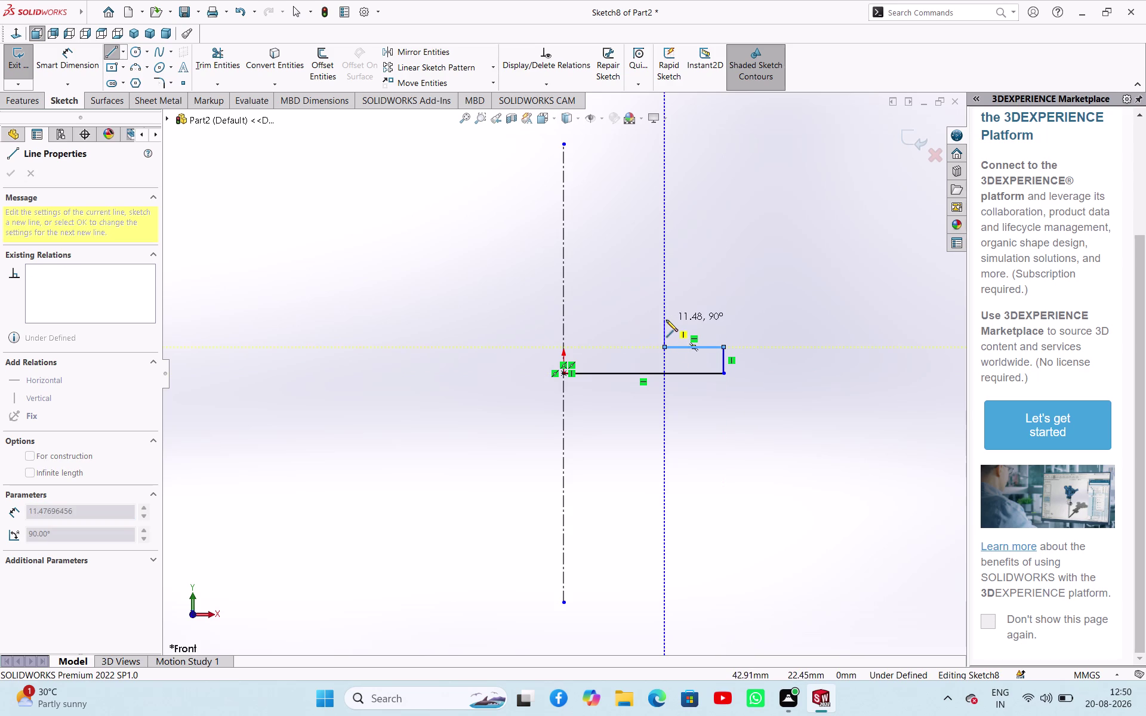
click(667, 320)
drag(645, 319, 650, 317)
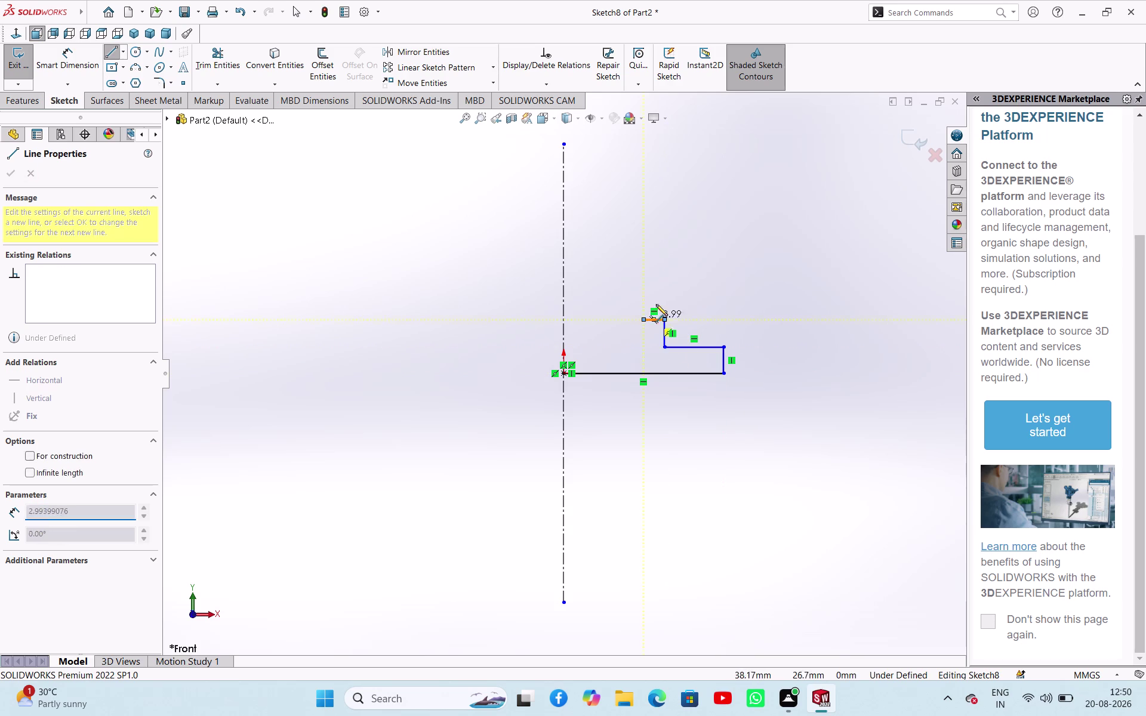
click(643, 289)
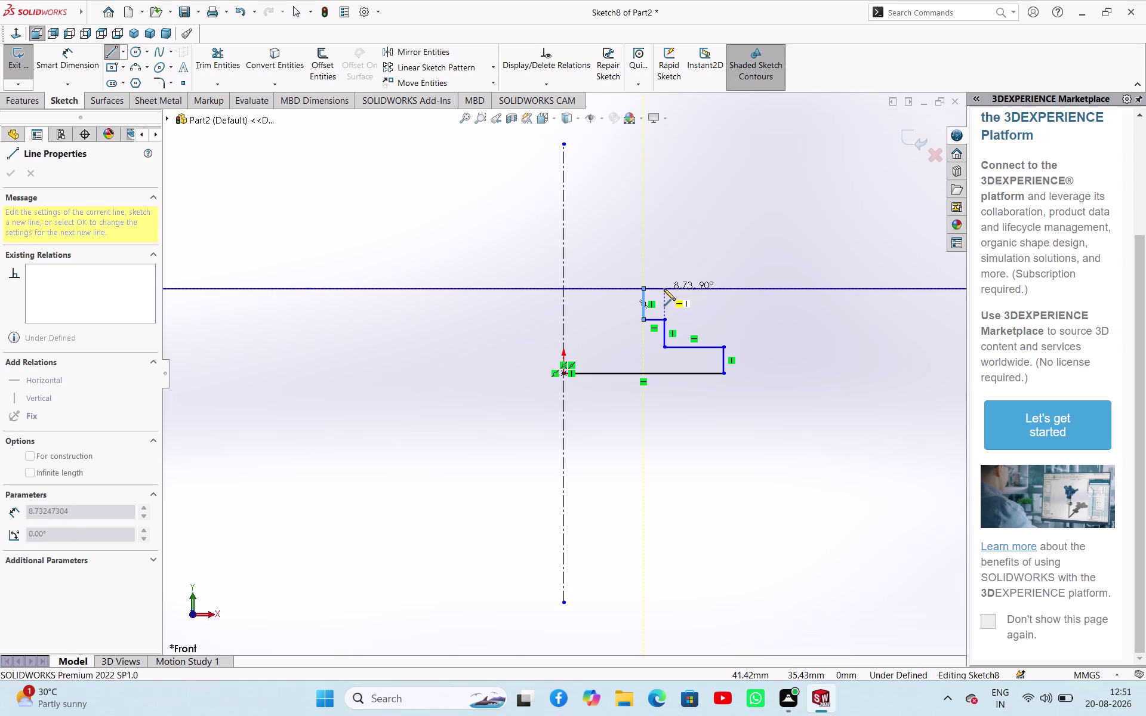
click(664, 289)
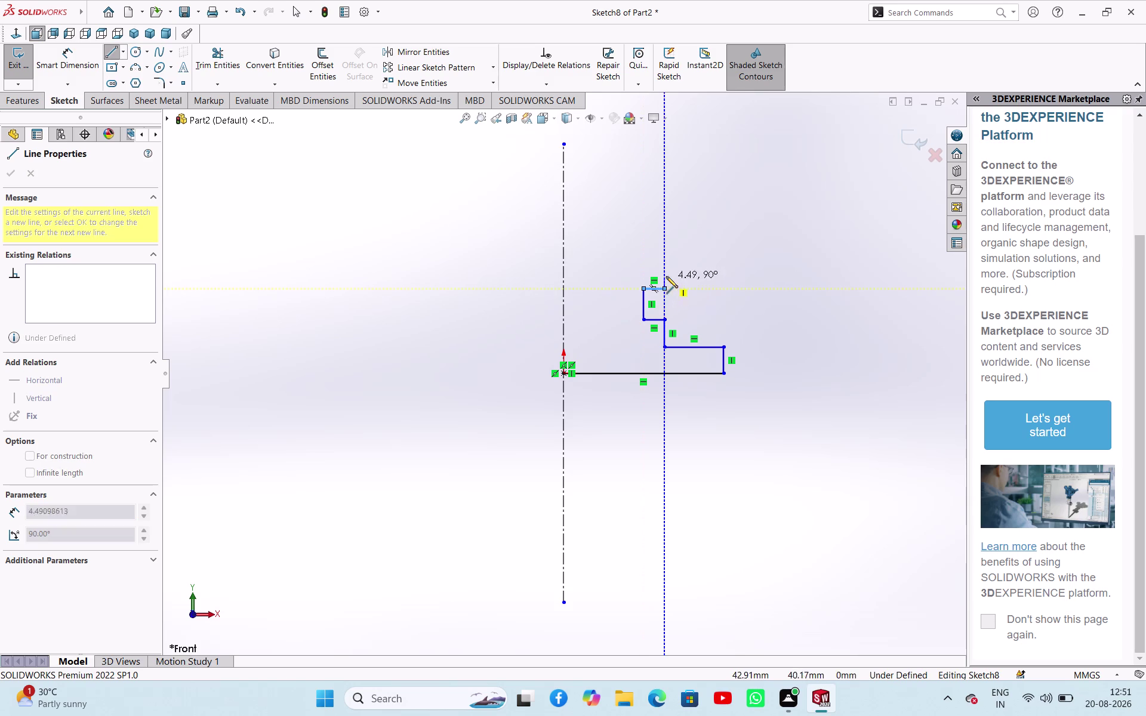
Draw the upper steps and close the outline's top edge on the centreline.
click(662, 246)
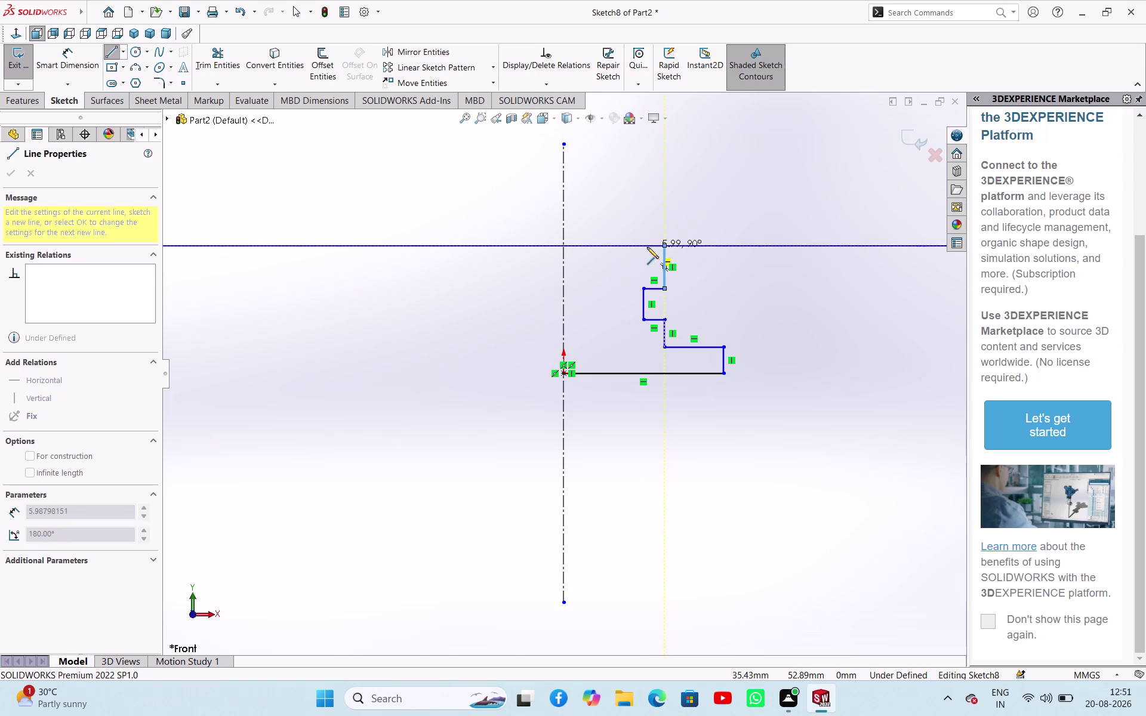
click(642, 246)
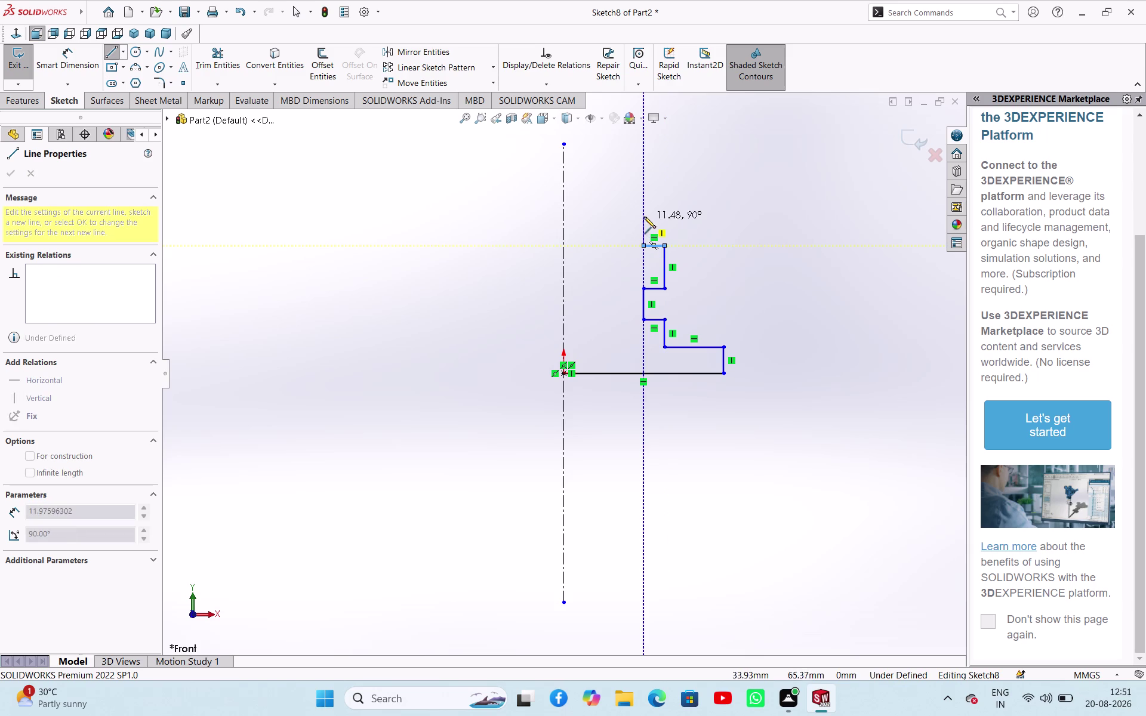
click(643, 202)
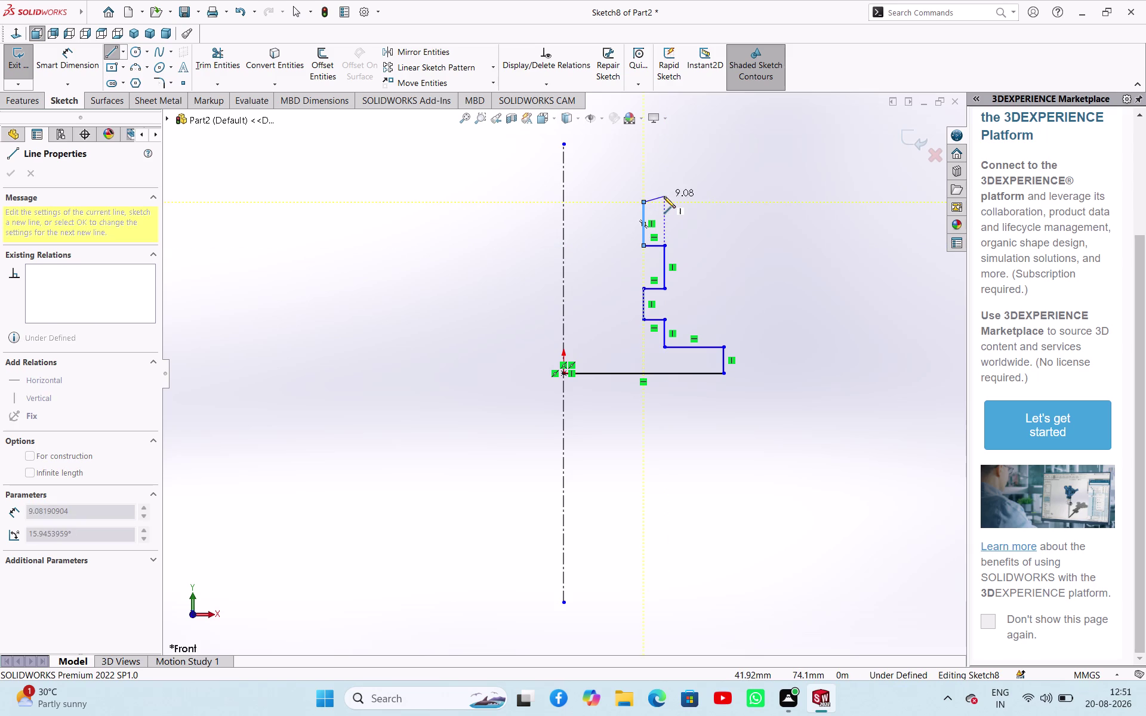
click(665, 200)
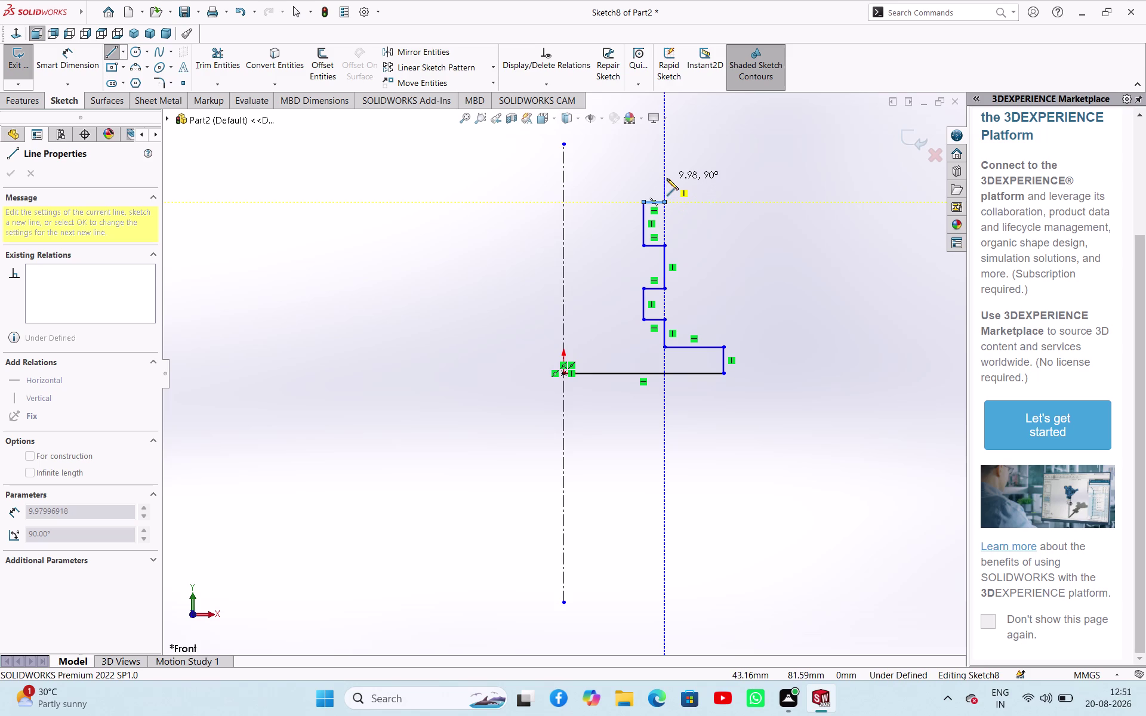
click(667, 179)
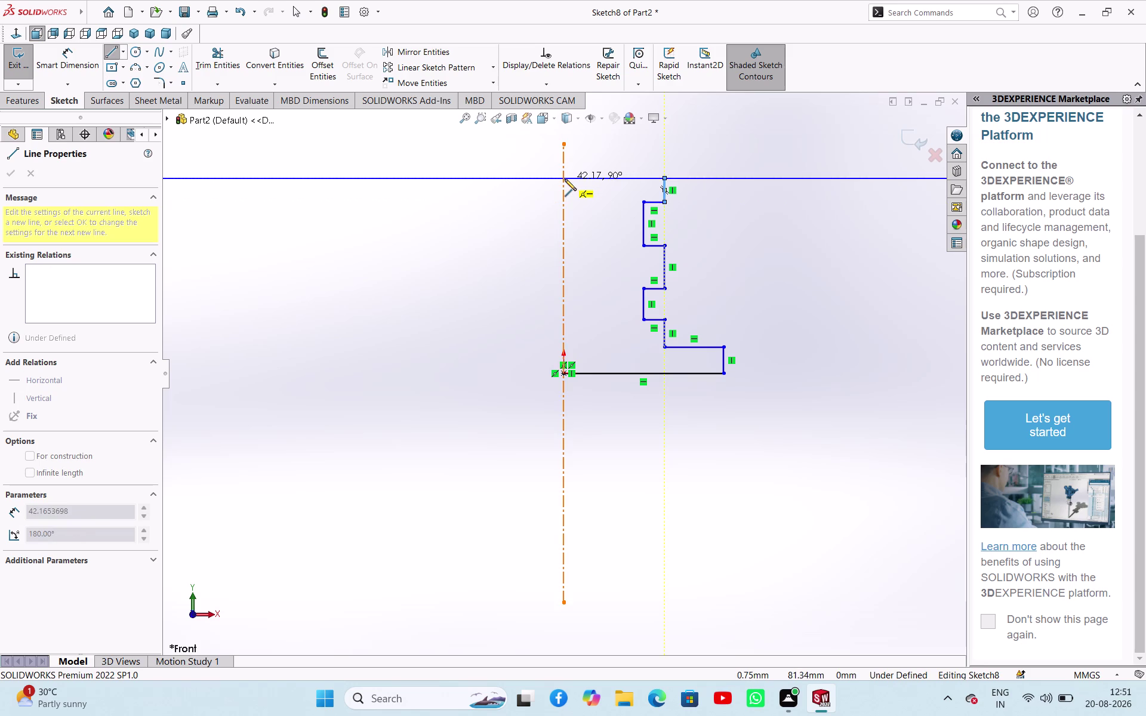
click(563, 179)
right_click(583, 202)
click(594, 210)
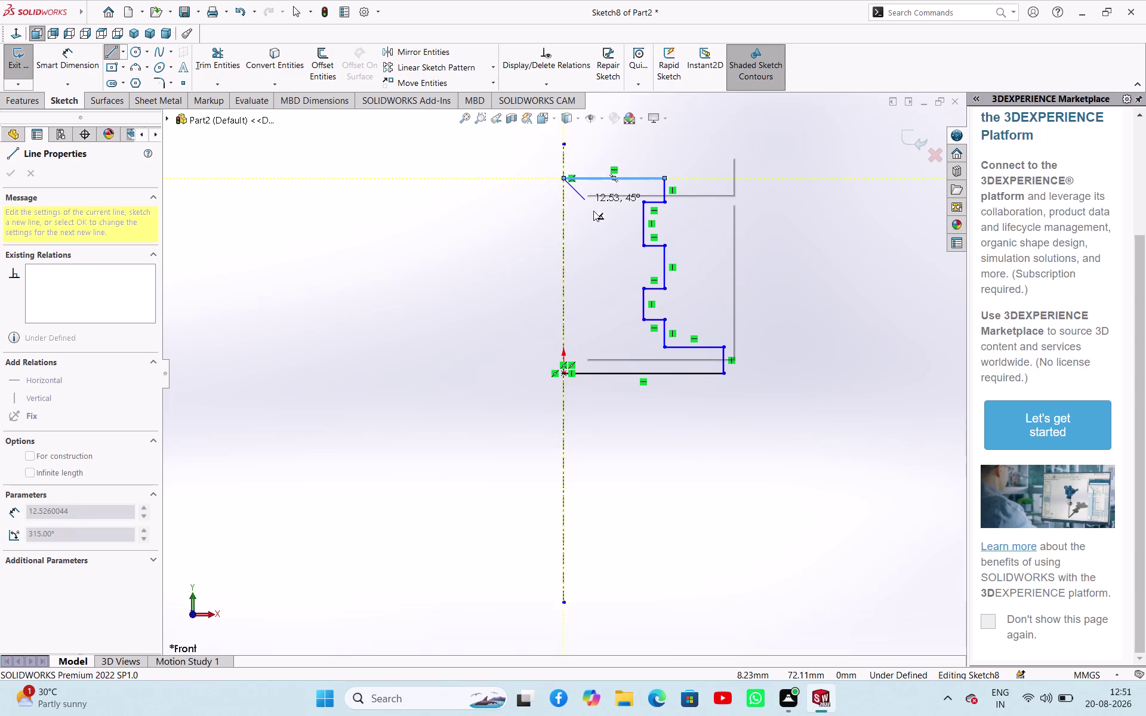
scroll(up, 3)
scroll(down, 3)
right_drag(662, 303, 662, 292)
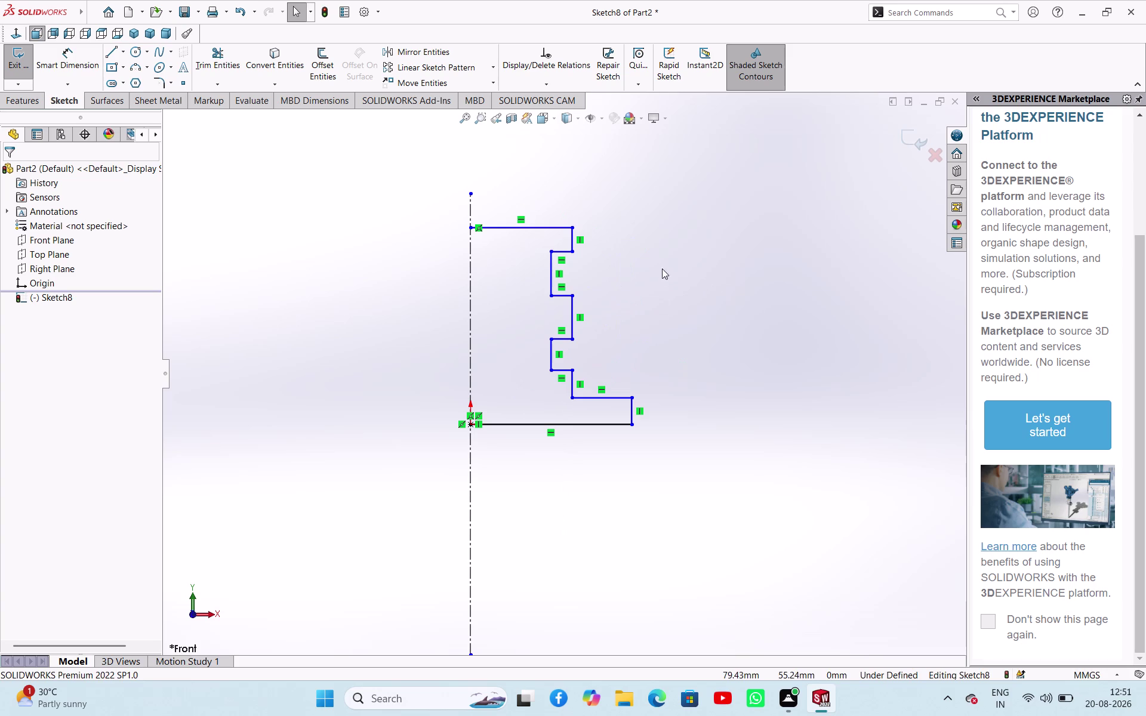
right_drag(662, 291, 661, 246)
Dimension the short inset step edge at 3 mm.
click(553, 354)
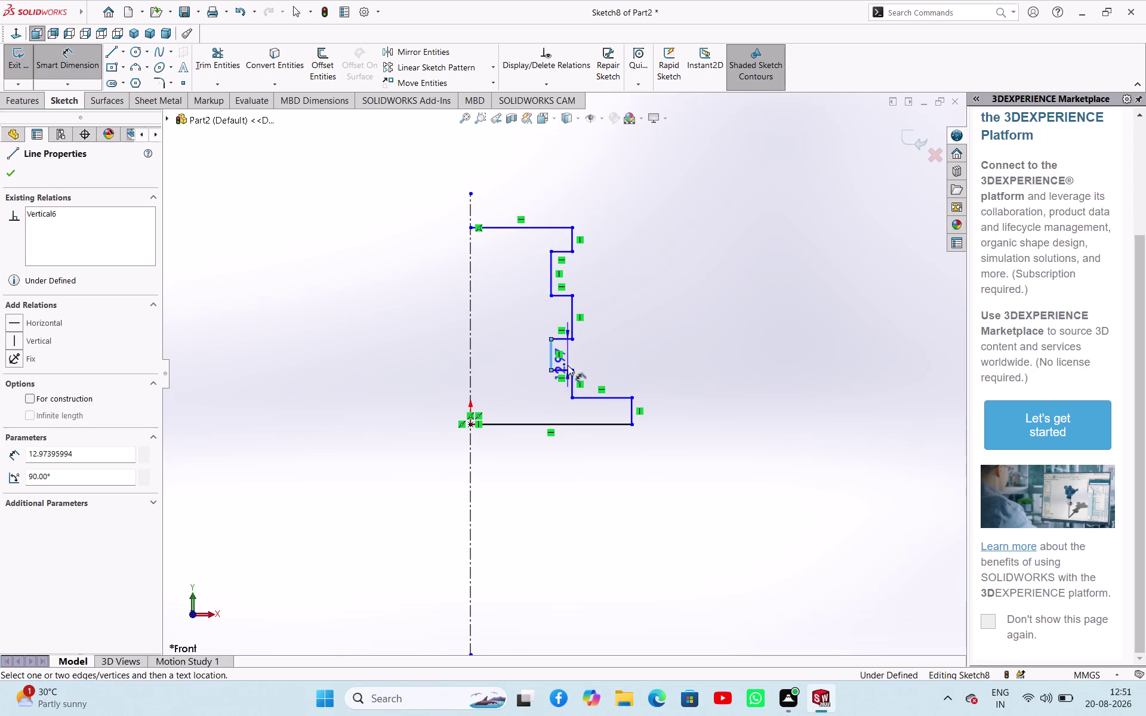
drag(573, 378, 582, 374)
click(614, 350)
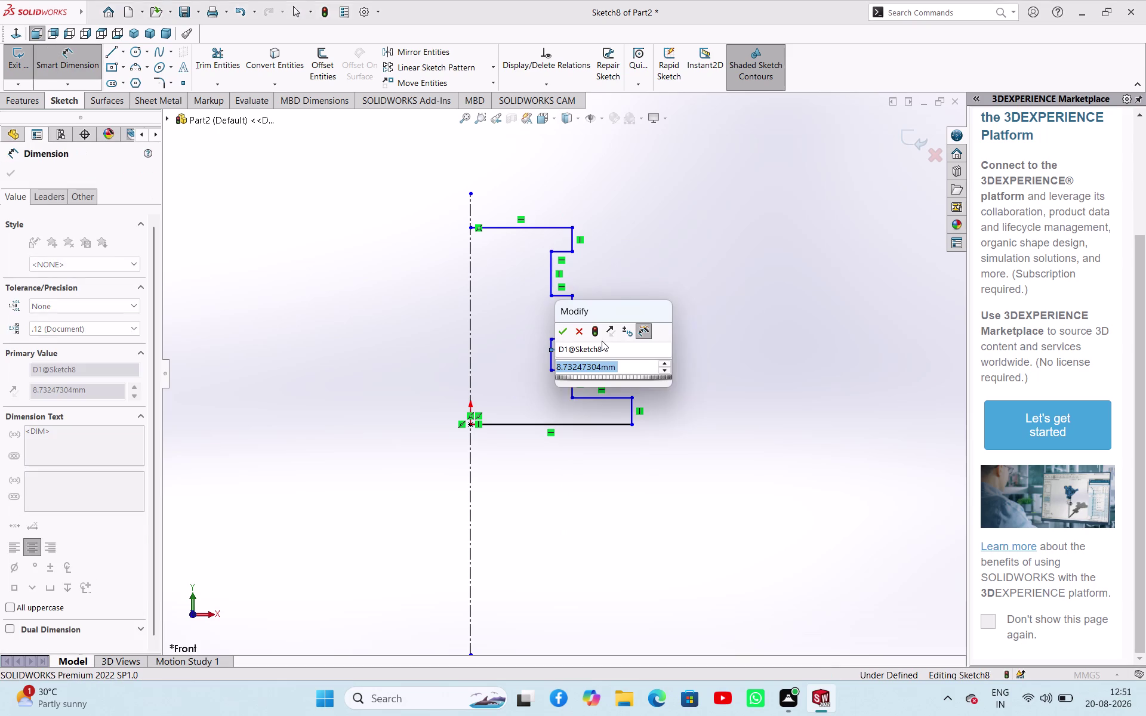
key(3)
key(Return)
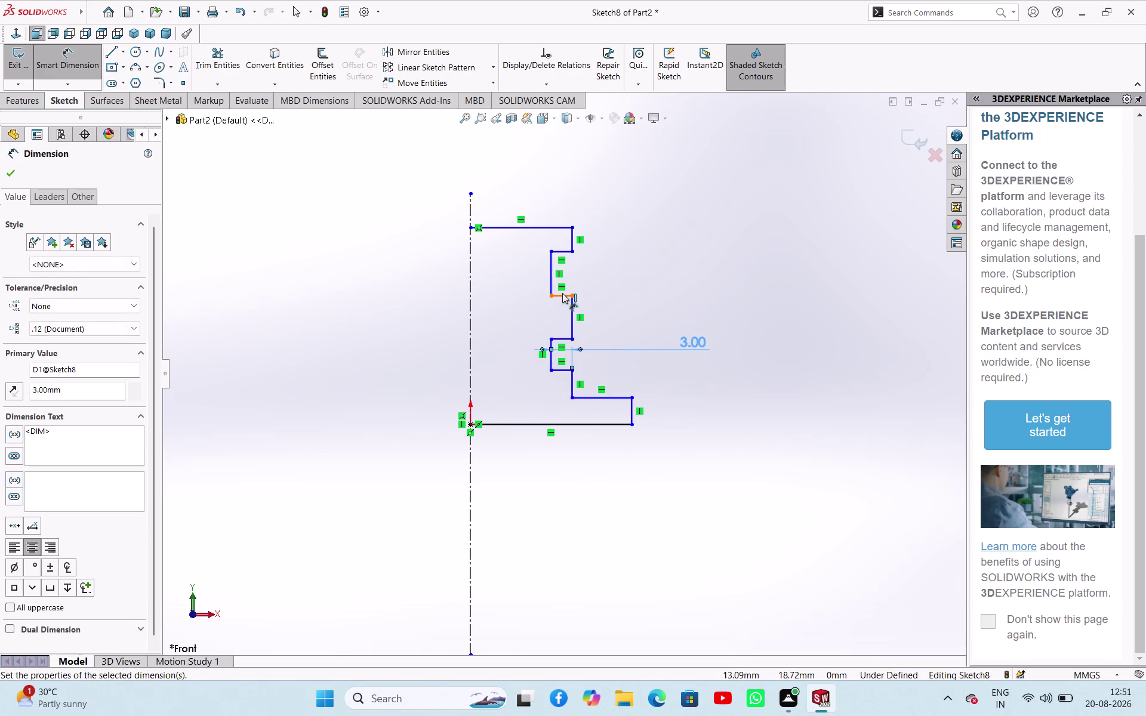
Dimension the upper notch width at 3 mm, then pick the bottom edge.
drag(562, 293, 575, 293)
click(621, 277)
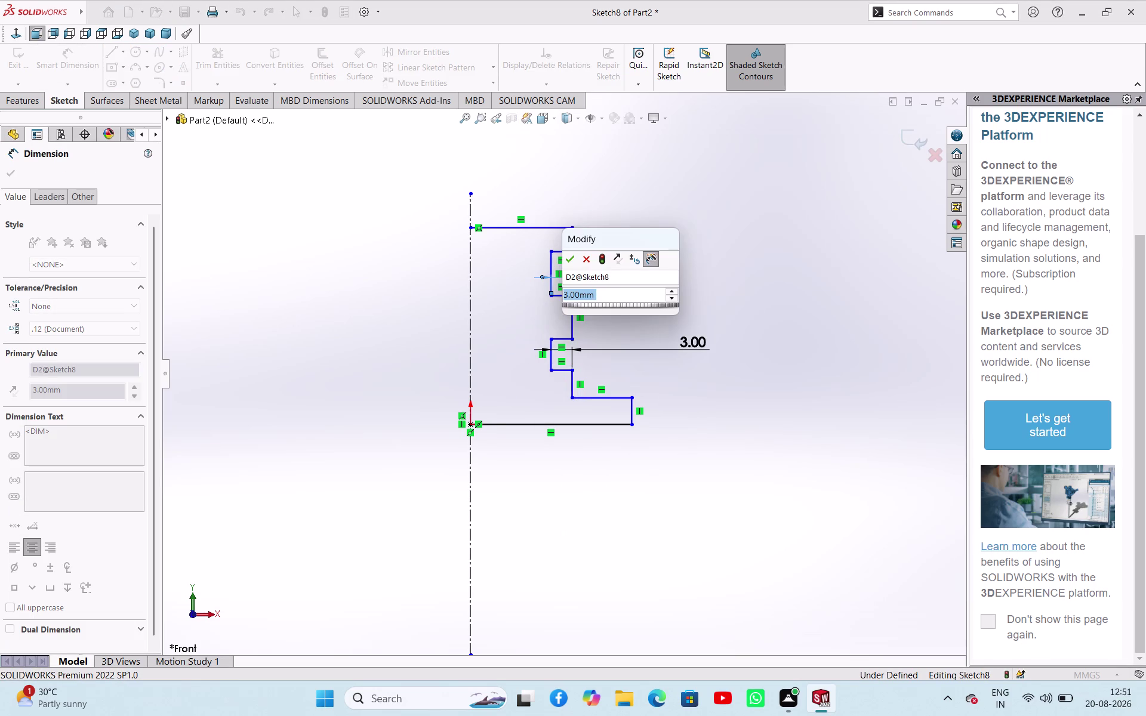
click(570, 261)
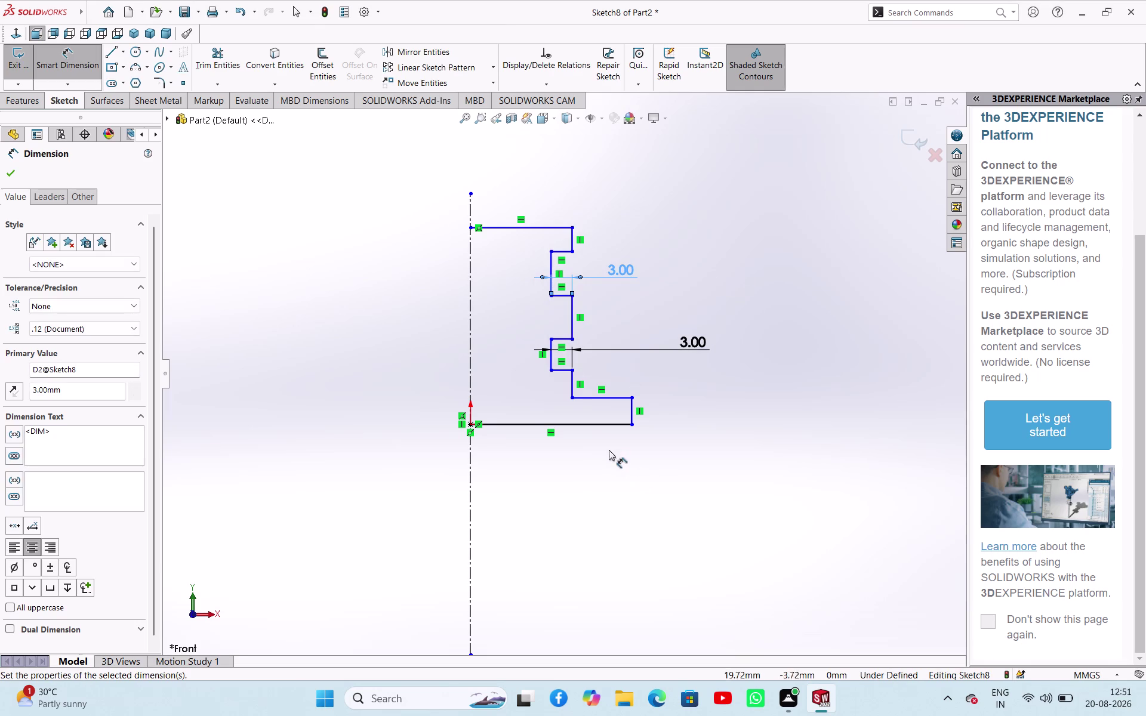
scroll(up, 3)
scroll(down, 3)
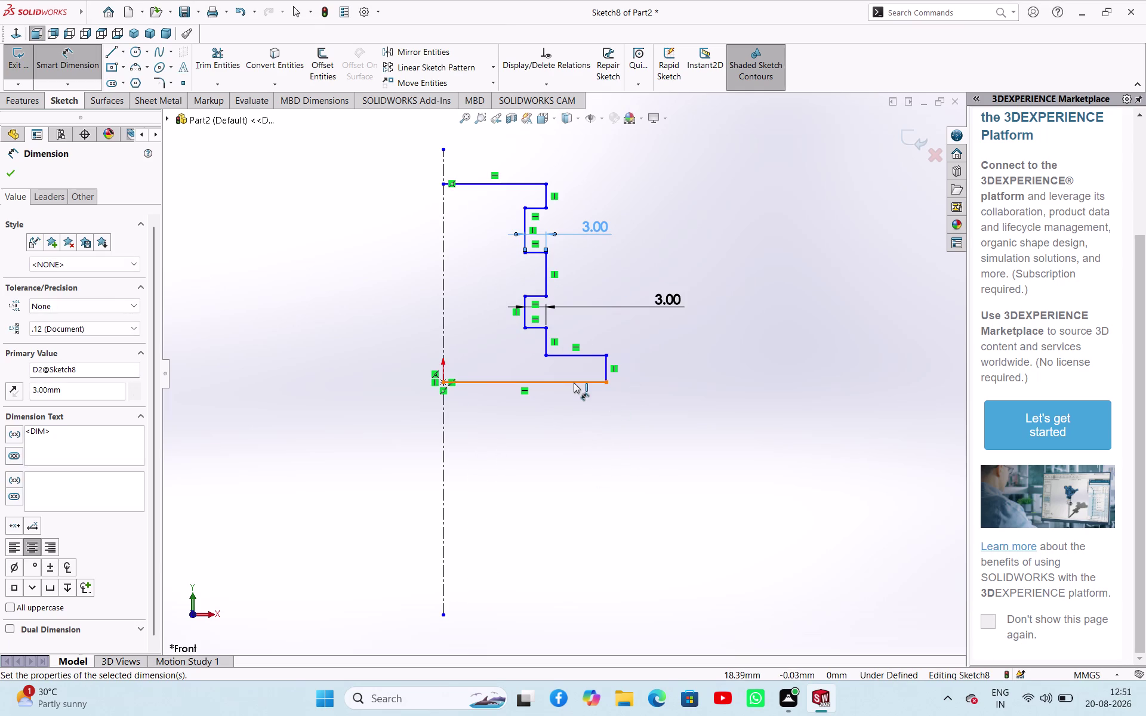
click(574, 383)
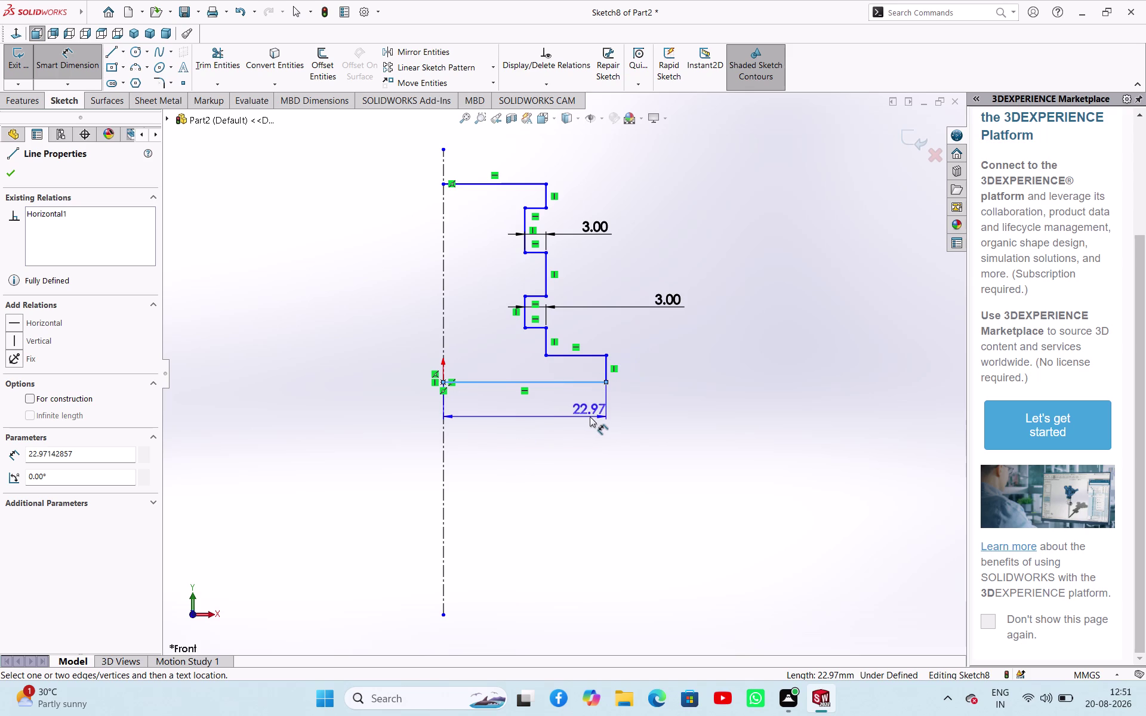
Cancel the bottom dimension and delete the lower step lines.
key(Escape)
key(Escape)
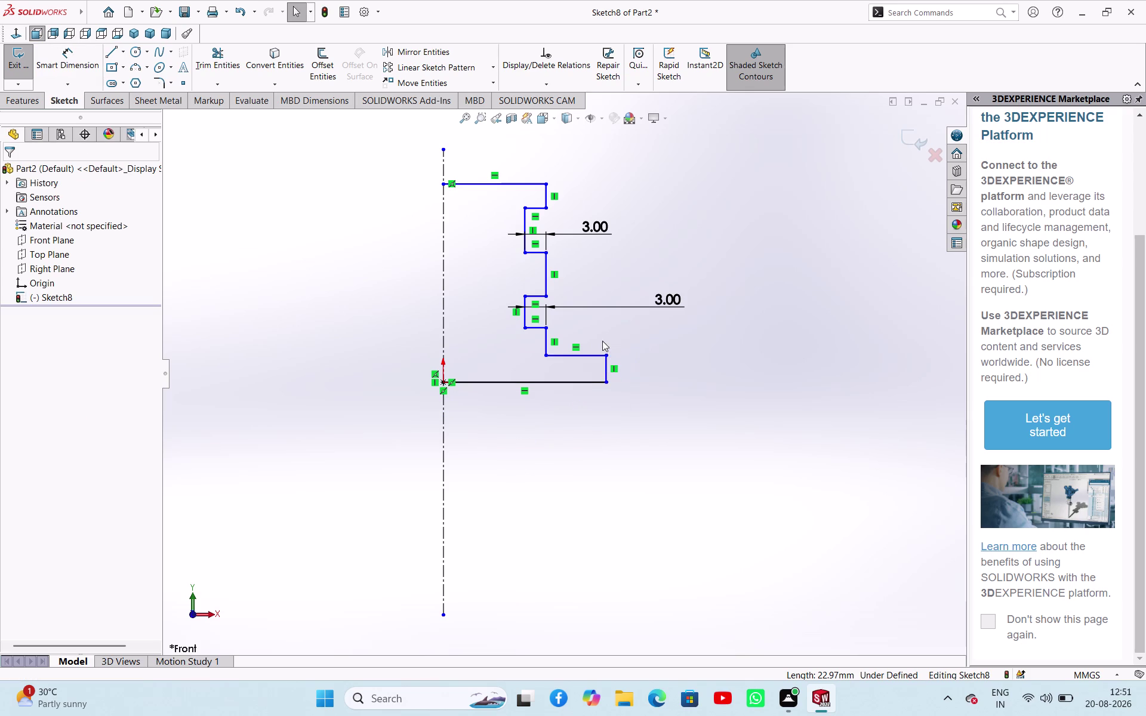
drag(596, 339, 552, 405)
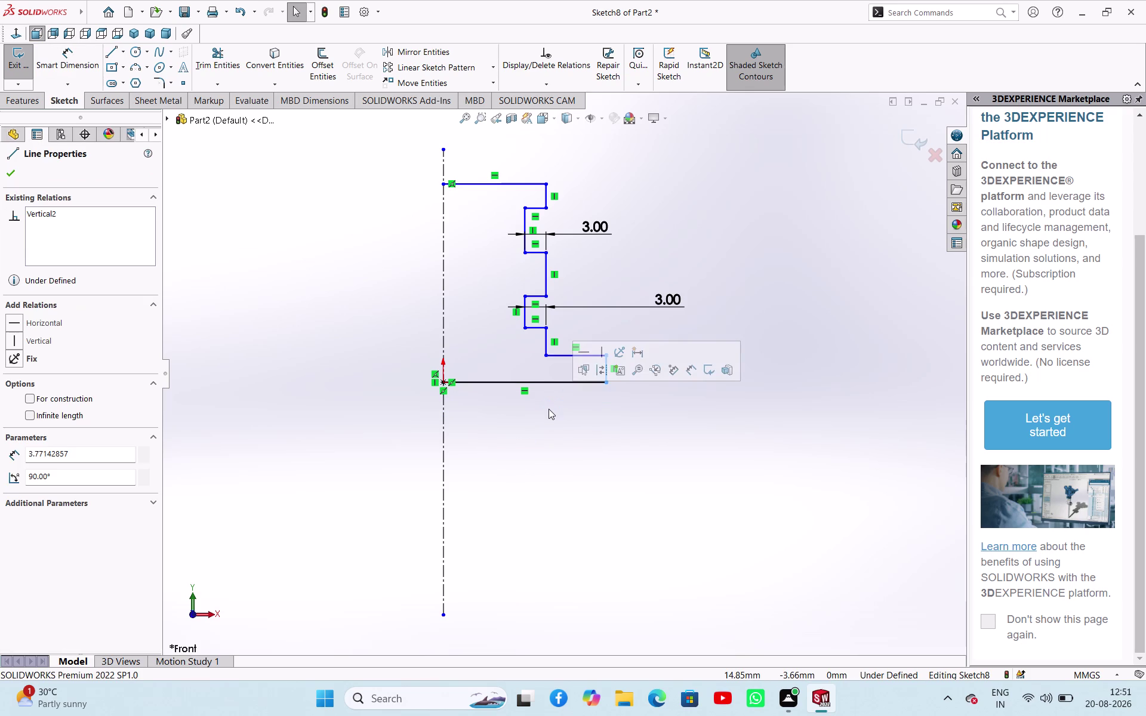
key(Delete)
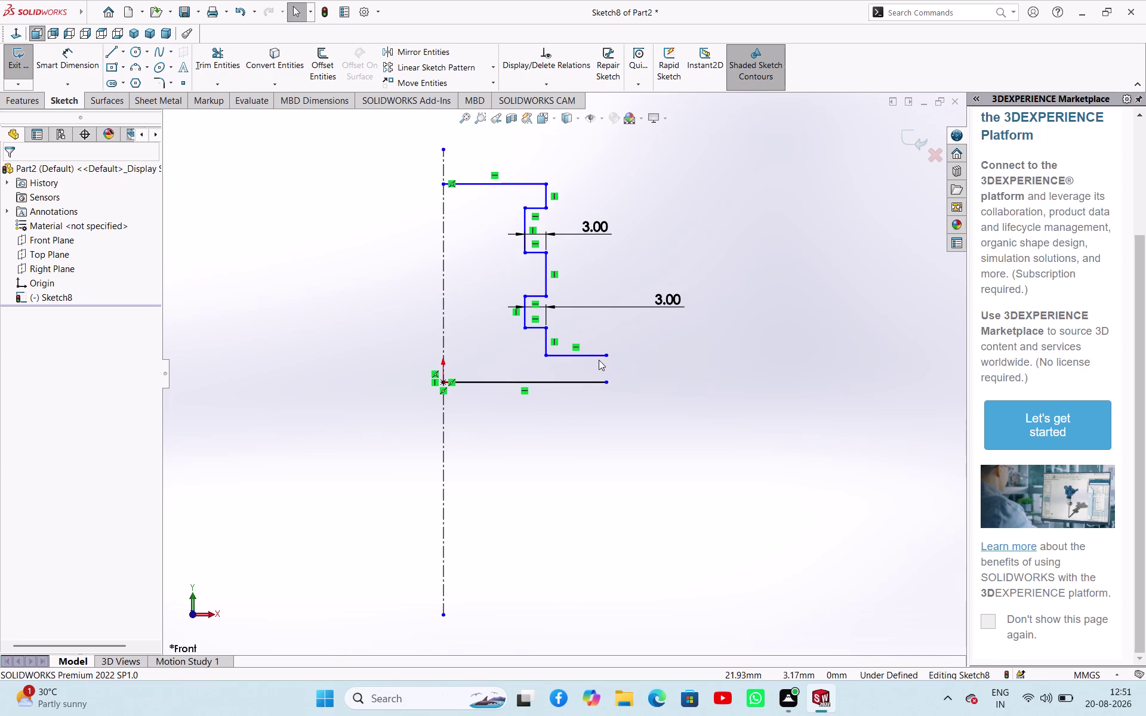
drag(593, 343, 600, 410)
drag(600, 414, 596, 366)
drag(596, 366, 587, 344)
key(Delete)
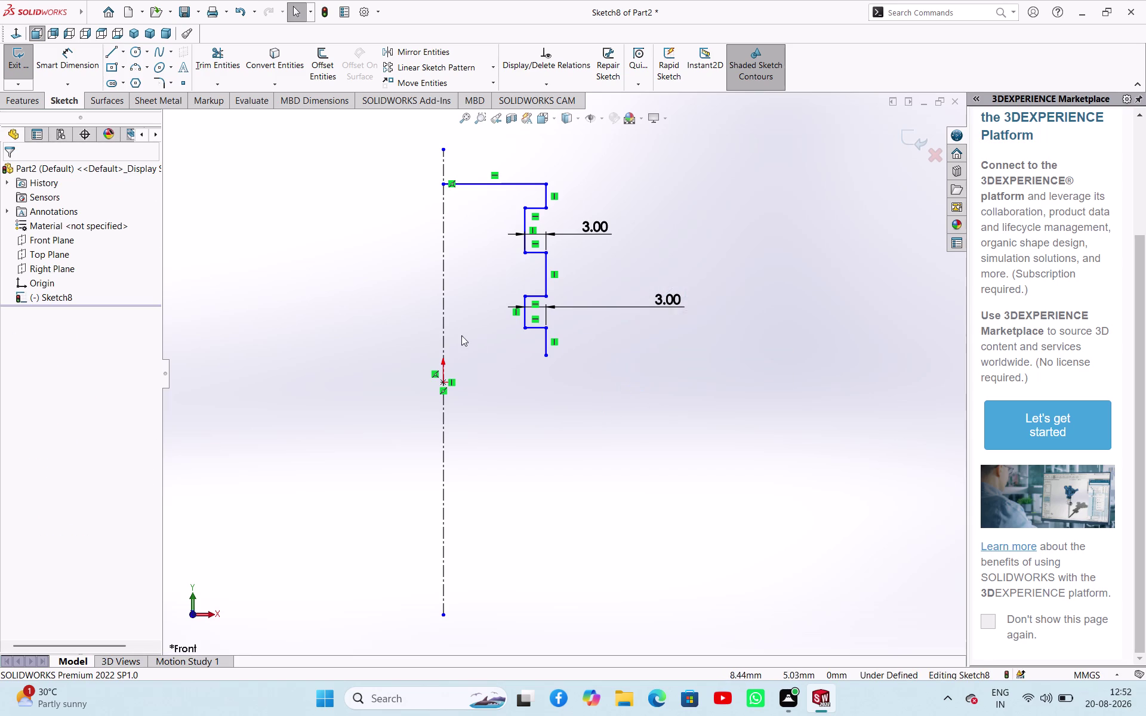
Draw a horizontal bottom edge from the notch end to the centreline.
click(111, 52)
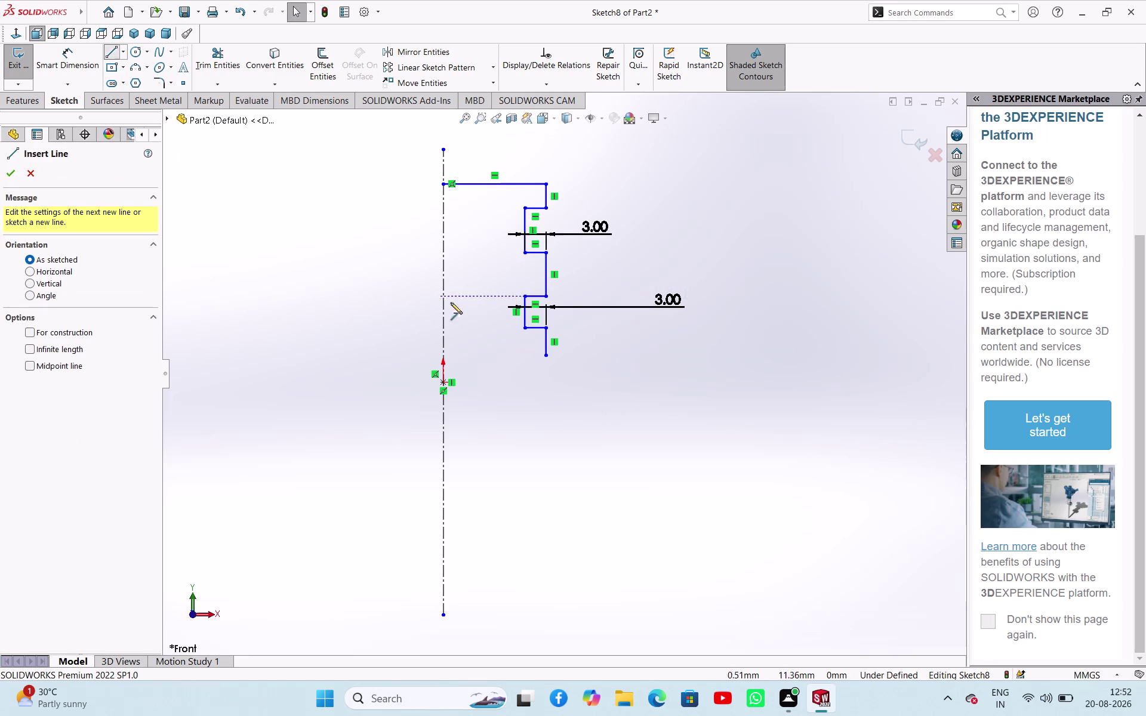
click(544, 356)
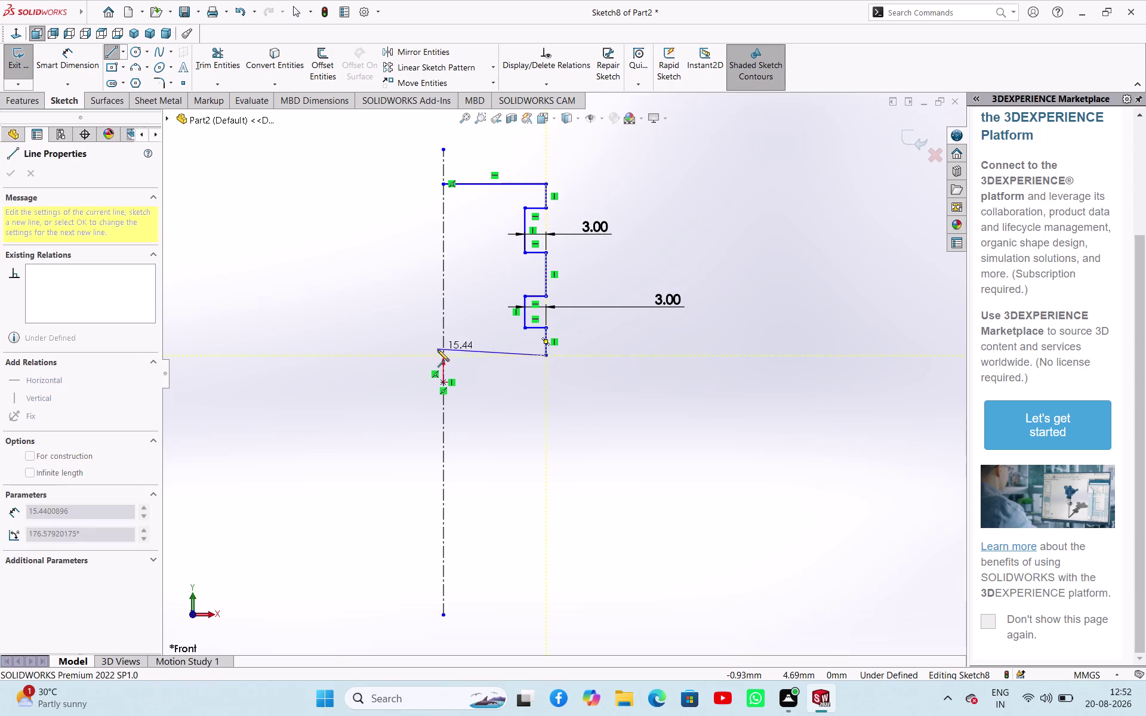
click(443, 356)
right_click(488, 382)
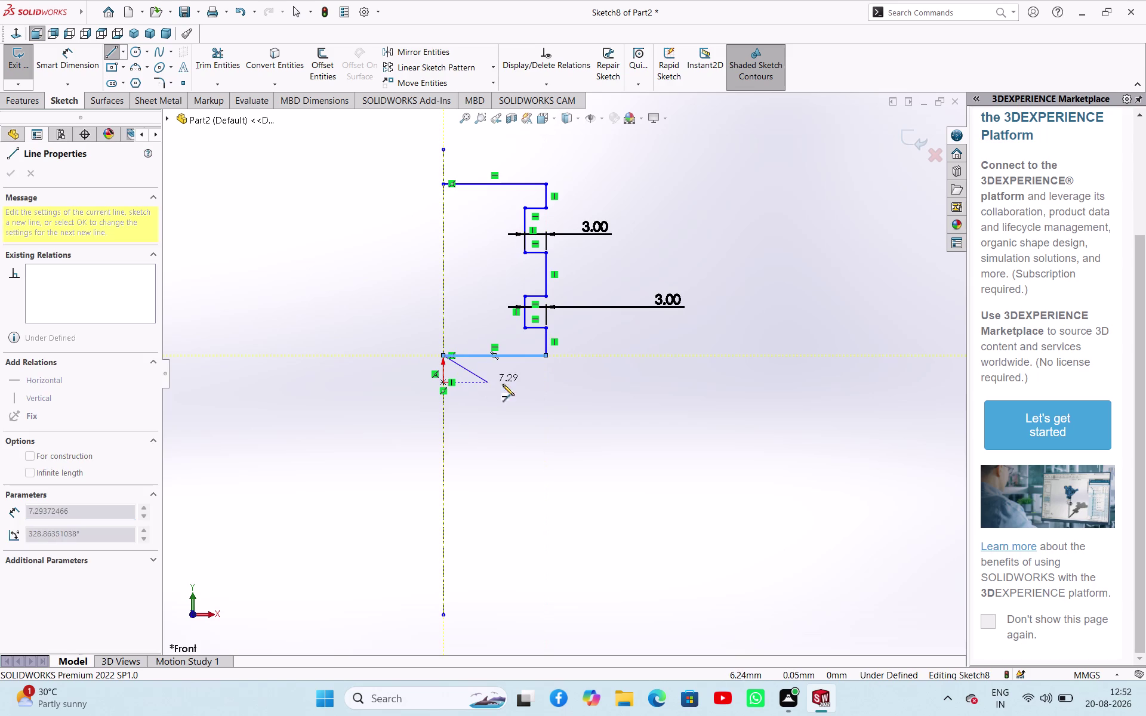
click(517, 395)
scroll(up, 3)
scroll(down, 3)
right_drag(620, 441, 627, 363)
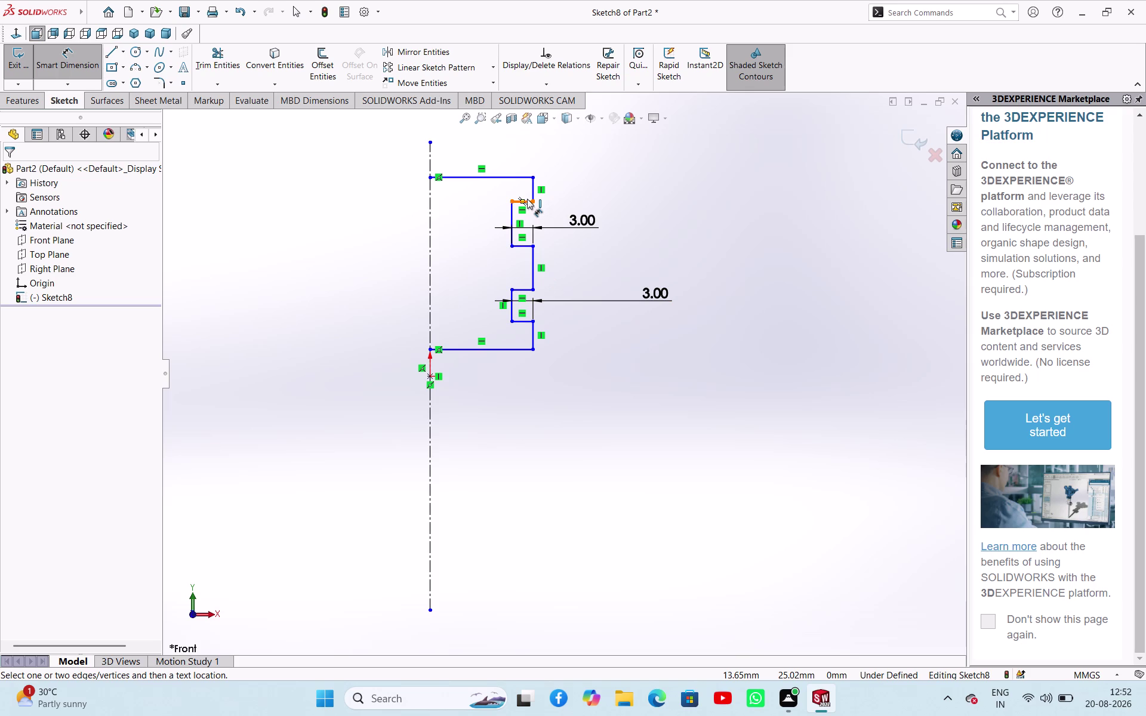
click(508, 179)
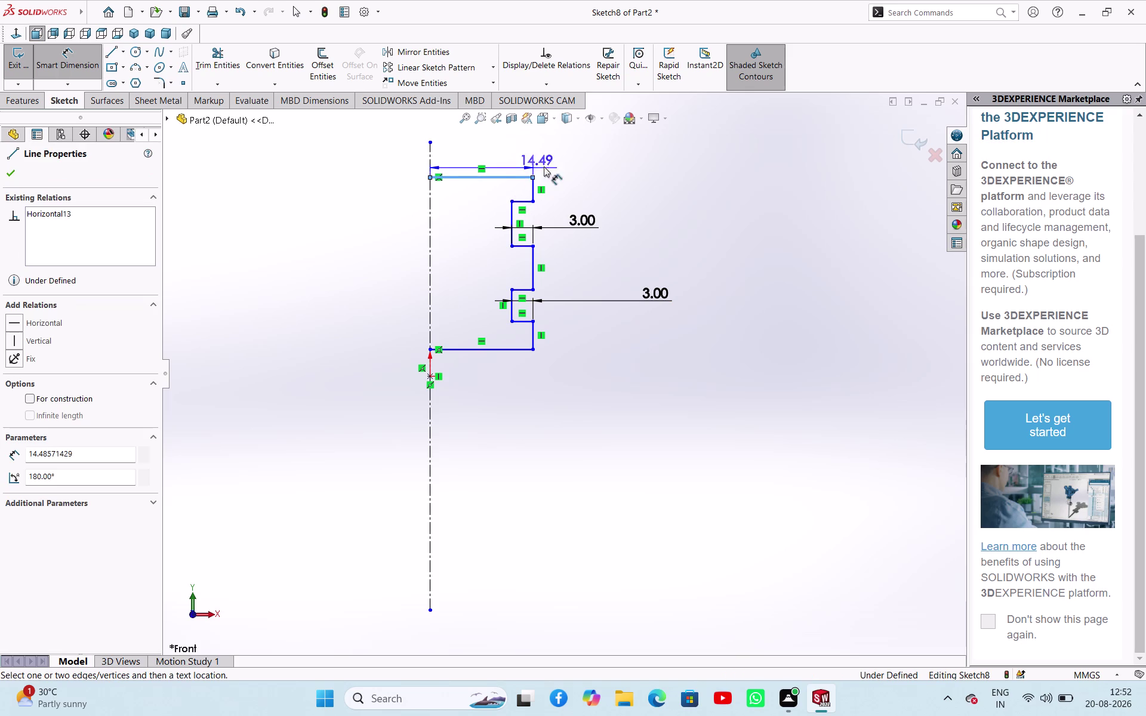
Dimension the top edge and middle vertical edge at 45 mm from the centreline.
click(562, 163)
text(45)
key(Return)
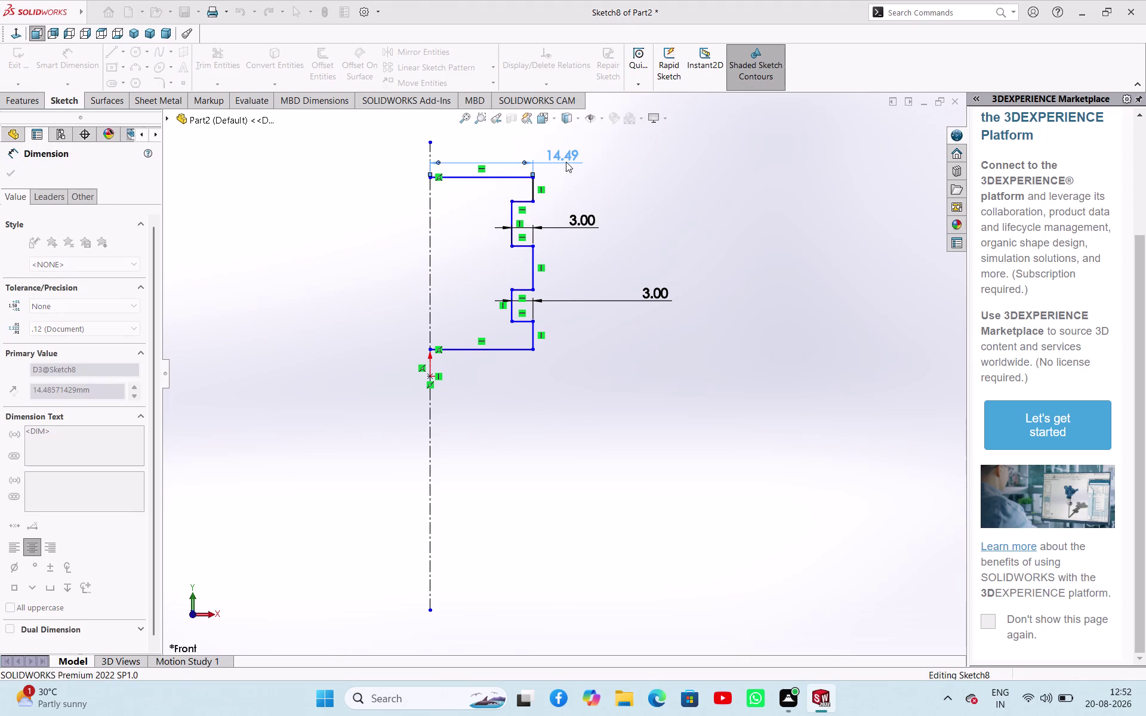
click(532, 268)
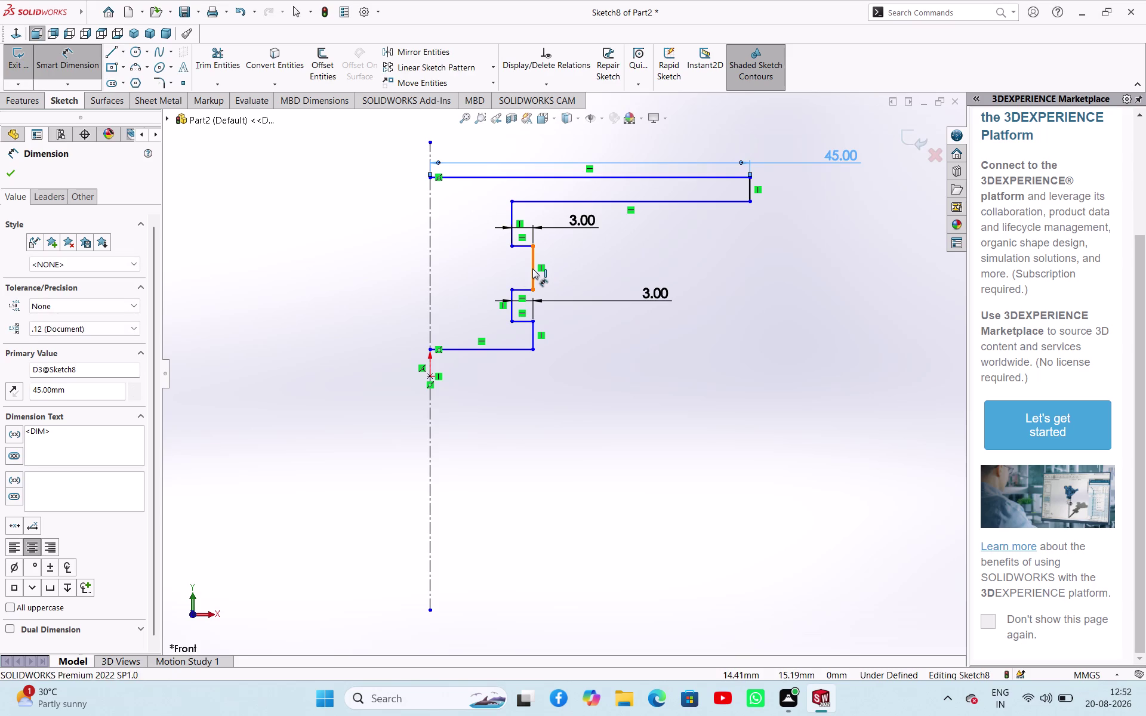
drag(431, 259, 449, 261)
click(735, 254)
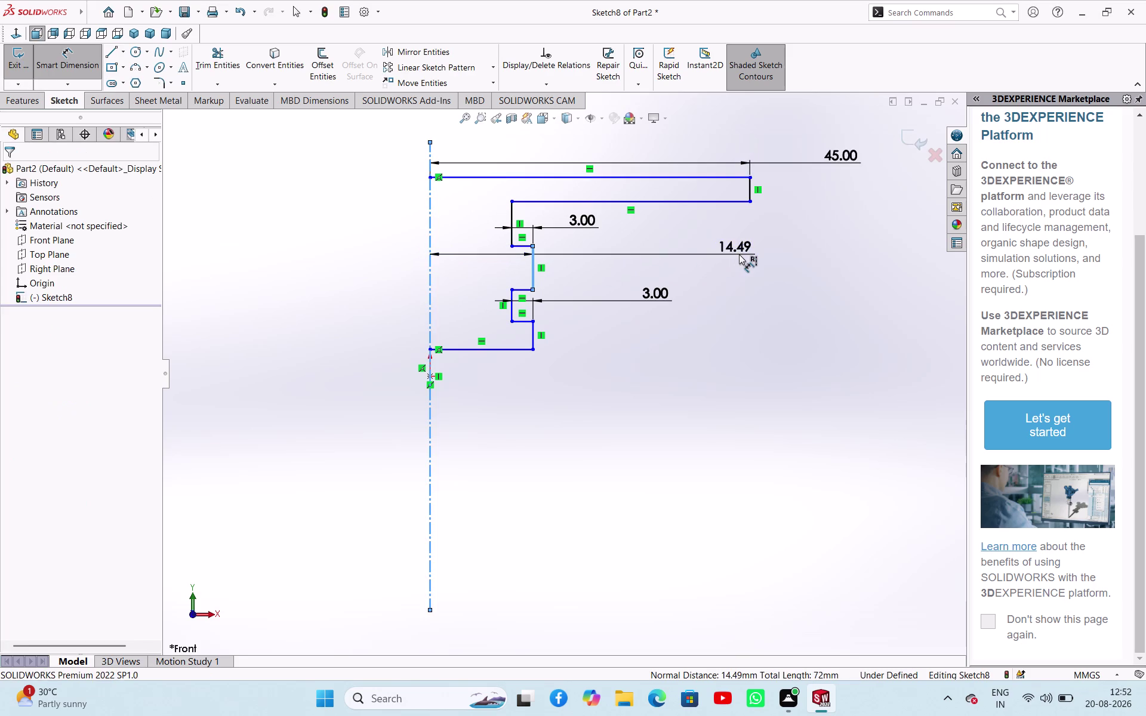
text(45)
key(Return)
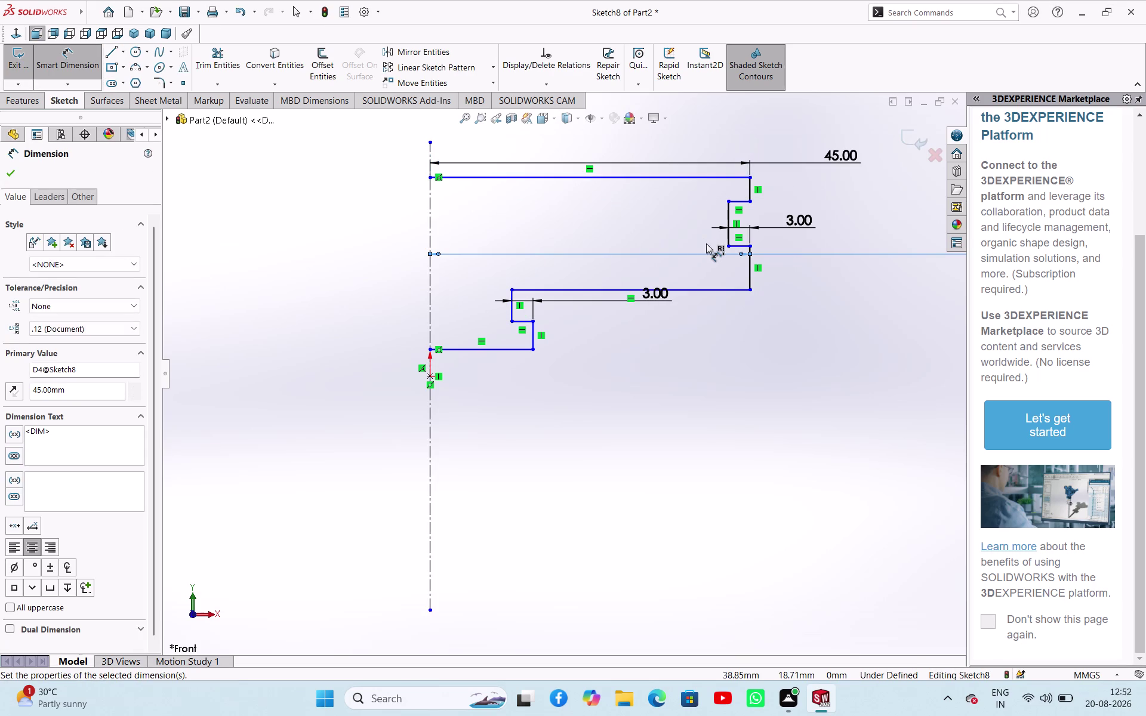
Dimension the bottom edge at 45 mm from the centreline.
click(533, 333)
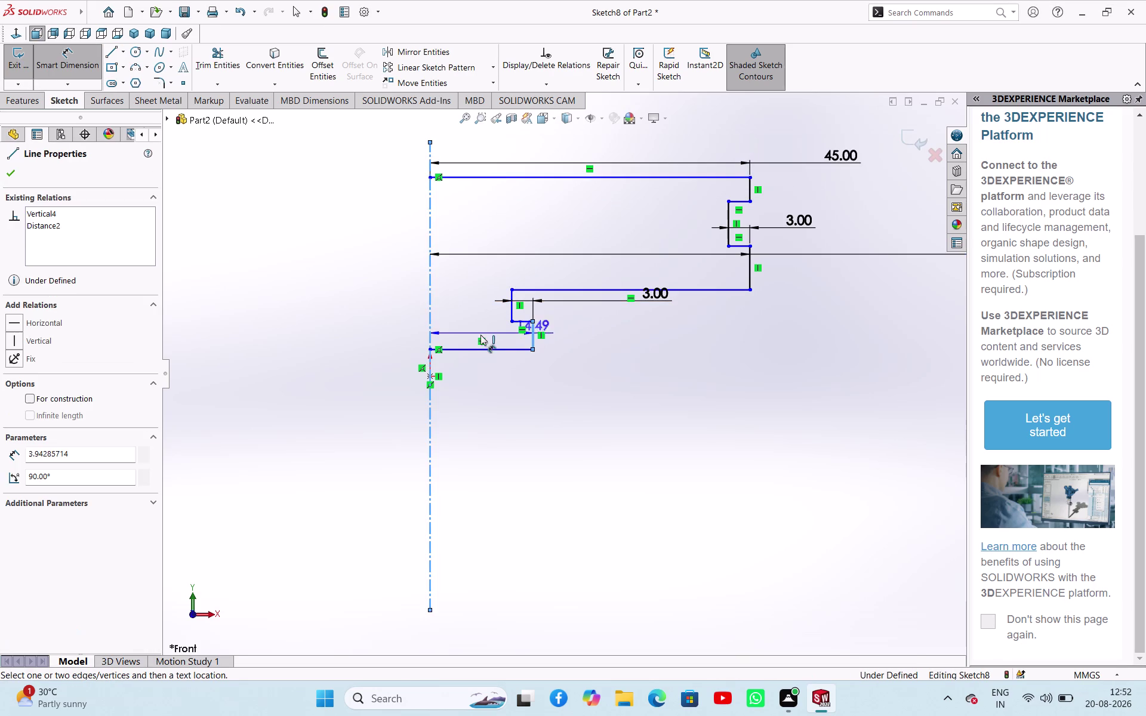
click(471, 333)
text(45)
key(Return)
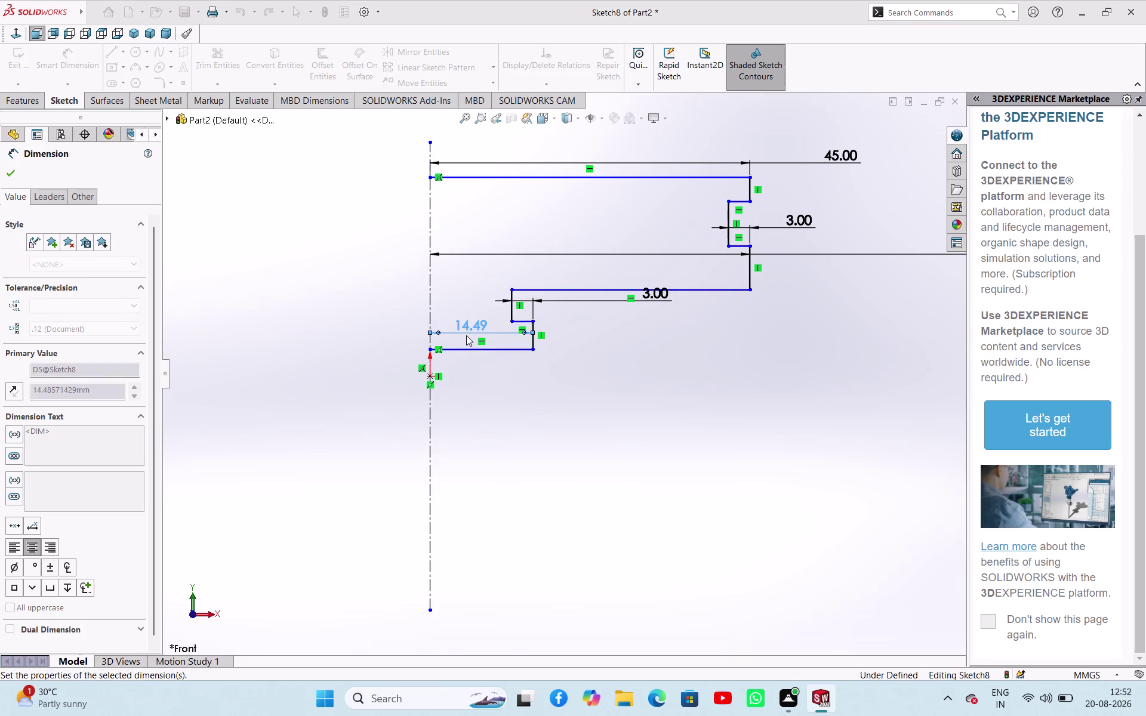
scroll(up, 3)
scroll(down, 3)
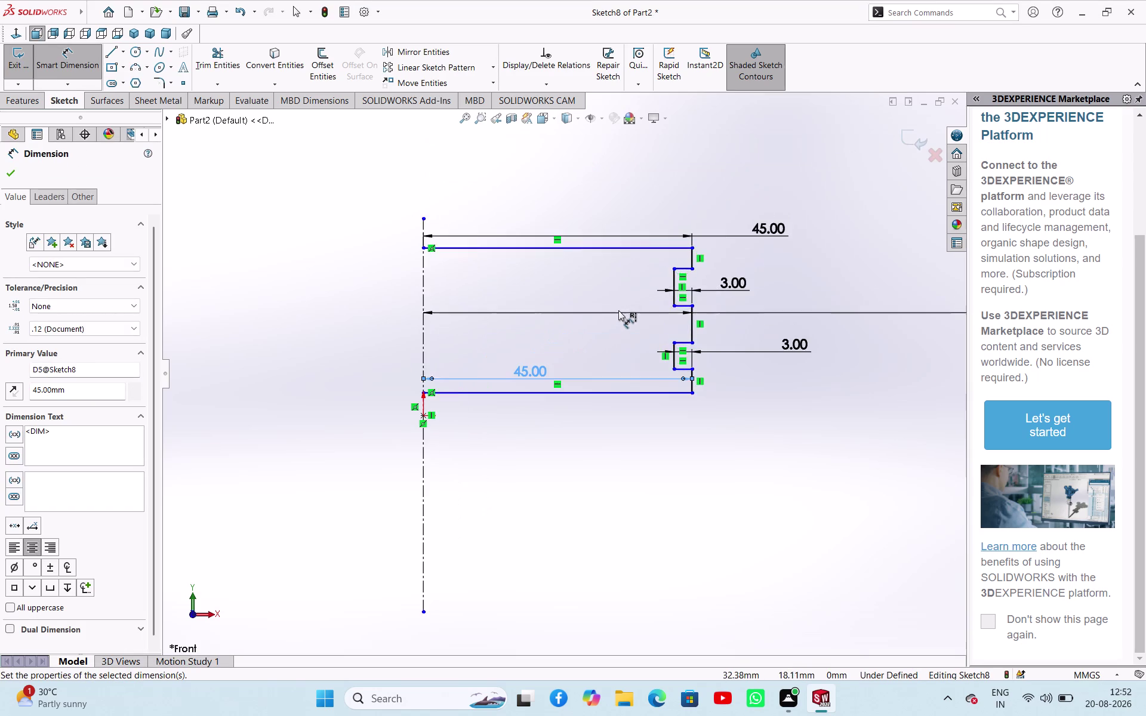
scroll(up, 3)
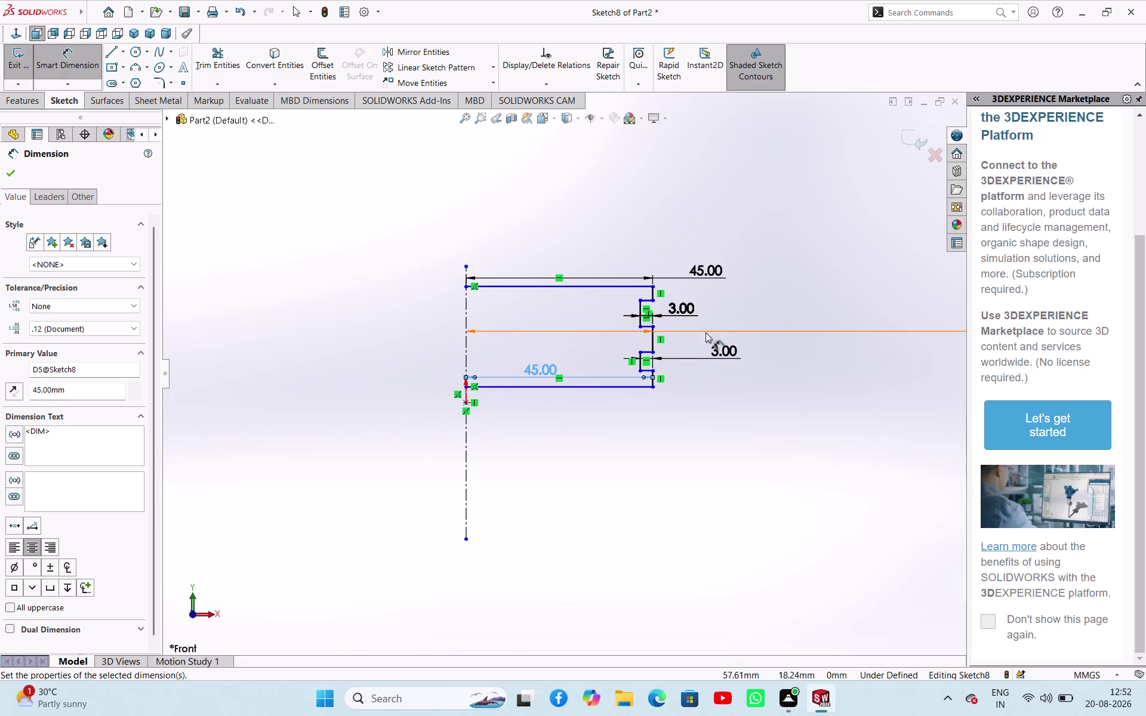
click(632, 387)
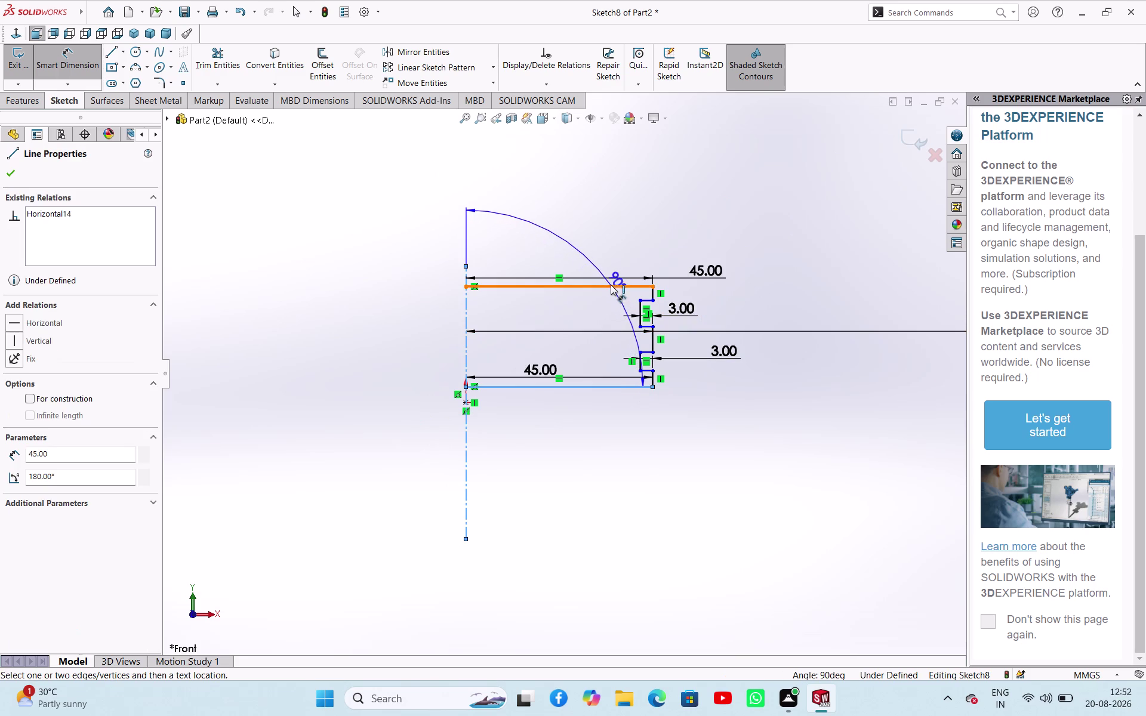
Set the overall profile height between top and bottom edges to 70 mm.
key(Escape)
click(605, 284)
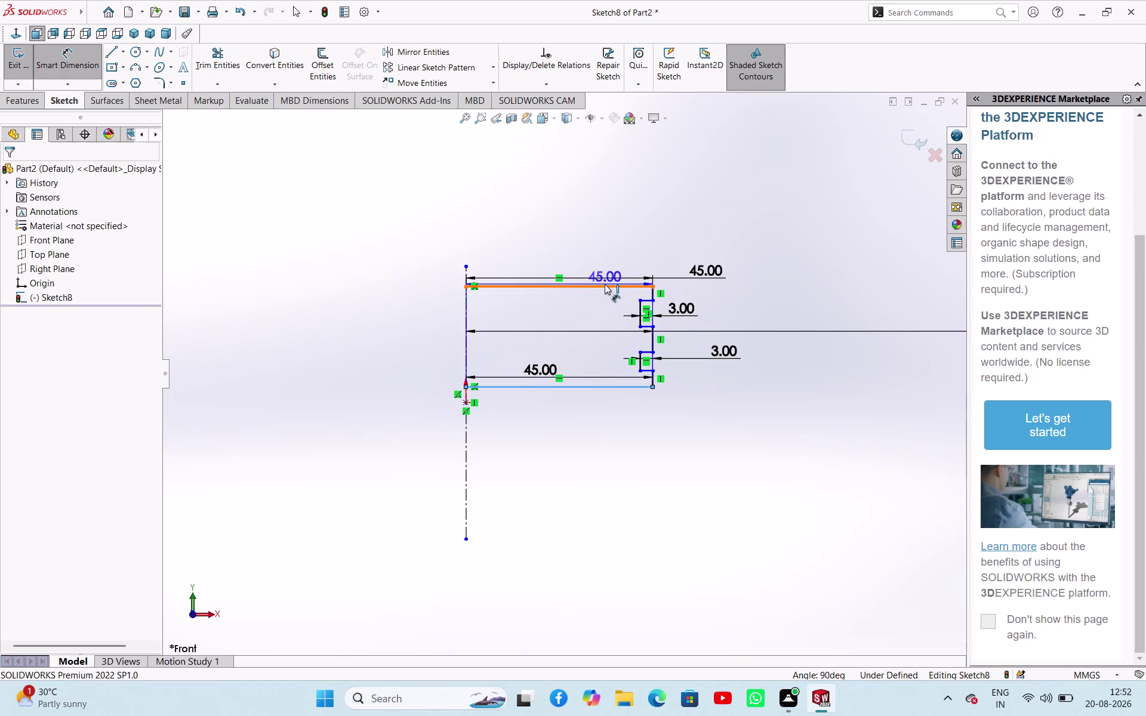
drag(714, 353, 720, 353)
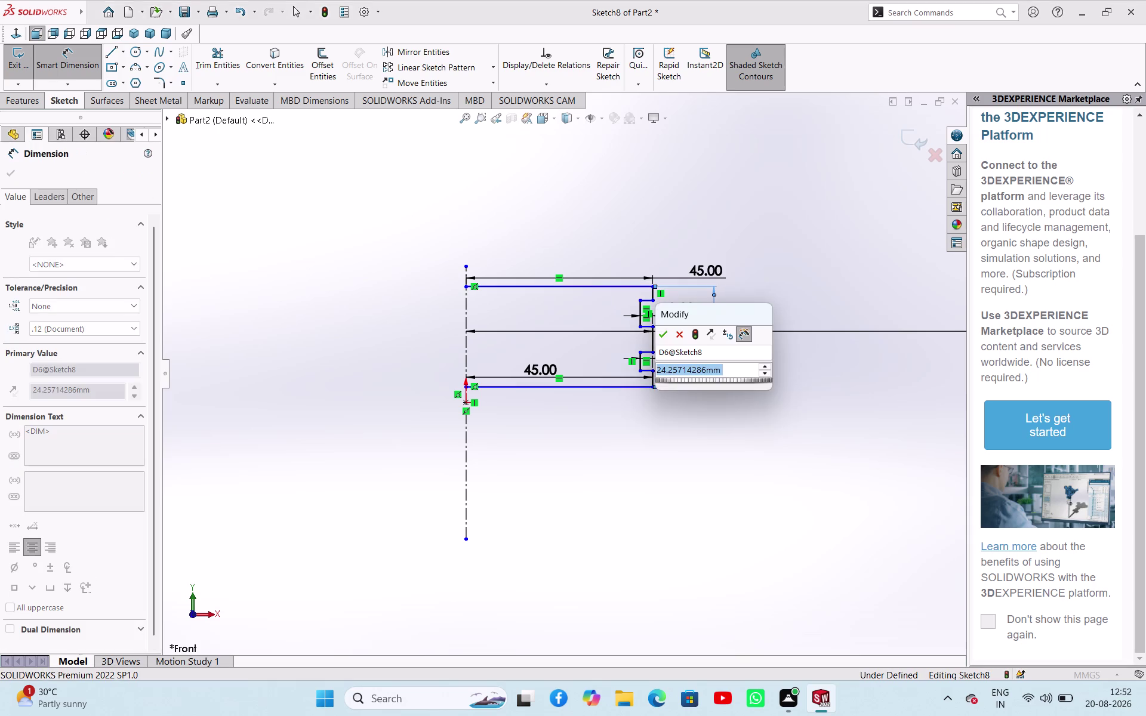
text(70)
key(Return)
scroll(up, 3)
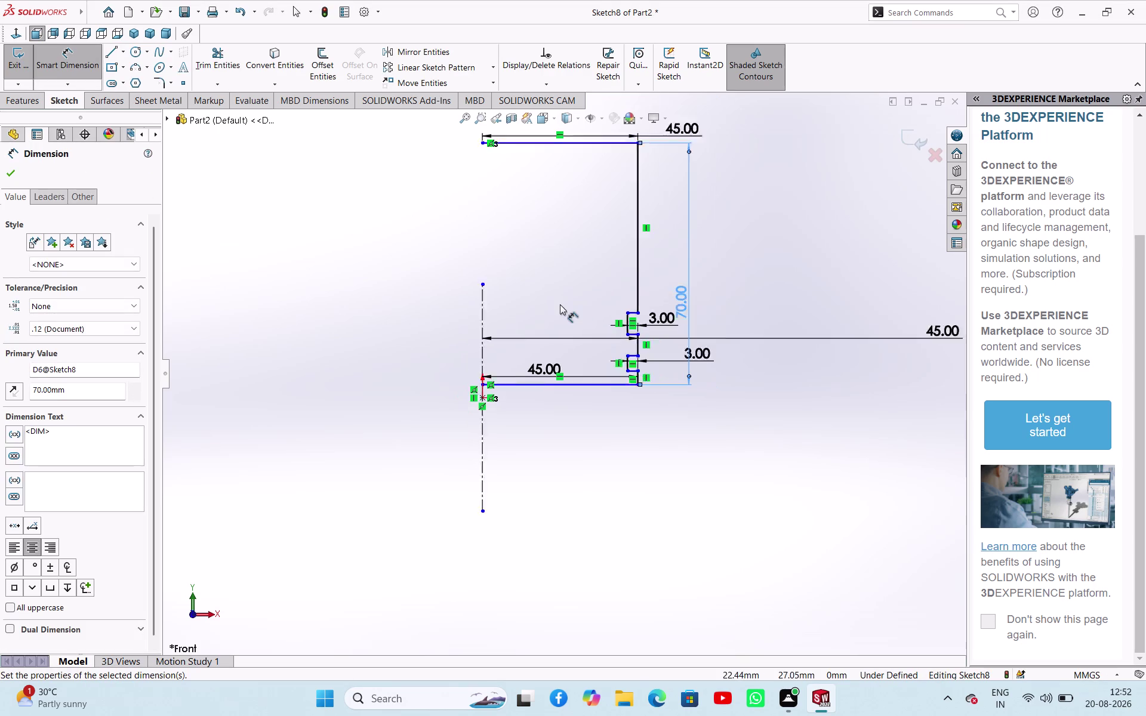
scroll(up, 3)
scroll(up, 3)
right_click(415, 273)
click(442, 316)
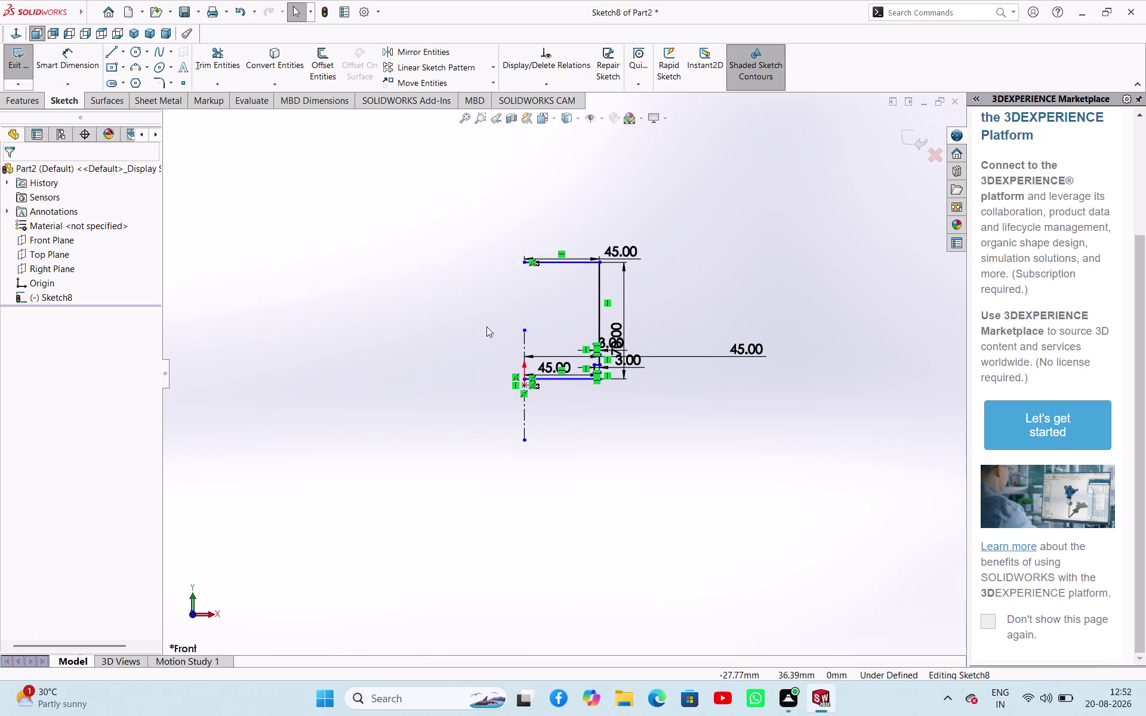
drag(526, 330, 521, 217)
drag(466, 305, 473, 311)
Dimension the upper vertical step edge at 15 mm.
scroll(down, 3)
scroll(up, 3)
scroll(down, 3)
scroll(up, 3)
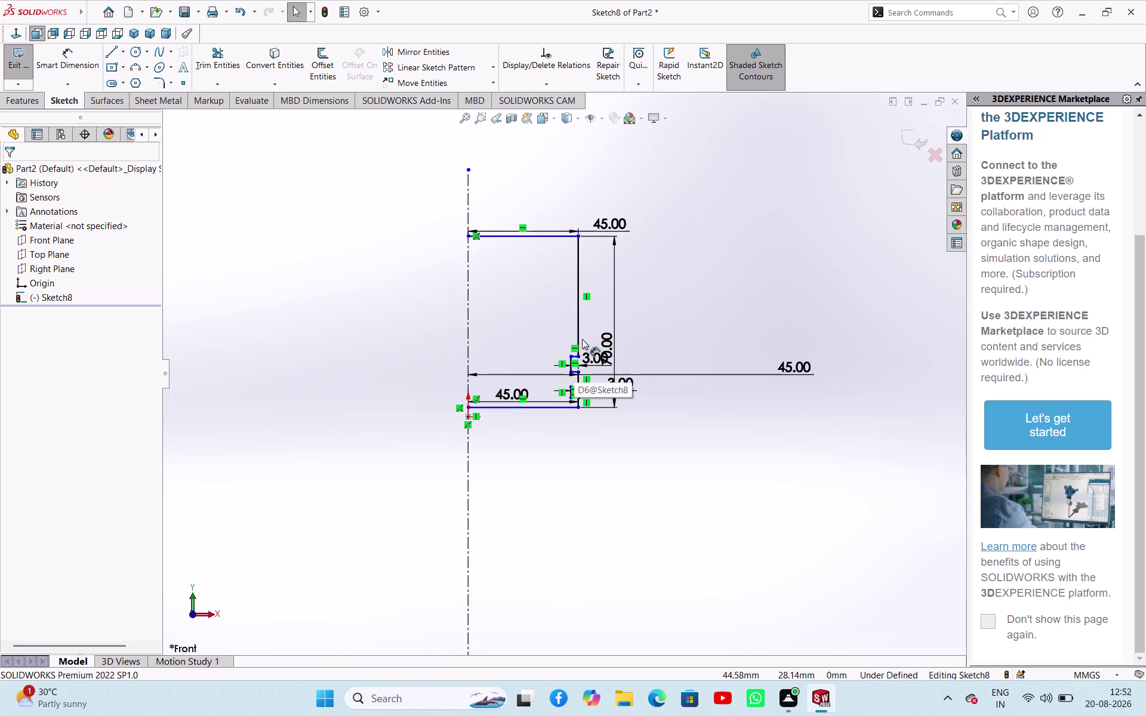
right_drag(687, 311, 702, 247)
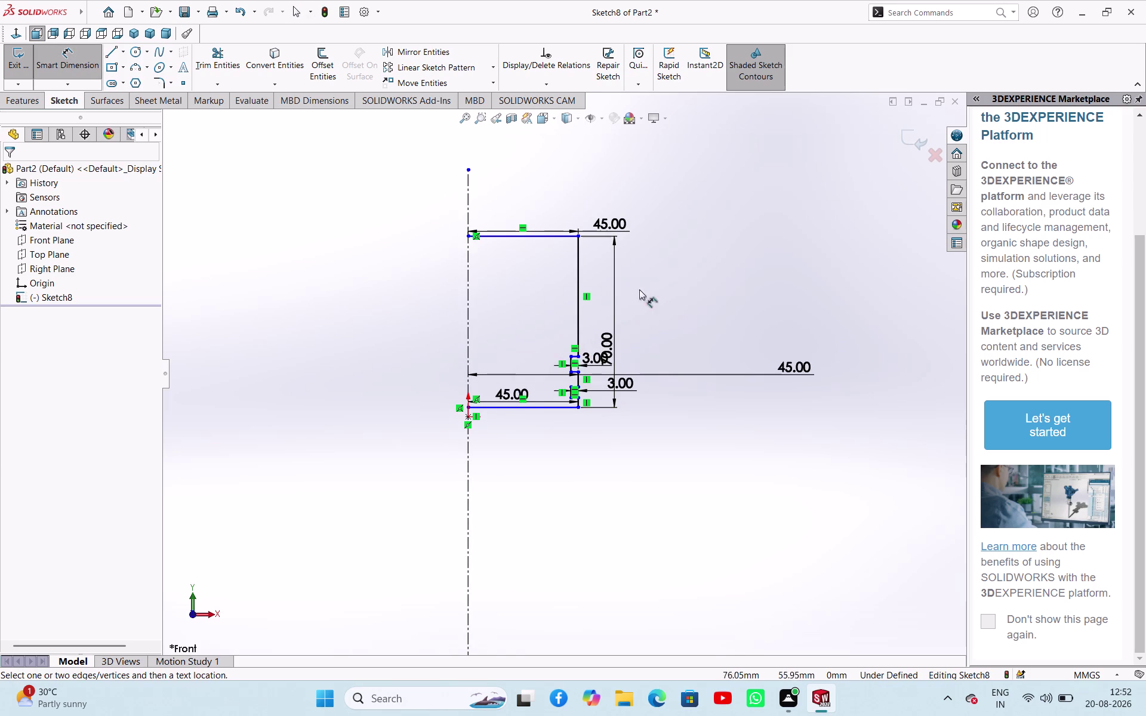
click(580, 275)
click(642, 267)
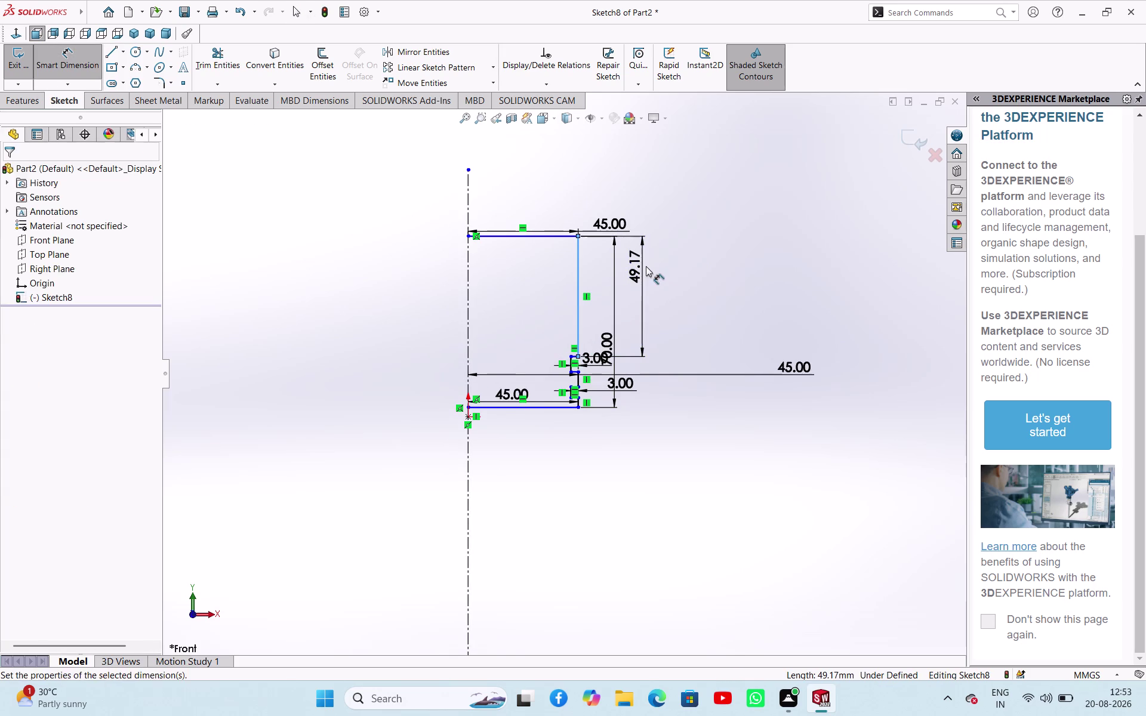
text(15)
key(Return)
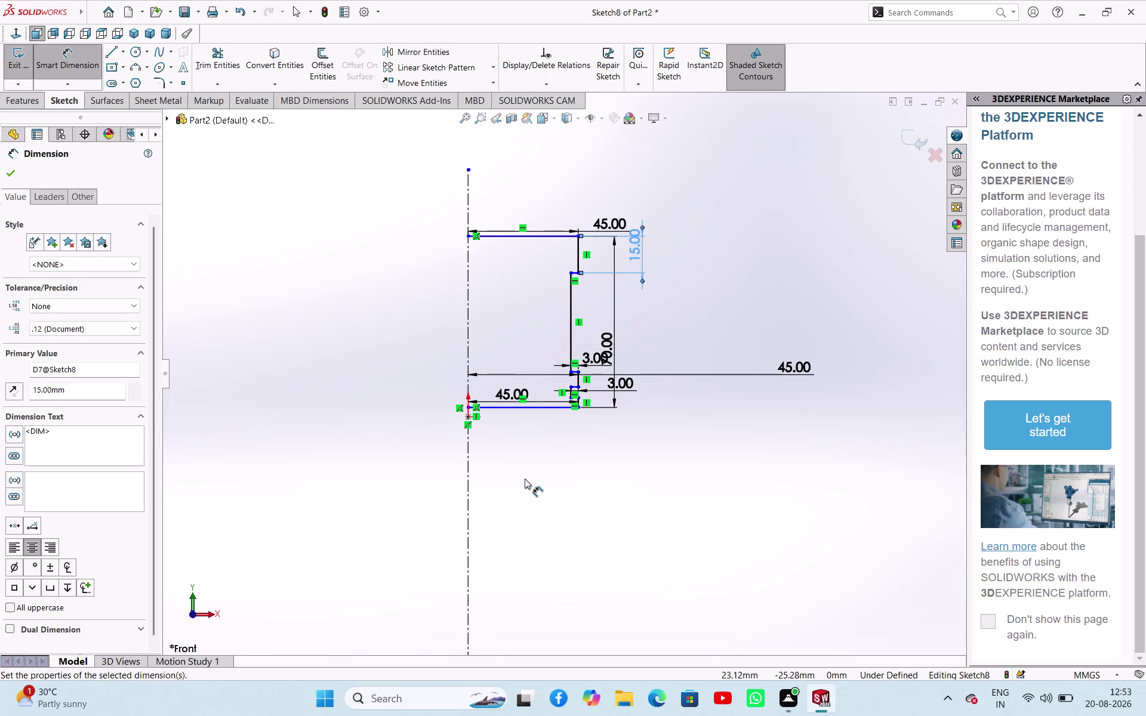
scroll(down, 3)
scroll(down, 3)
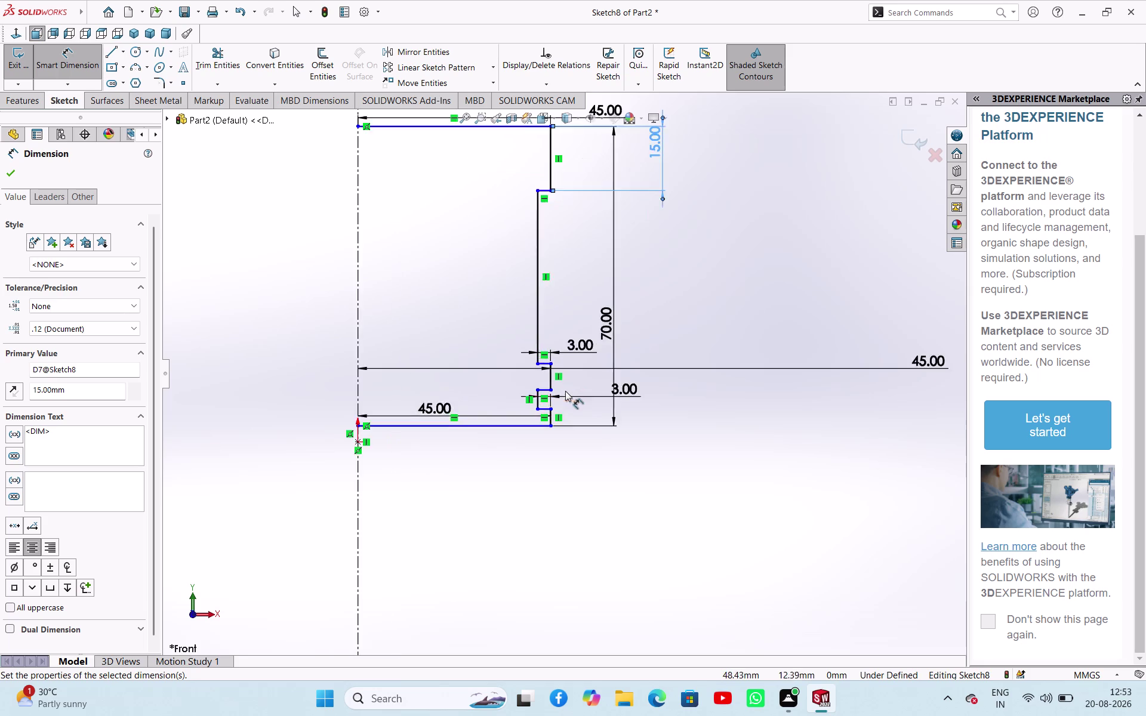
scroll(down, 3)
scroll(down, 3)
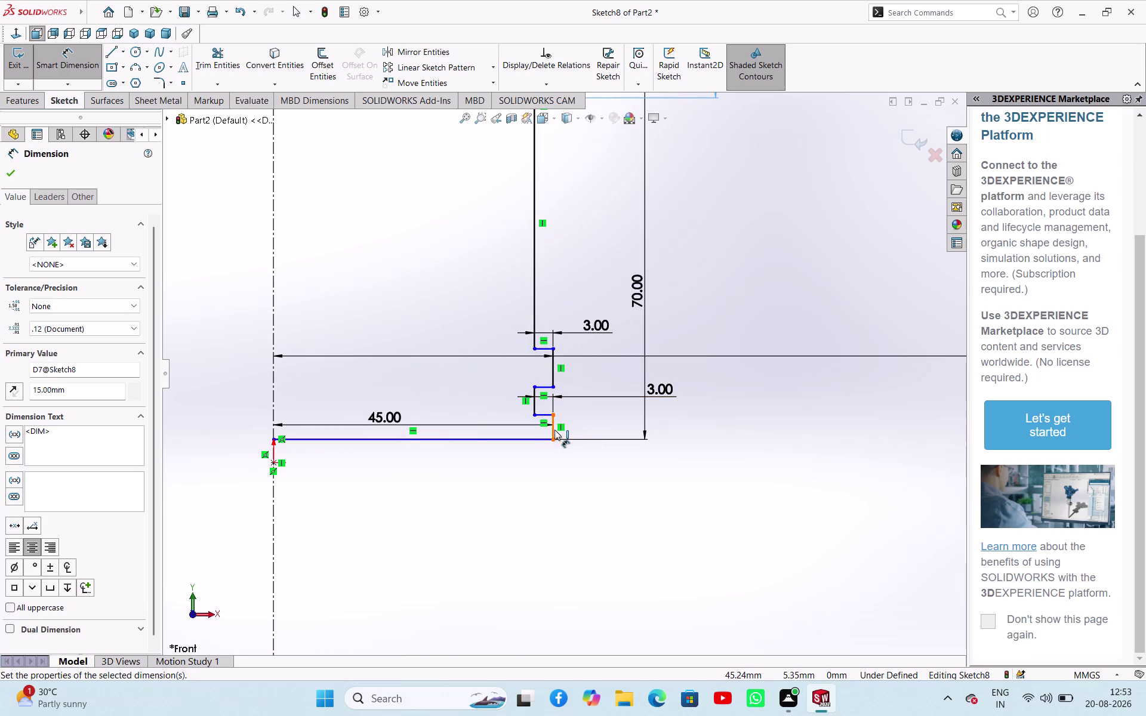
Dimension the lower groove 15 mm from the bottom edge.
drag(555, 430, 564, 430)
click(703, 412)
text(15)
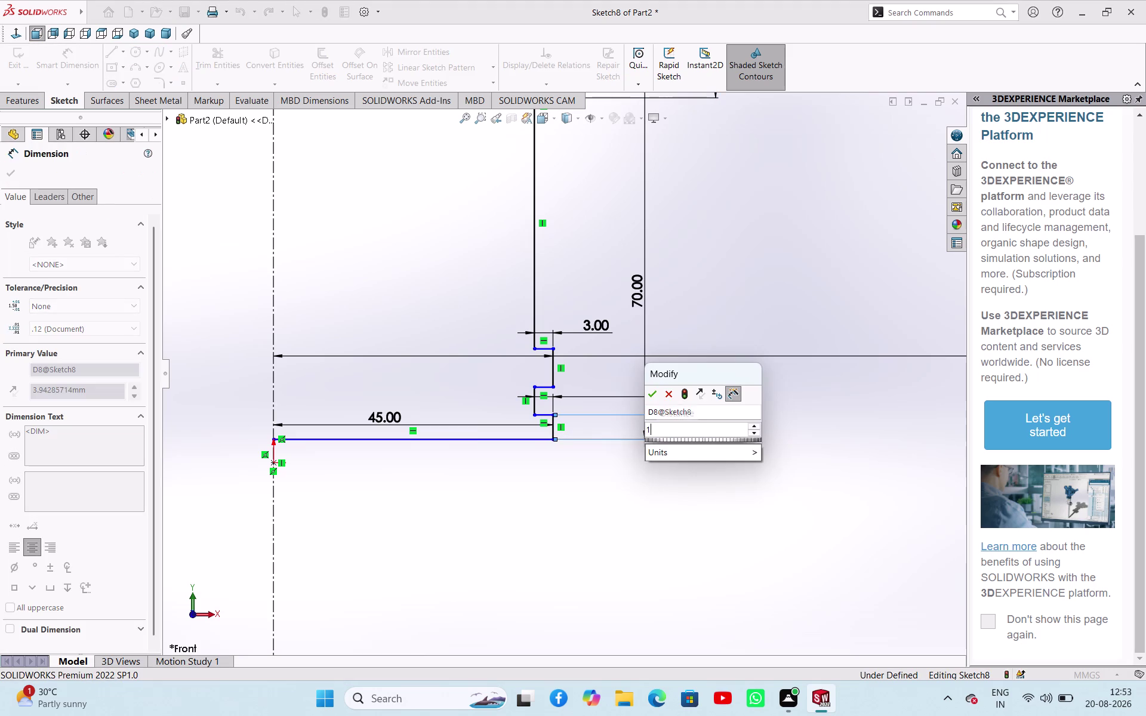
key(Return)
scroll(down, 3)
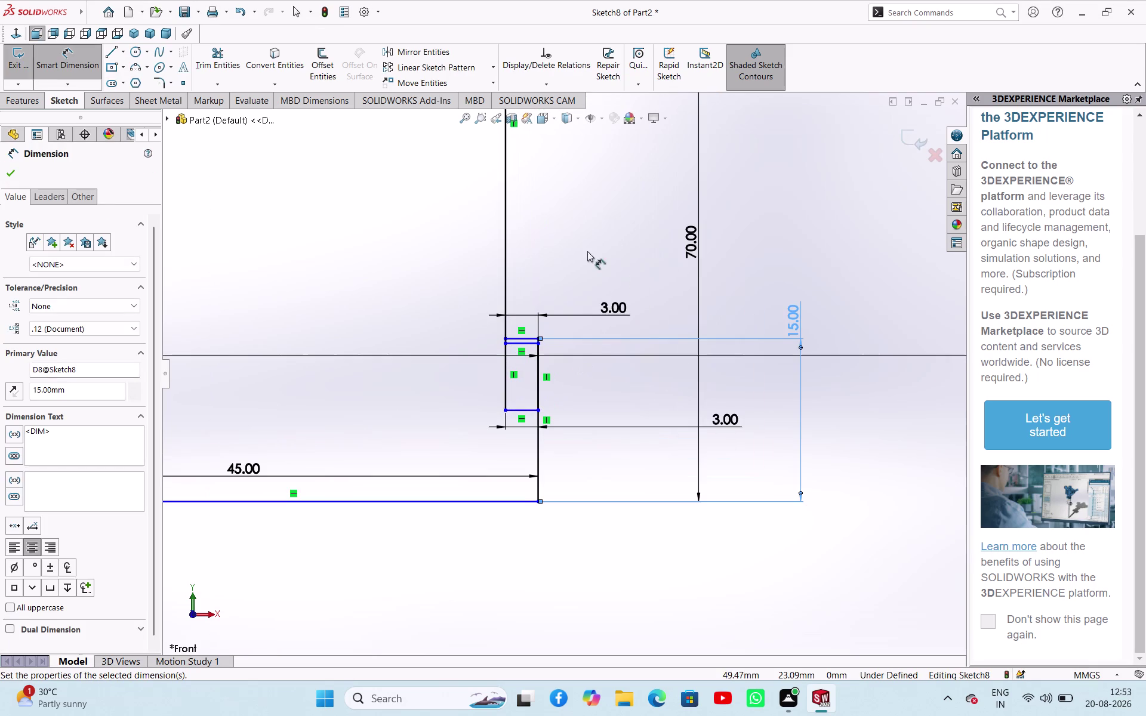
Exit dimensioning and drag the lower groove edge to test its freedom.
right_click(581, 227)
click(614, 266)
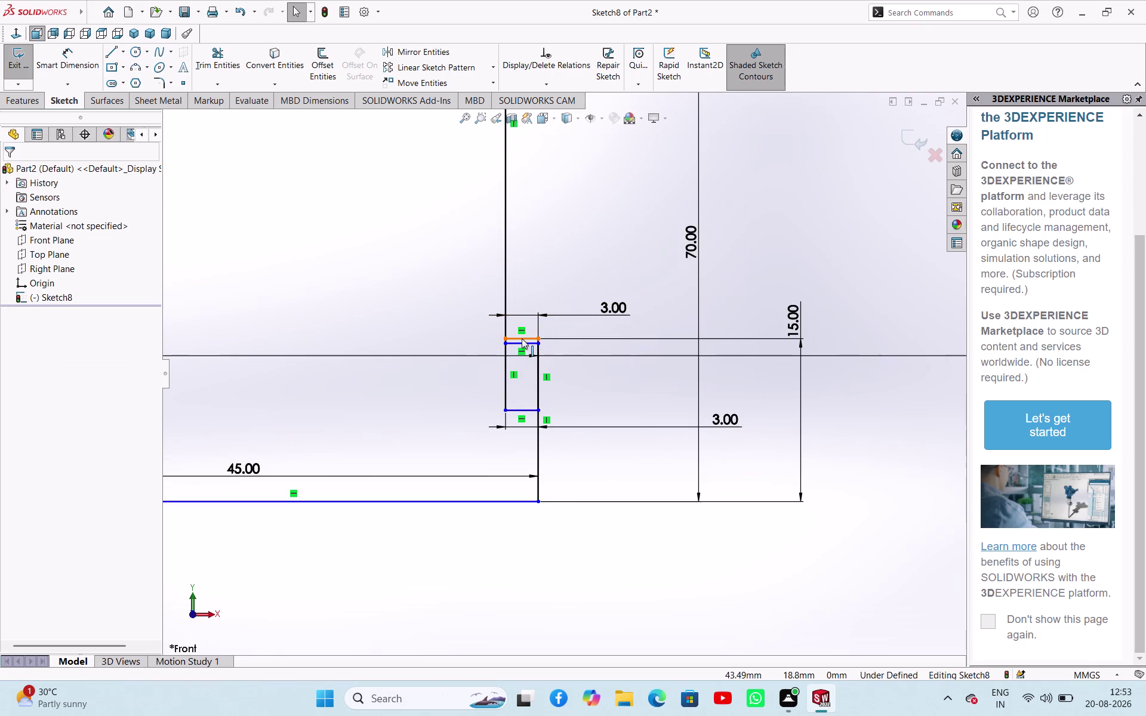
drag(524, 338, 526, 365)
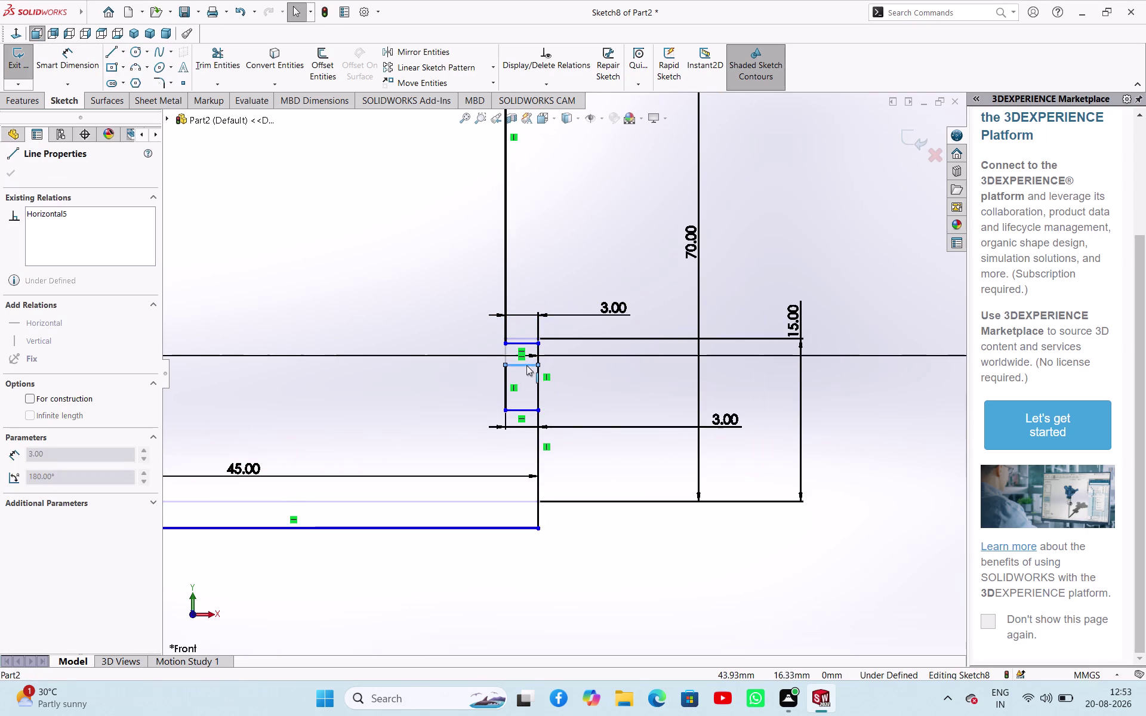
drag(527, 365, 529, 374)
click(637, 601)
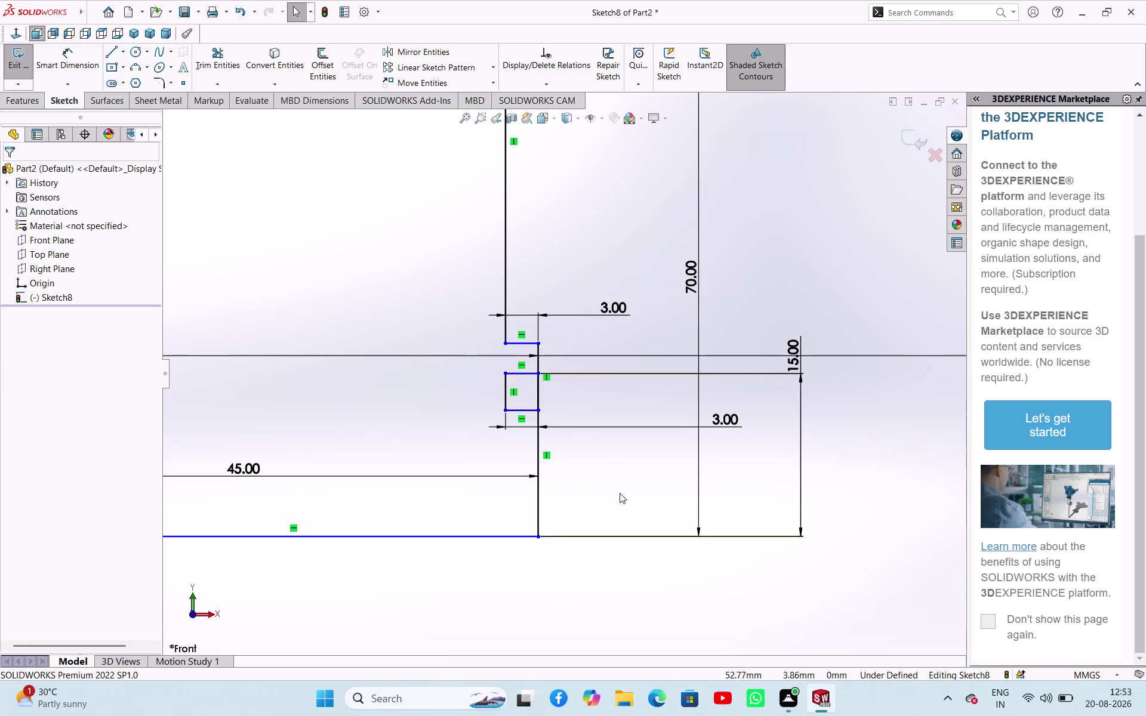
scroll(up, 3)
scroll(up, 3)
scroll(down, 3)
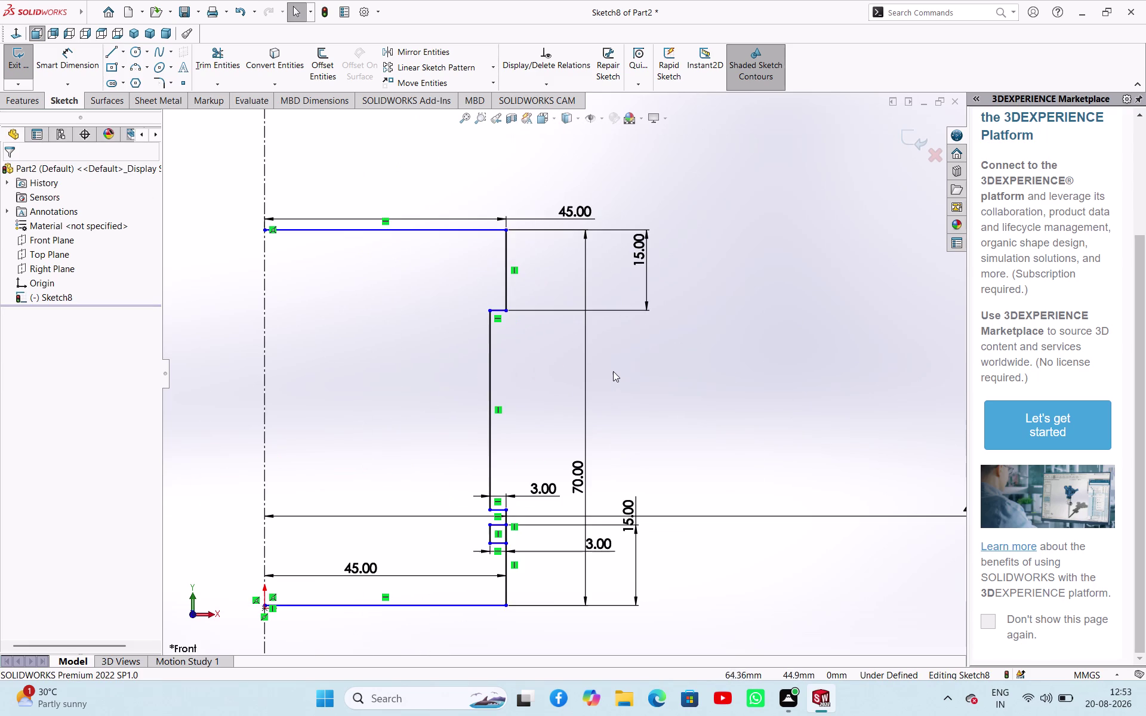
scroll(up, 3)
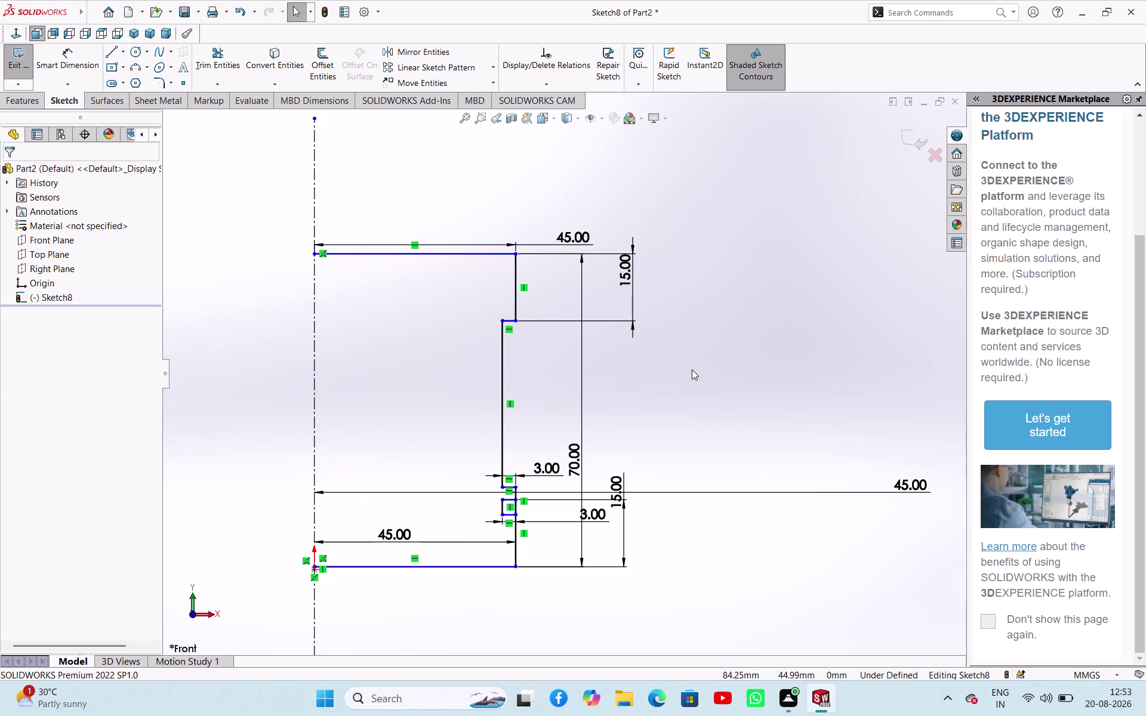
right_drag(692, 370, 703, 315)
Start dimensioning the upper groove spacing, entering 10.
drag(502, 370, 514, 372)
click(619, 373)
key(1)
key(0)
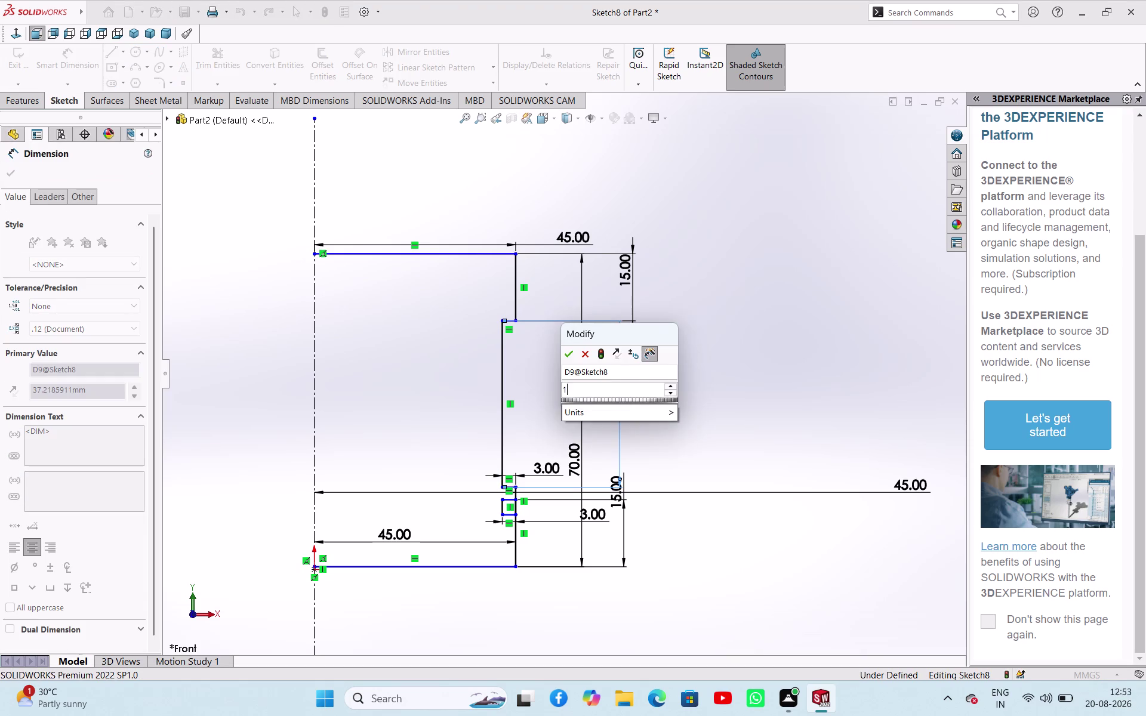
Confirm the 10 mm upper groove height and set 20 mm between grooves.
key(Return)
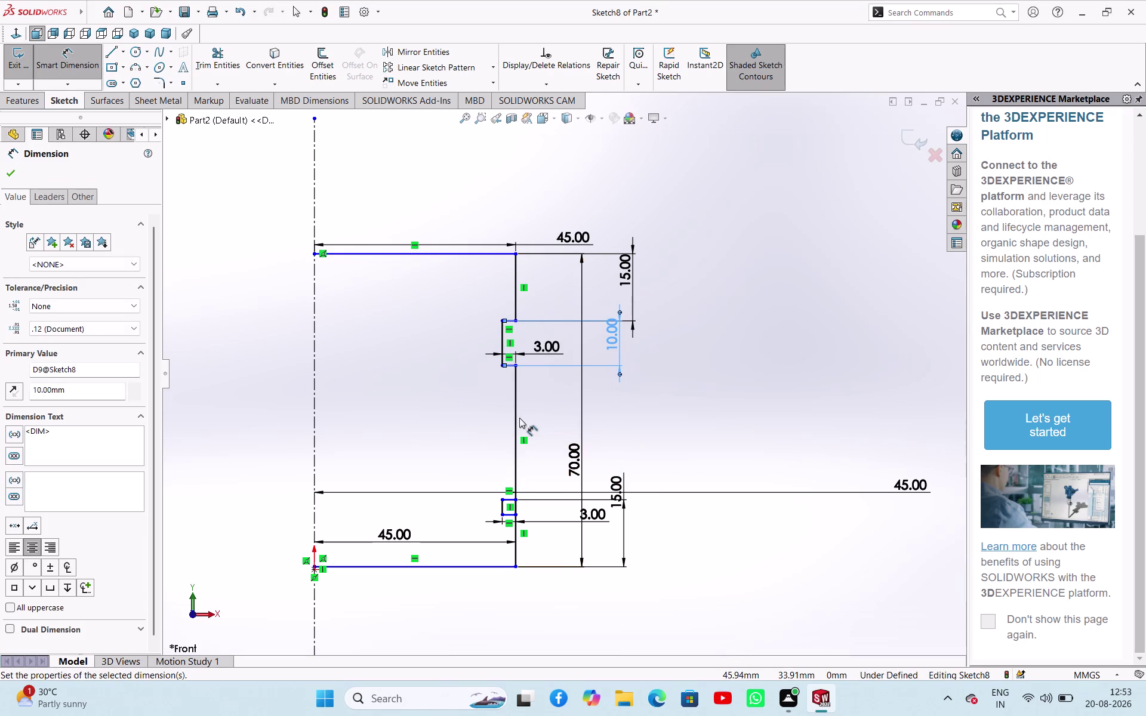
drag(517, 417, 532, 416)
click(622, 409)
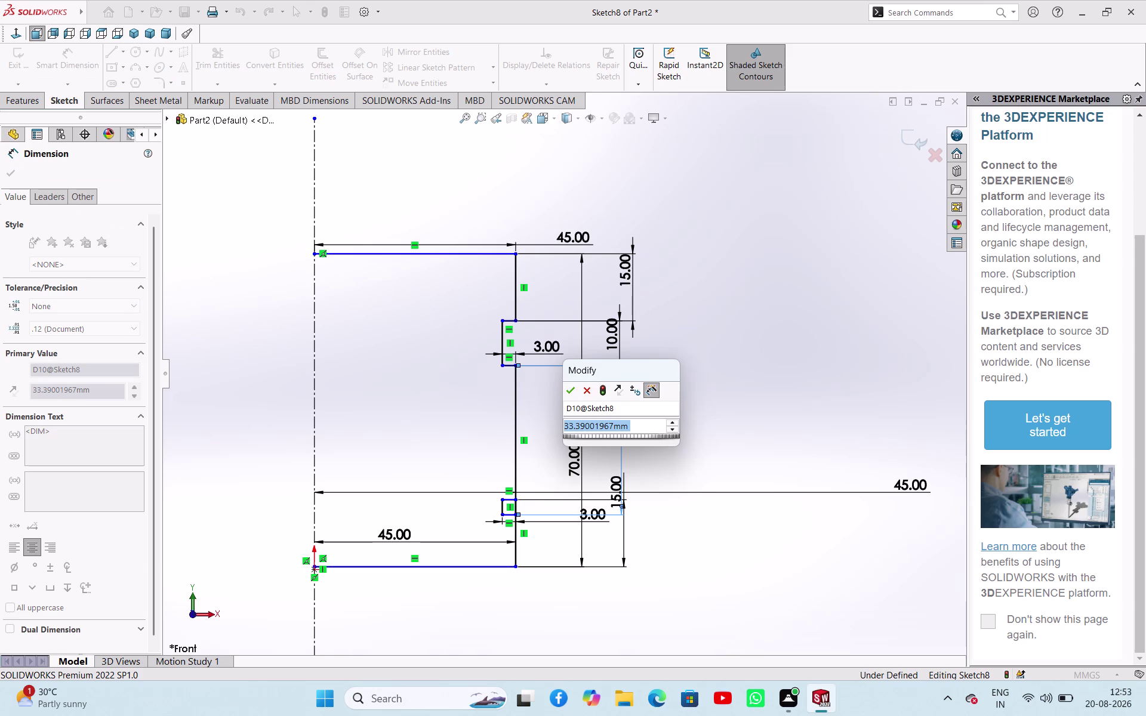
text(20)
key(Return)
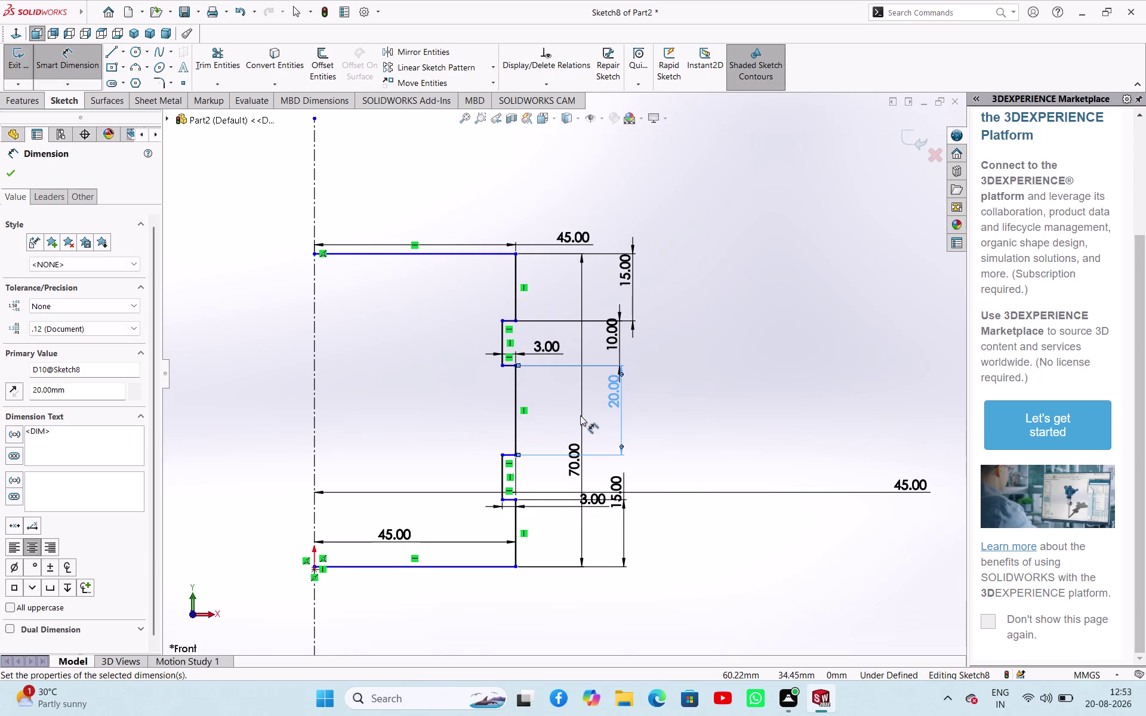
Attempt an extra dimension across the lower groove.
click(507, 471)
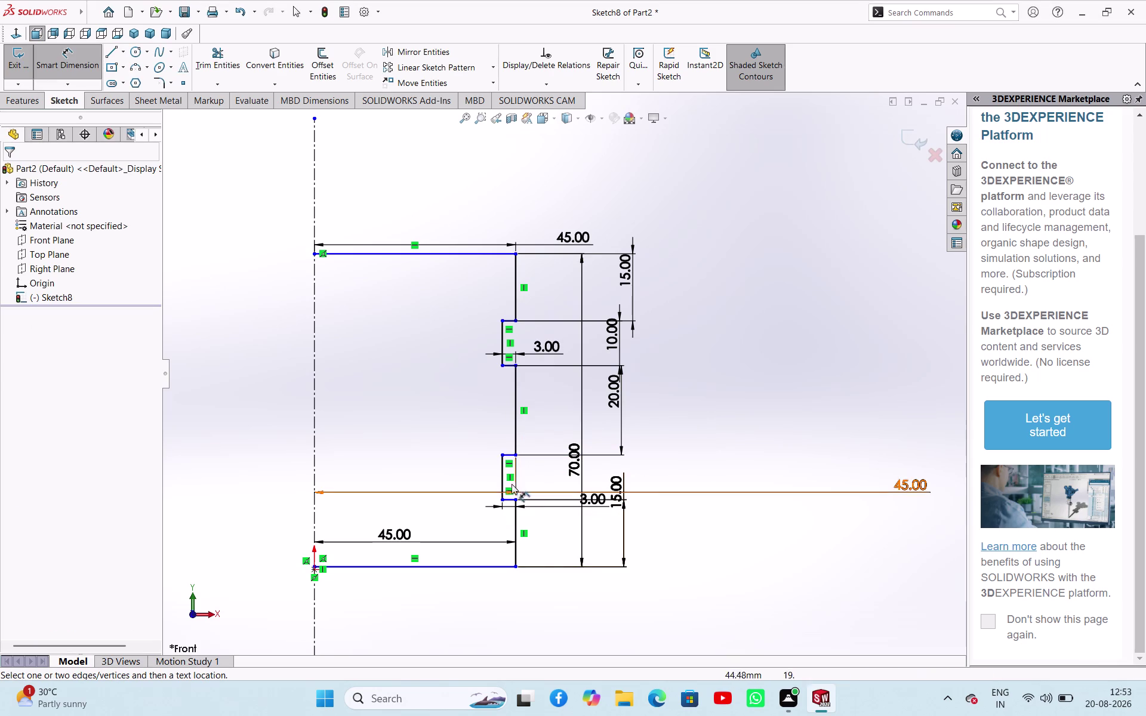
drag(503, 479, 511, 480)
click(649, 475)
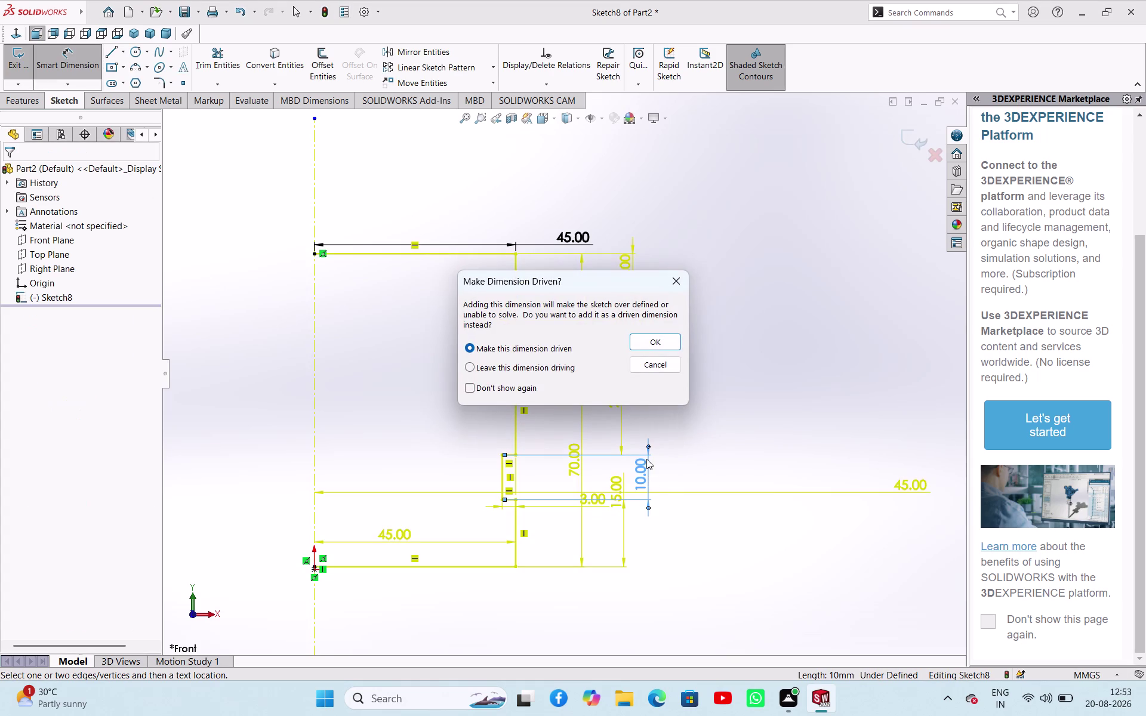
click(654, 368)
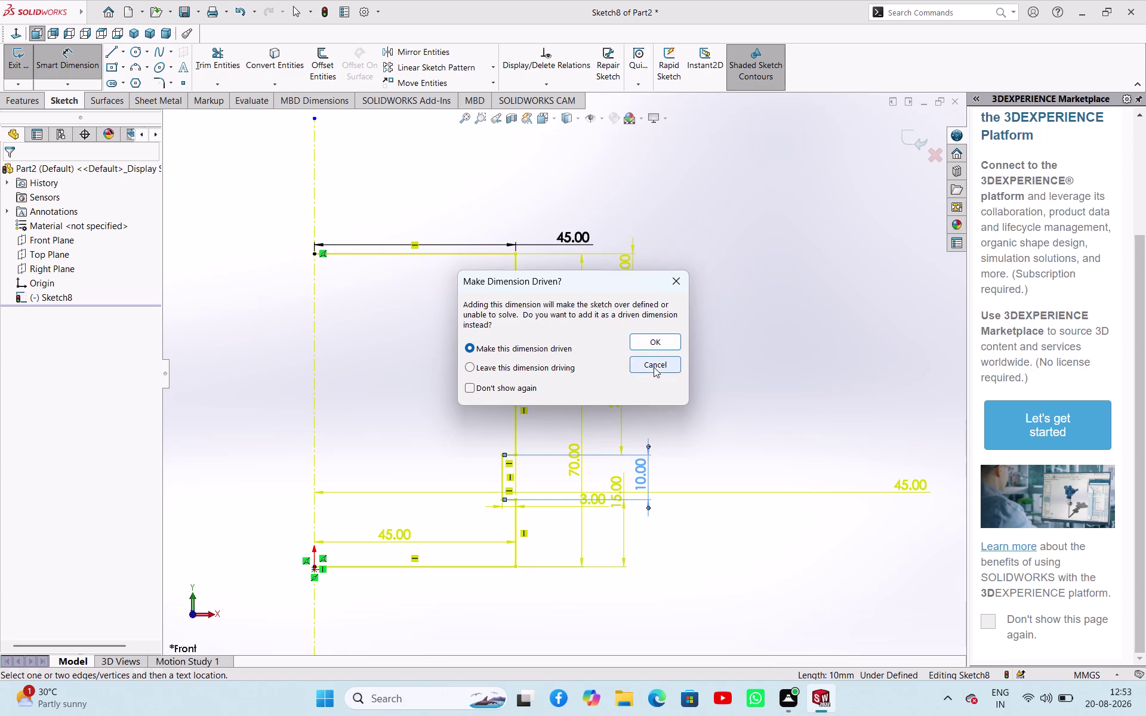
Cancel the over-defining groove dimension.
click(748, 409)
scroll(up, 3)
scroll(down, 3)
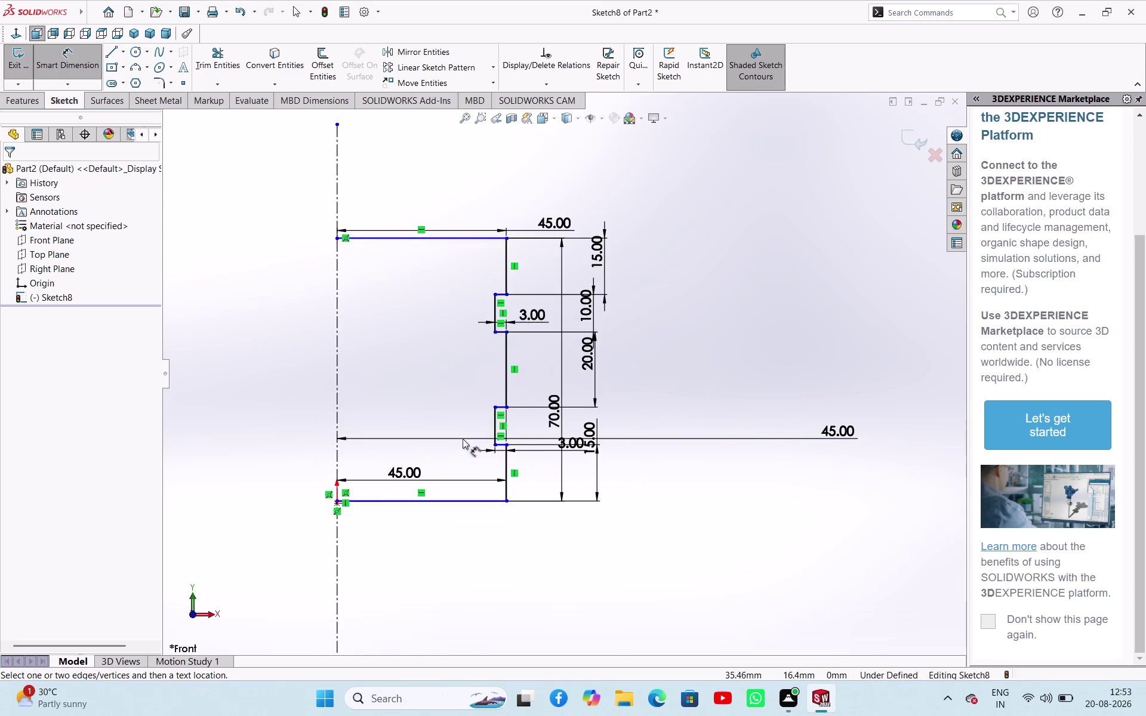
scroll(up, 3)
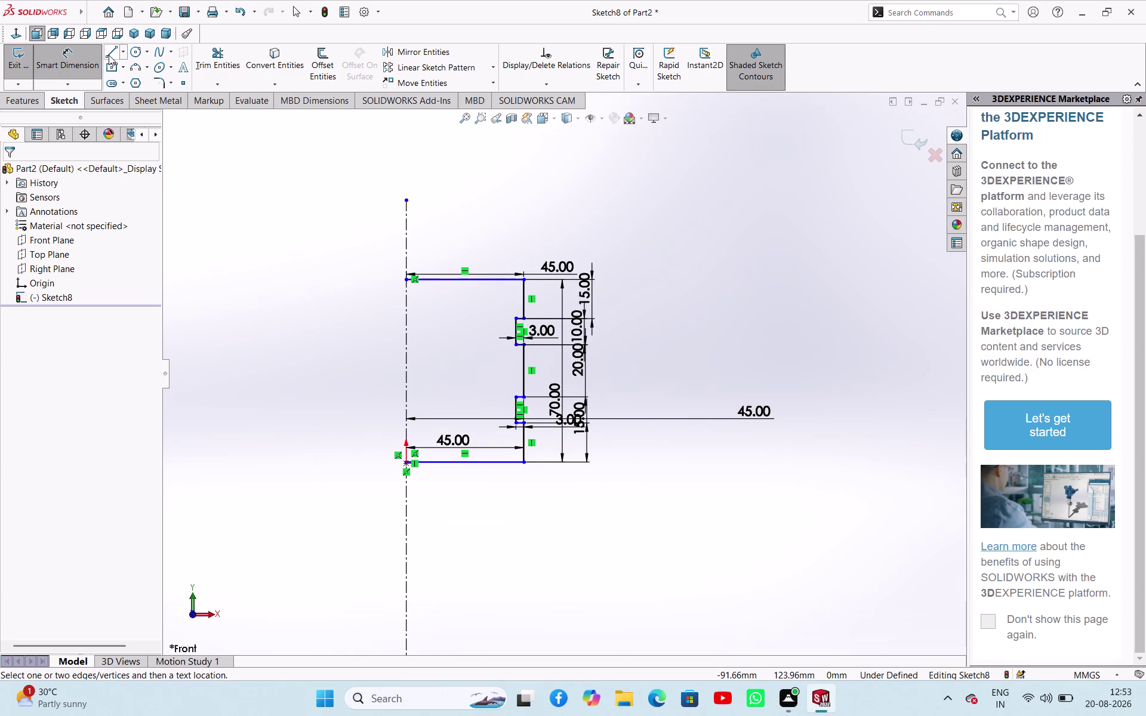
Draw a vertical line from the profile's top edge to its bottom edge.
click(109, 55)
click(487, 283)
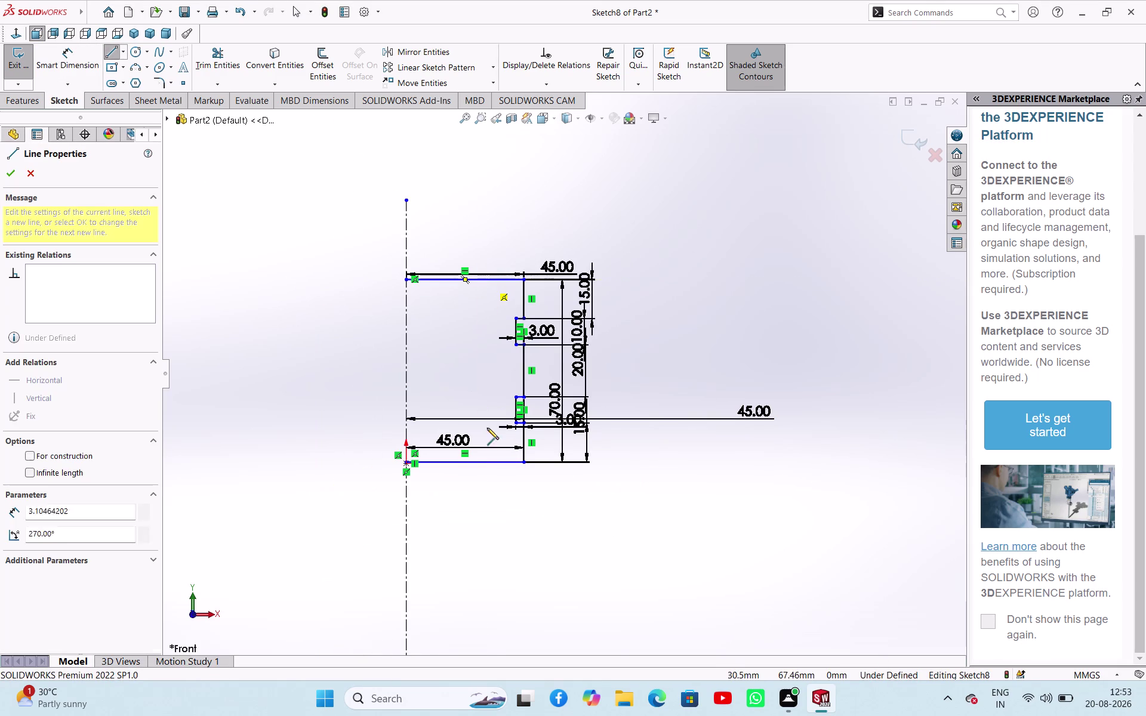
click(491, 463)
right_click(507, 498)
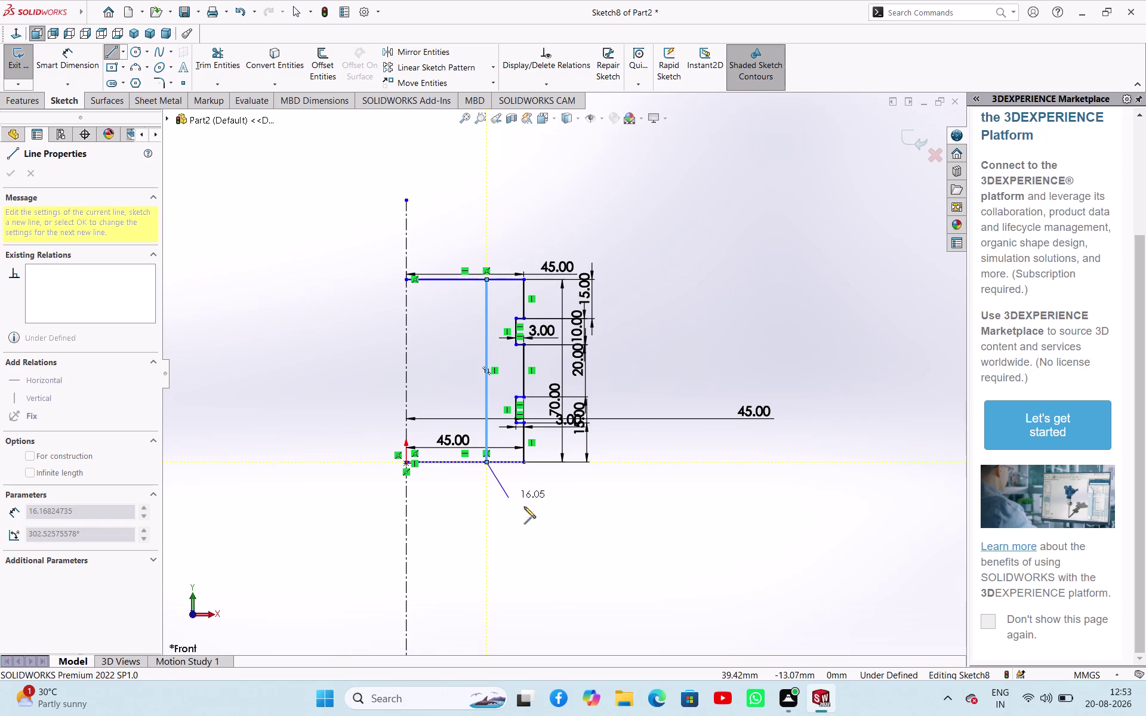
click(528, 509)
click(221, 49)
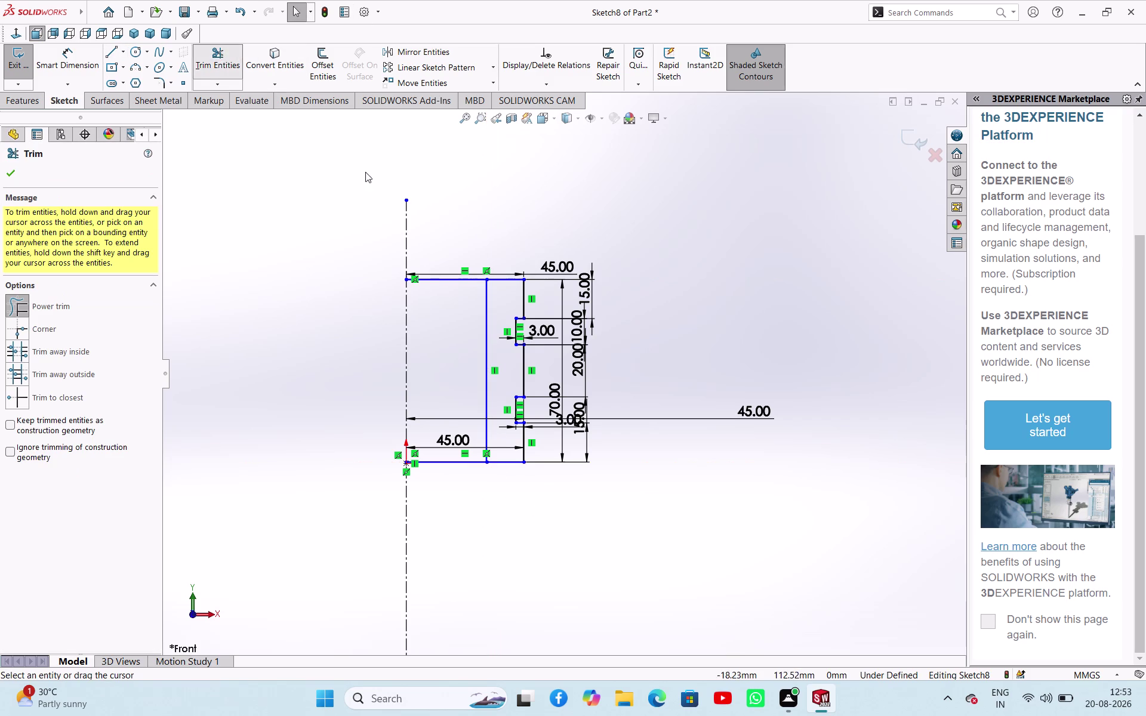
Trim away the lines left of the new vertical line.
drag(442, 192, 457, 506)
right_click(227, 366)
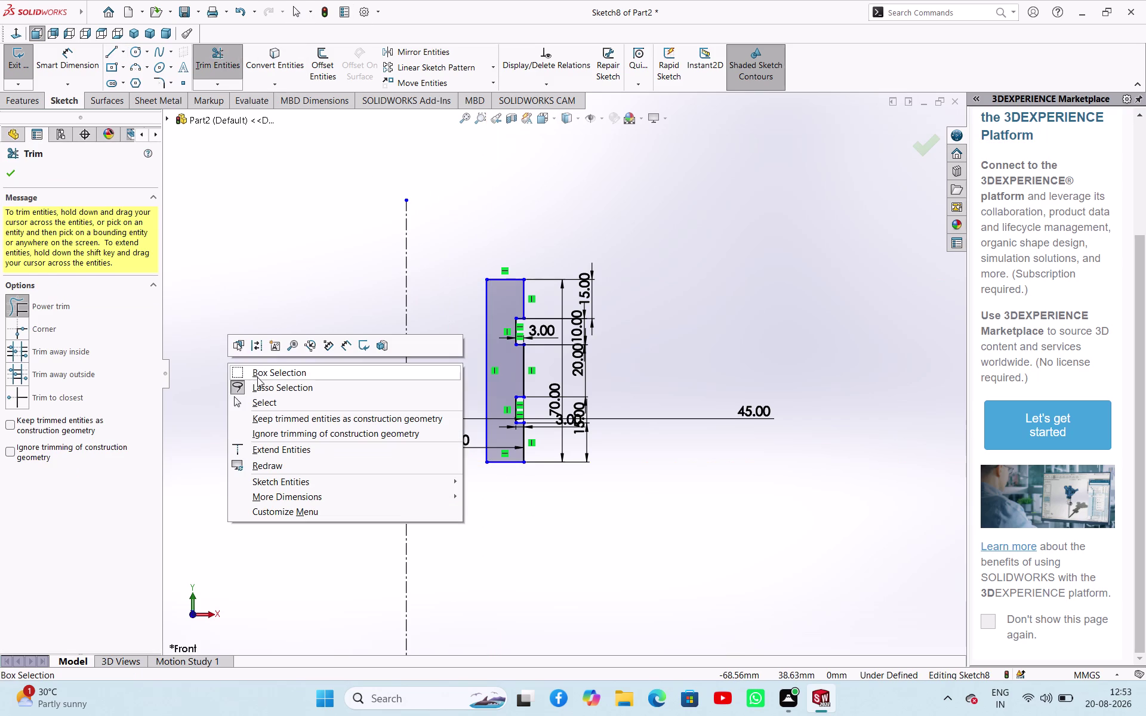
click(267, 402)
right_drag(289, 414, 305, 311)
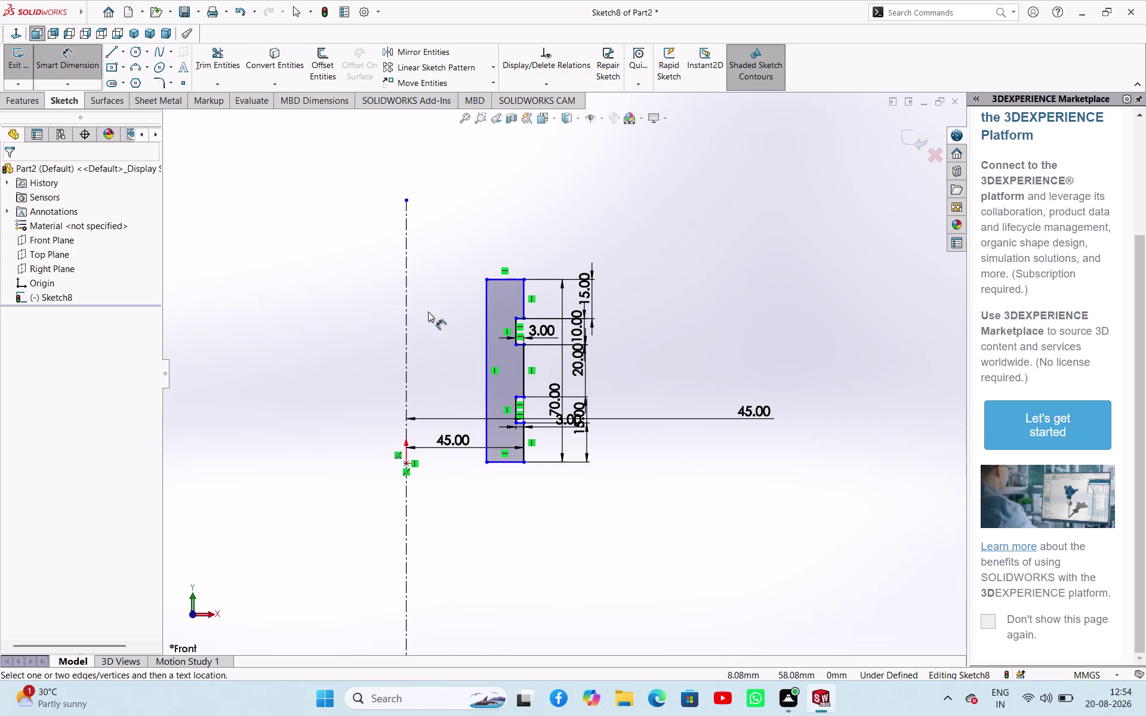
Dimension the leftover vertical line 37.5 mm from the centreline.
click(484, 318)
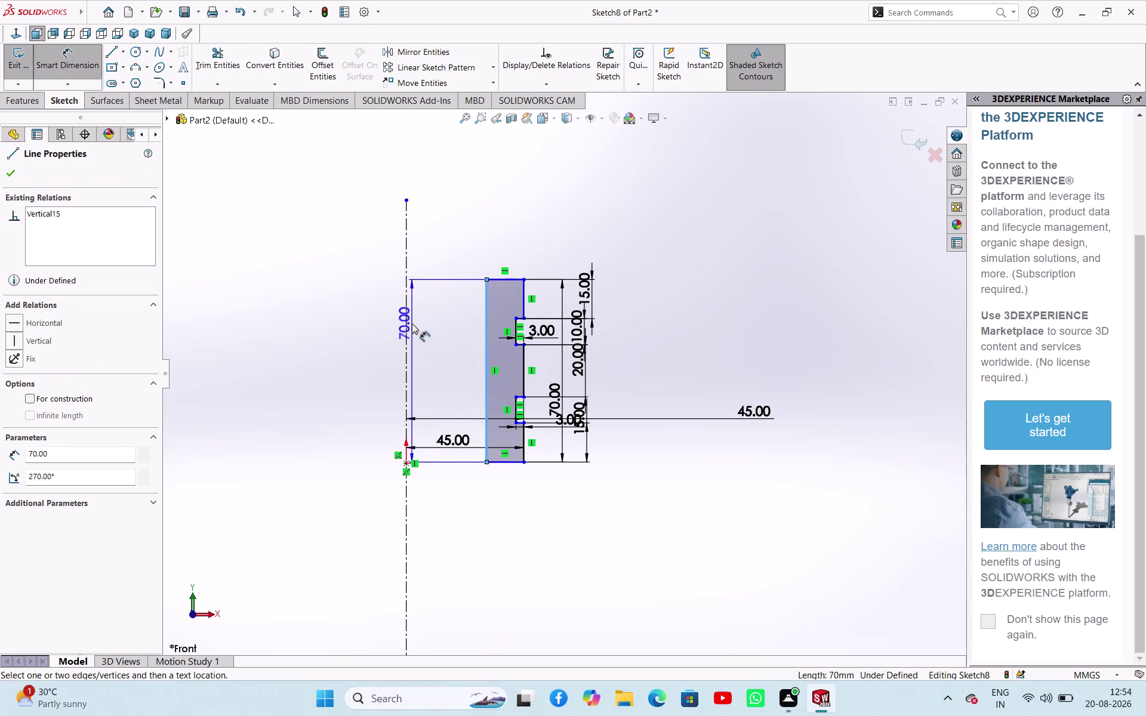
drag(407, 323, 421, 322)
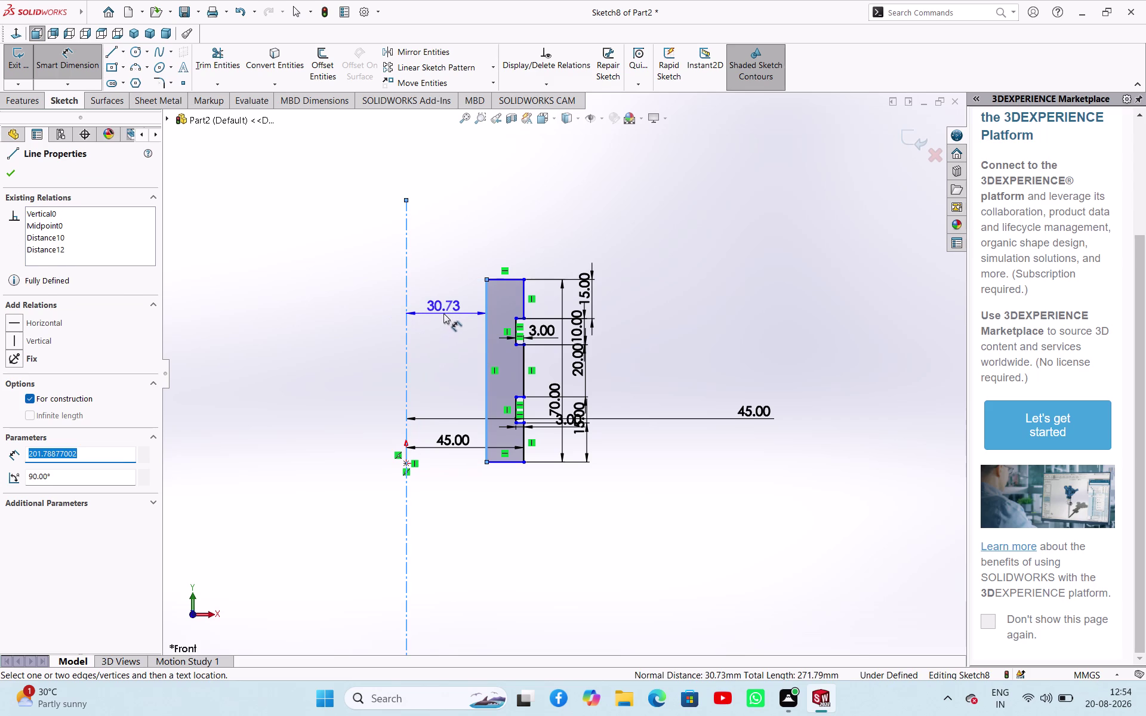
click(444, 313)
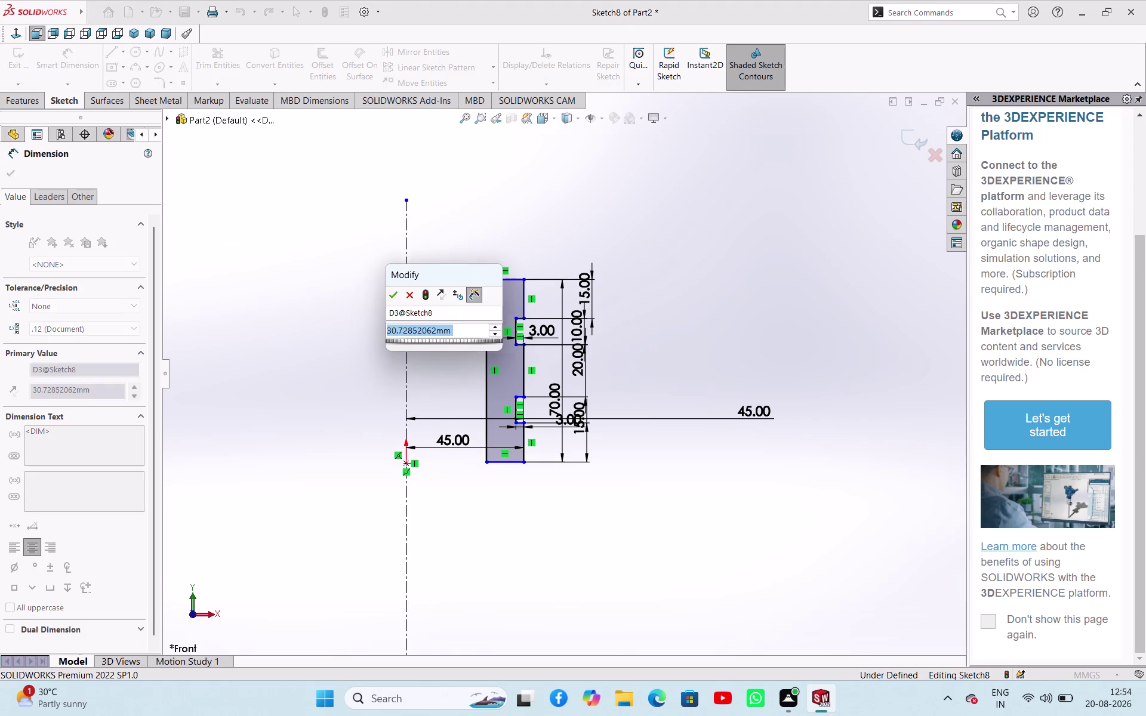
key(3)
key(7)
text(.)
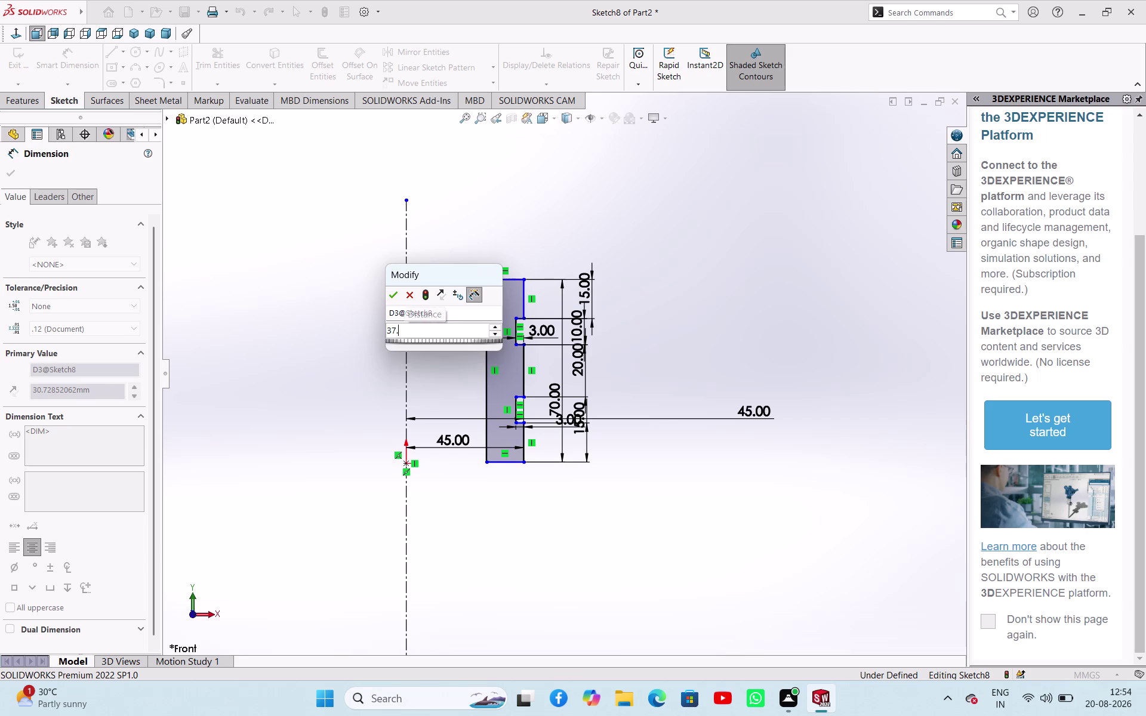
text(5)
key(Return)
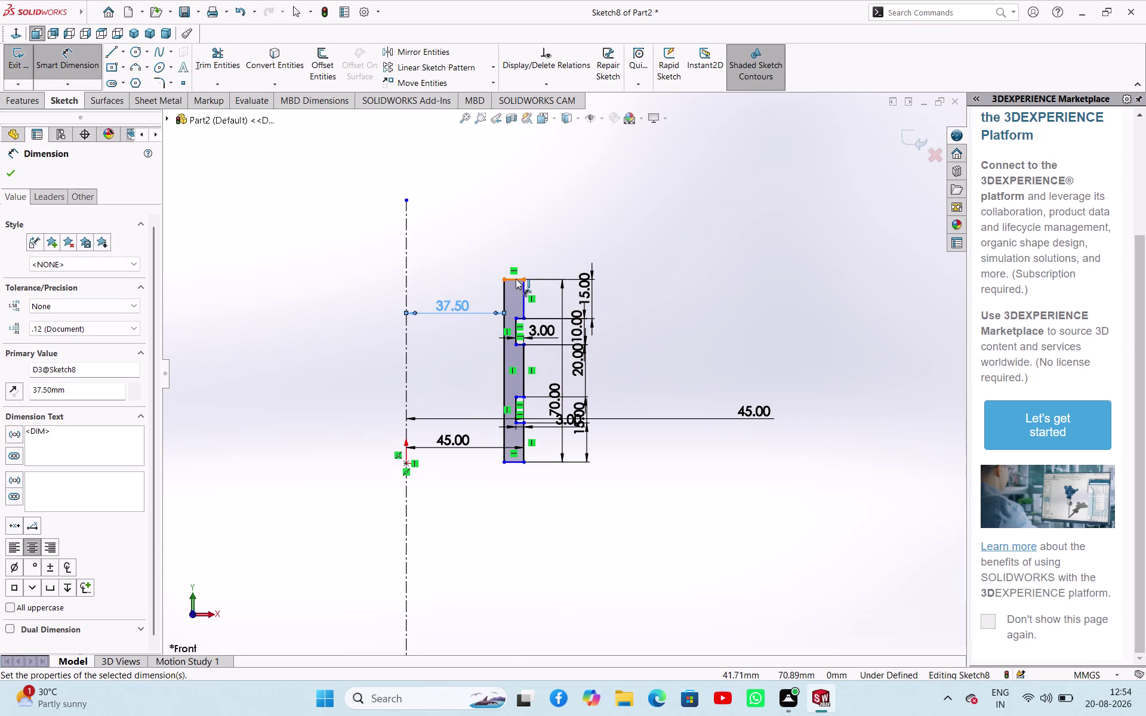
Place the 7.50 mm top-edge width dimension above the profile.
drag(518, 279, 519, 270)
key(Escape)
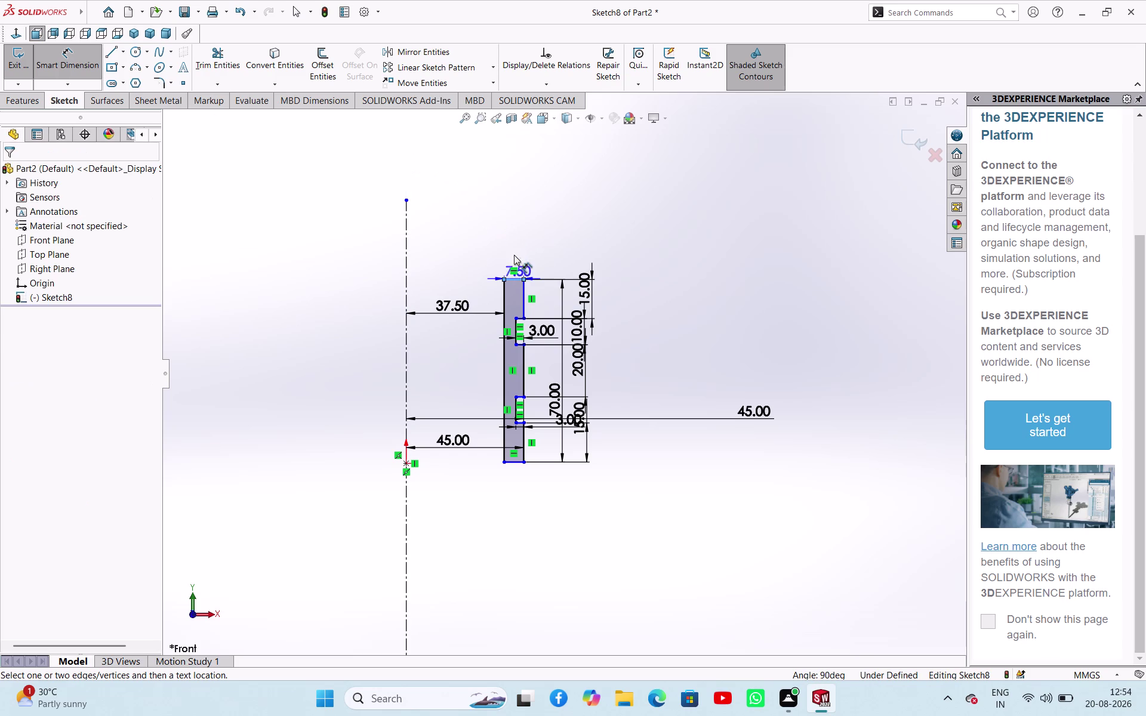
click(554, 252)
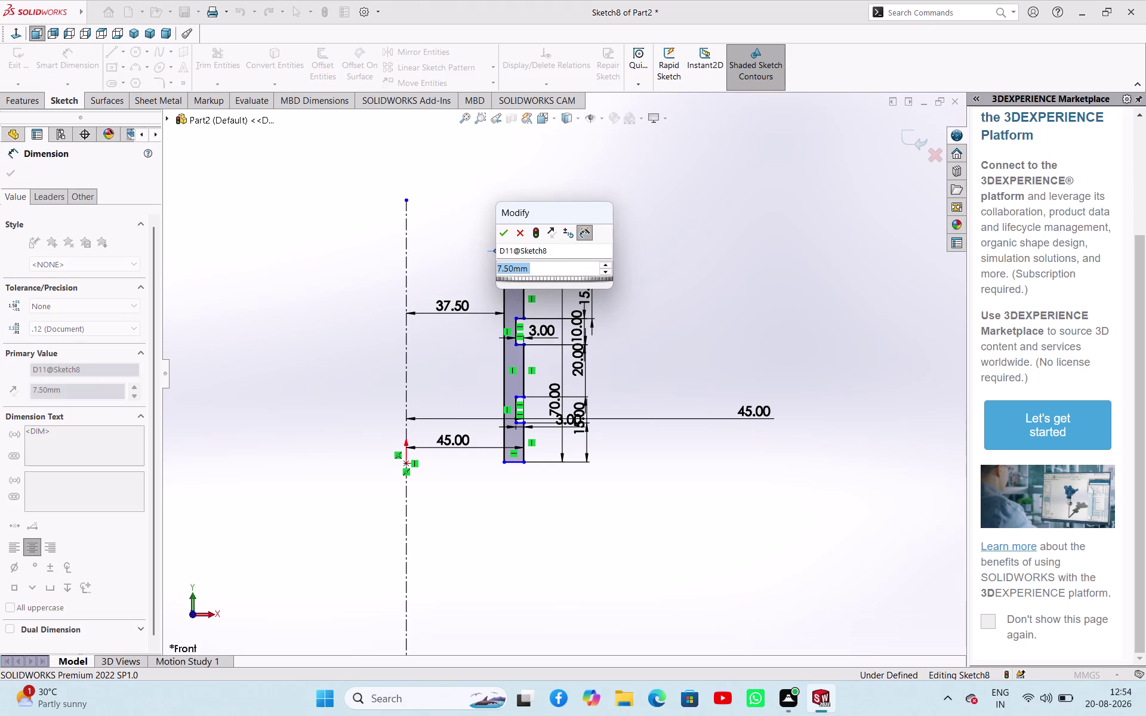
click(504, 231)
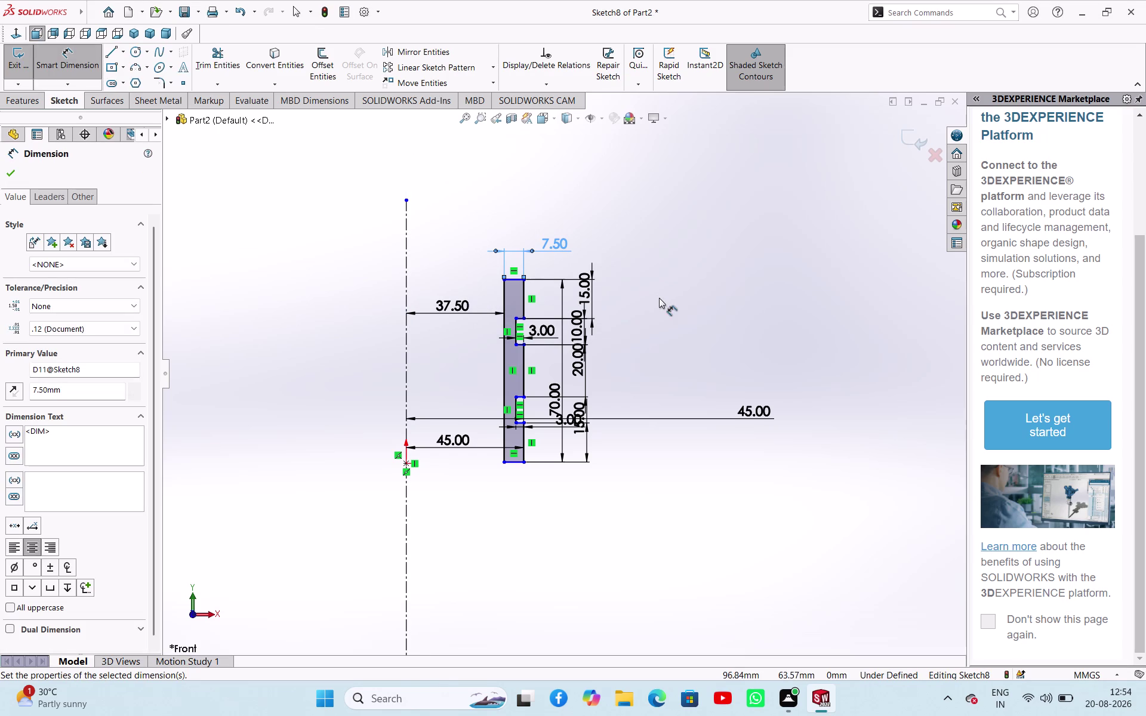
click(515, 462)
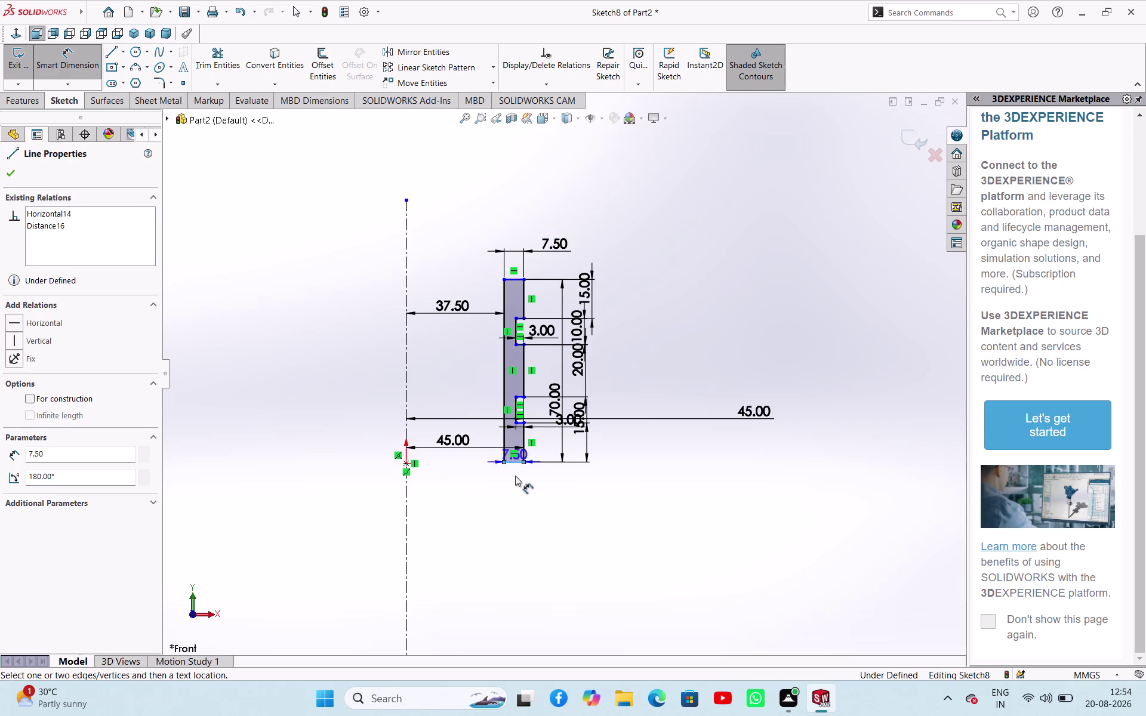
Select and drag the 20 mm inner edge between the grooves to inspect it.
click(516, 484)
click(668, 359)
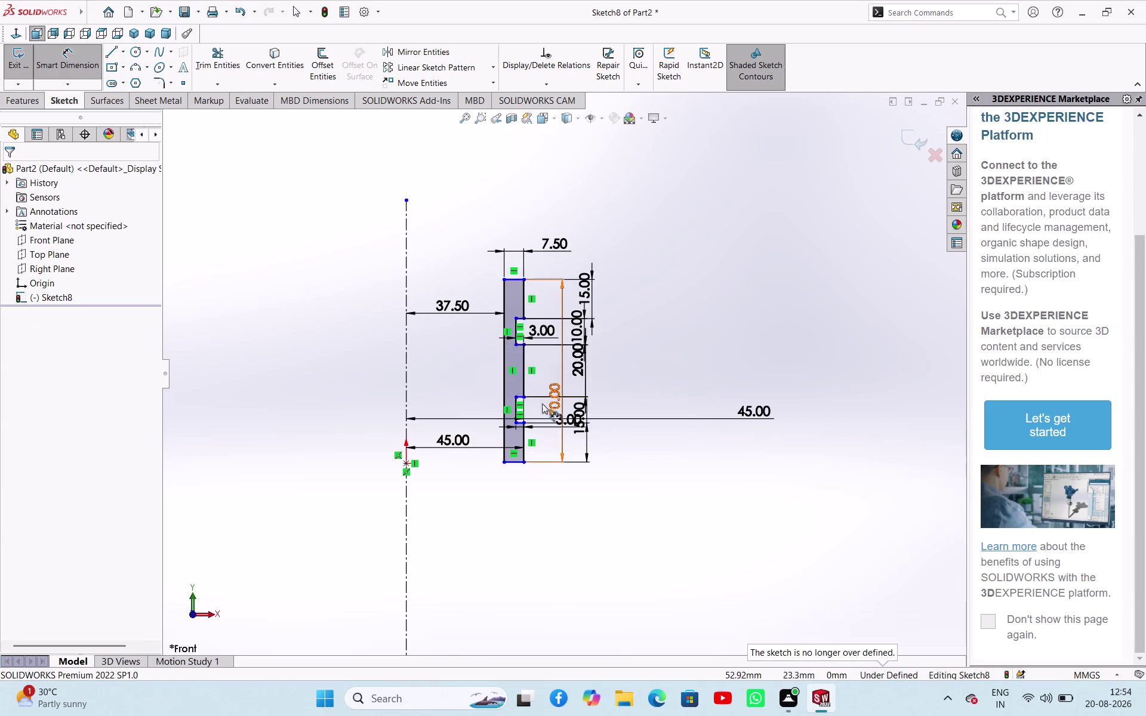
scroll(down, 3)
click(548, 357)
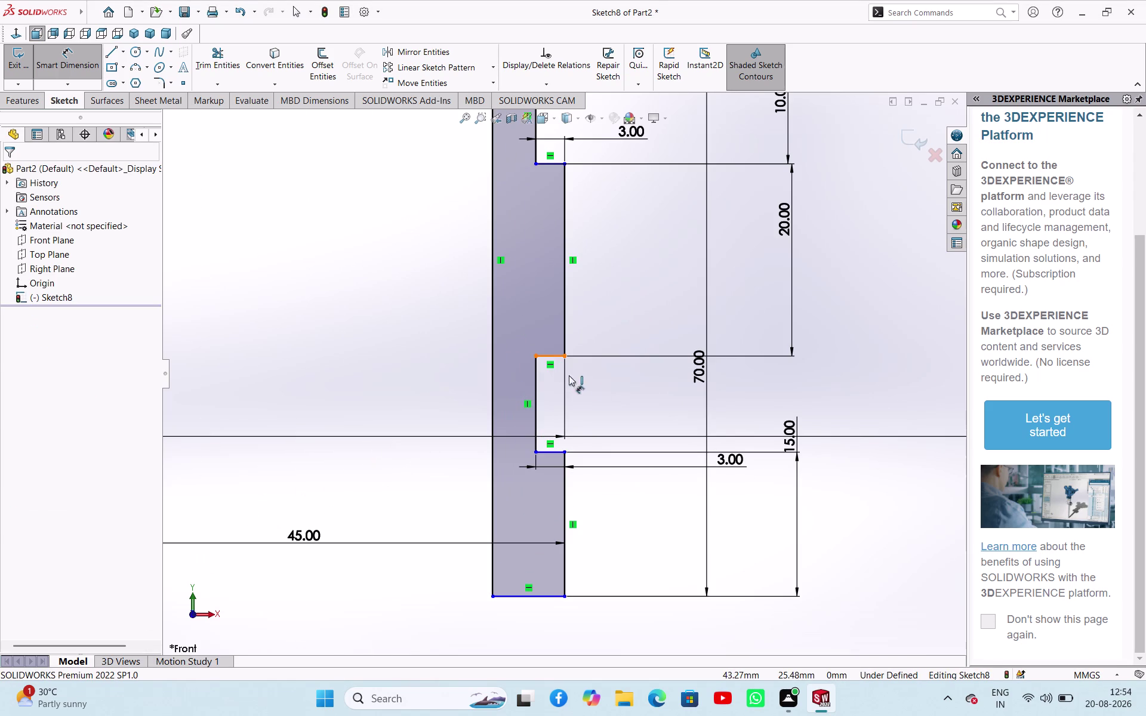
click(609, 378)
click(659, 368)
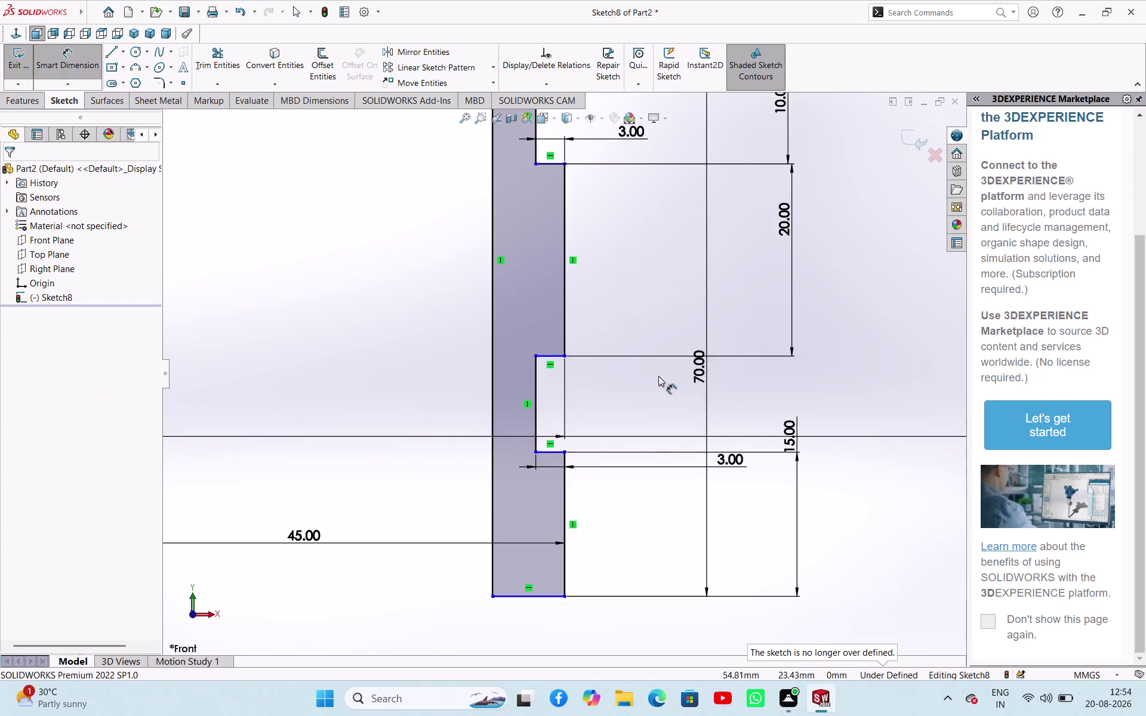
scroll(up, 3)
scroll(up, 3)
scroll(down, 3)
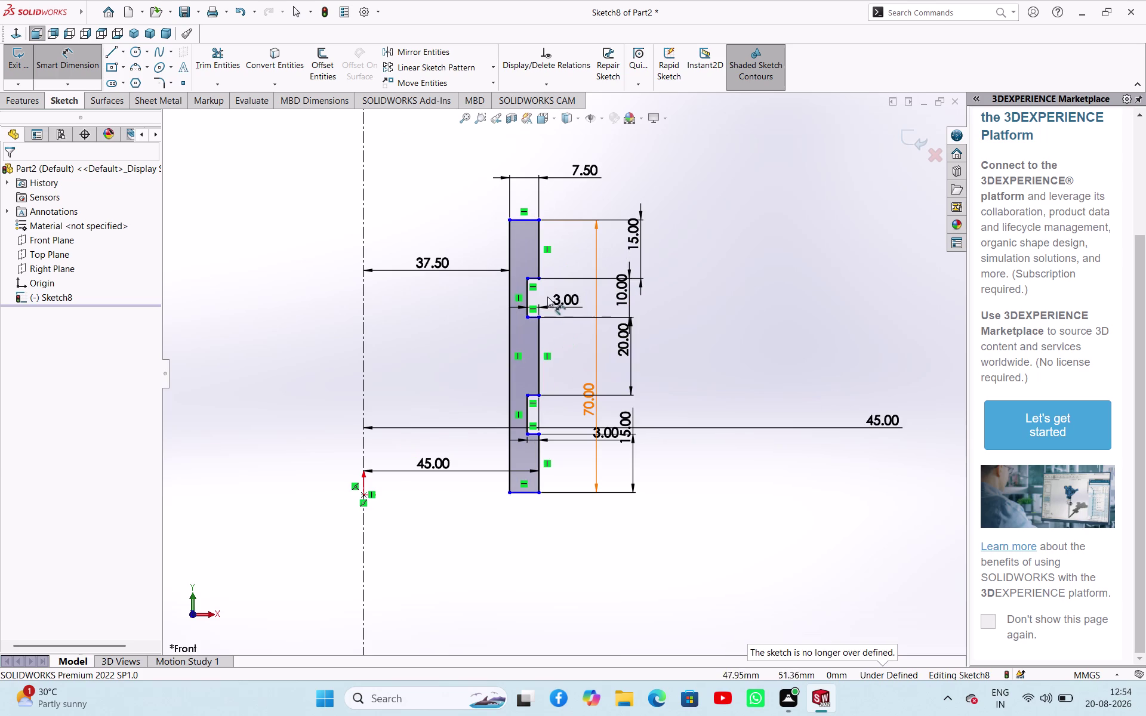
drag(540, 348, 578, 348)
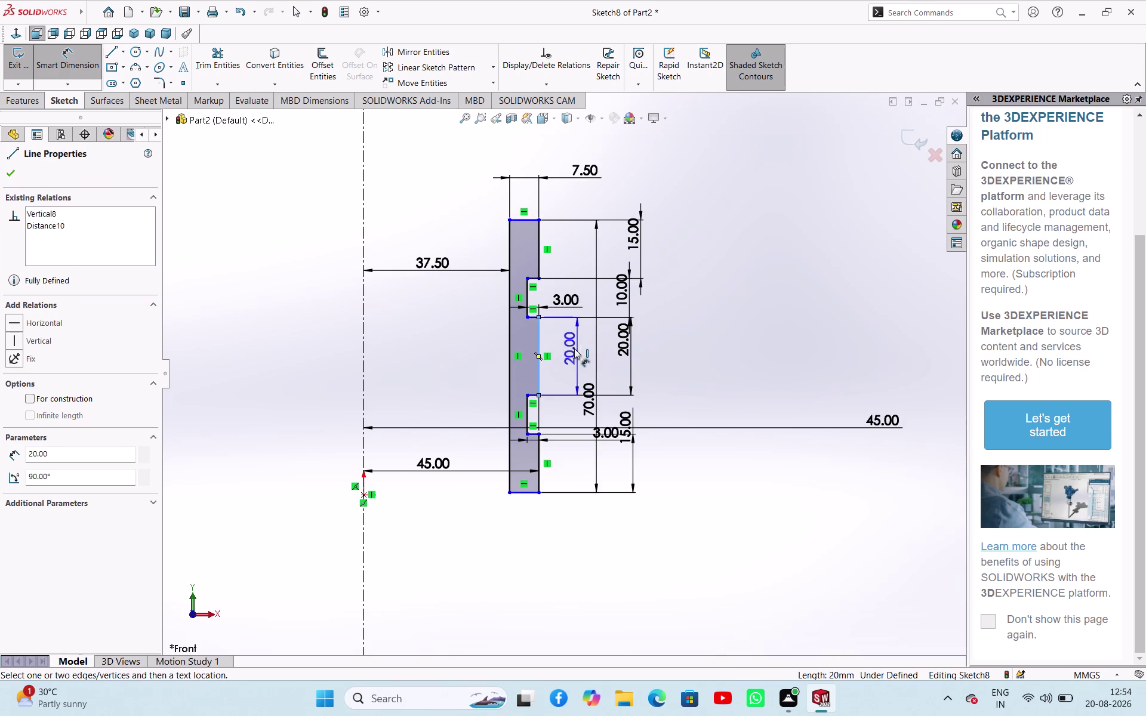
drag(577, 349, 574, 349)
Drag the profile's top edge to test whether it can still move.
key(Escape)
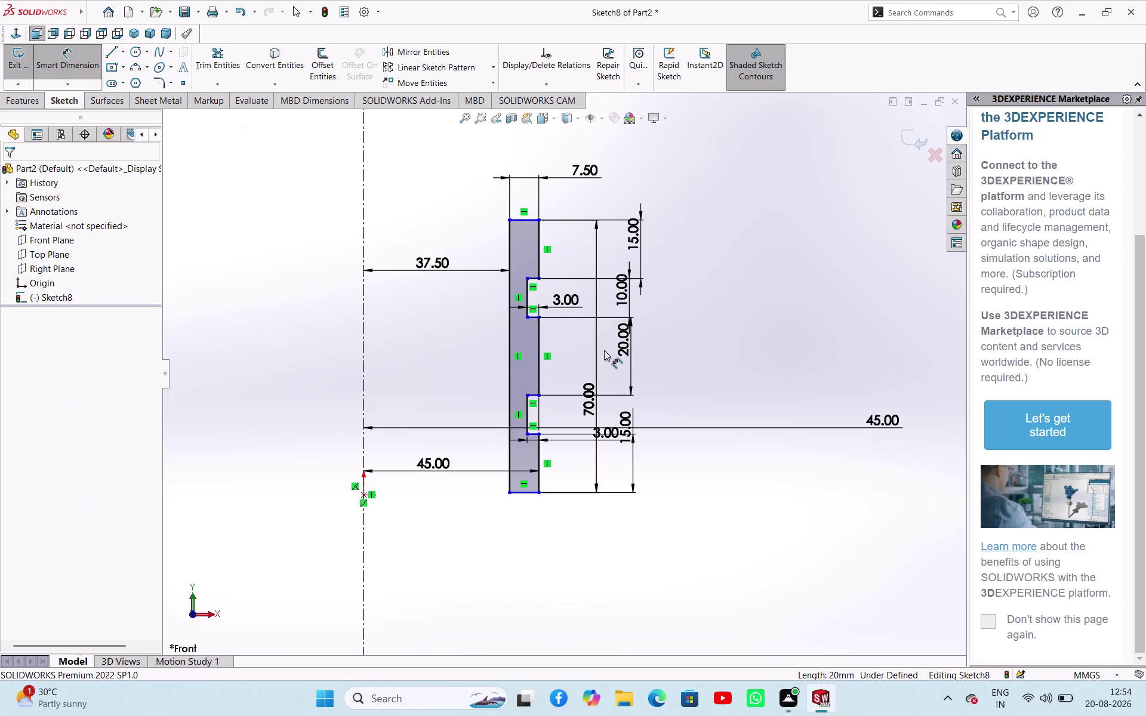
key(Escape)
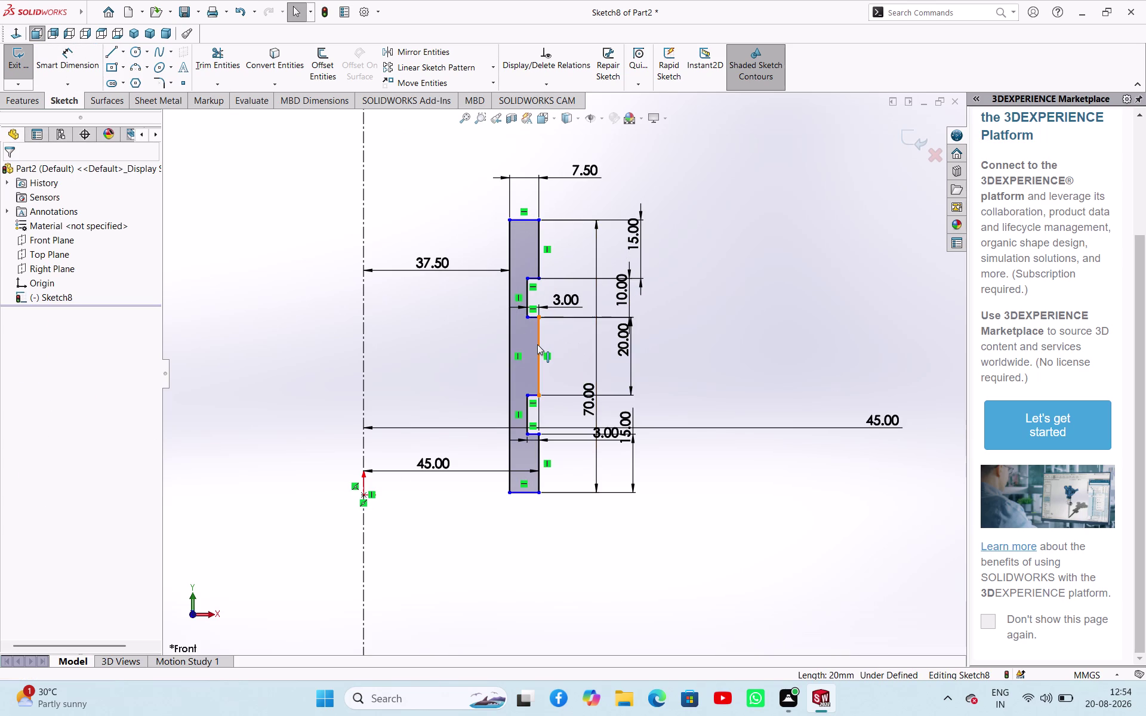
drag(537, 345, 575, 348)
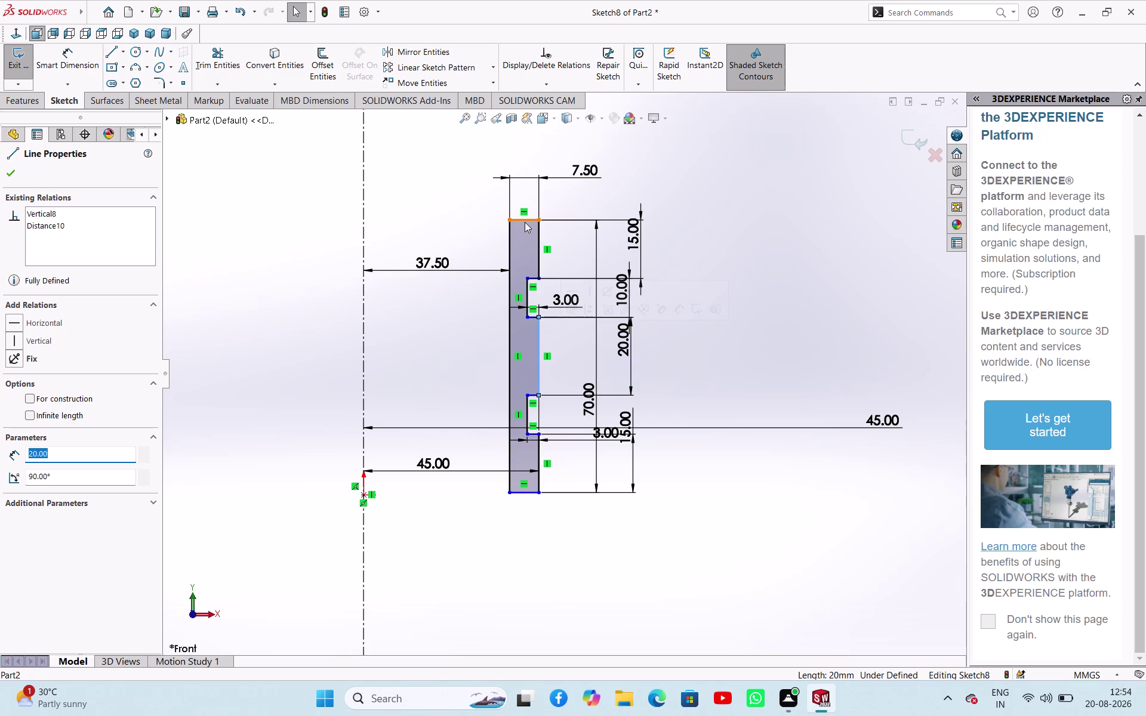
drag(525, 222, 529, 215)
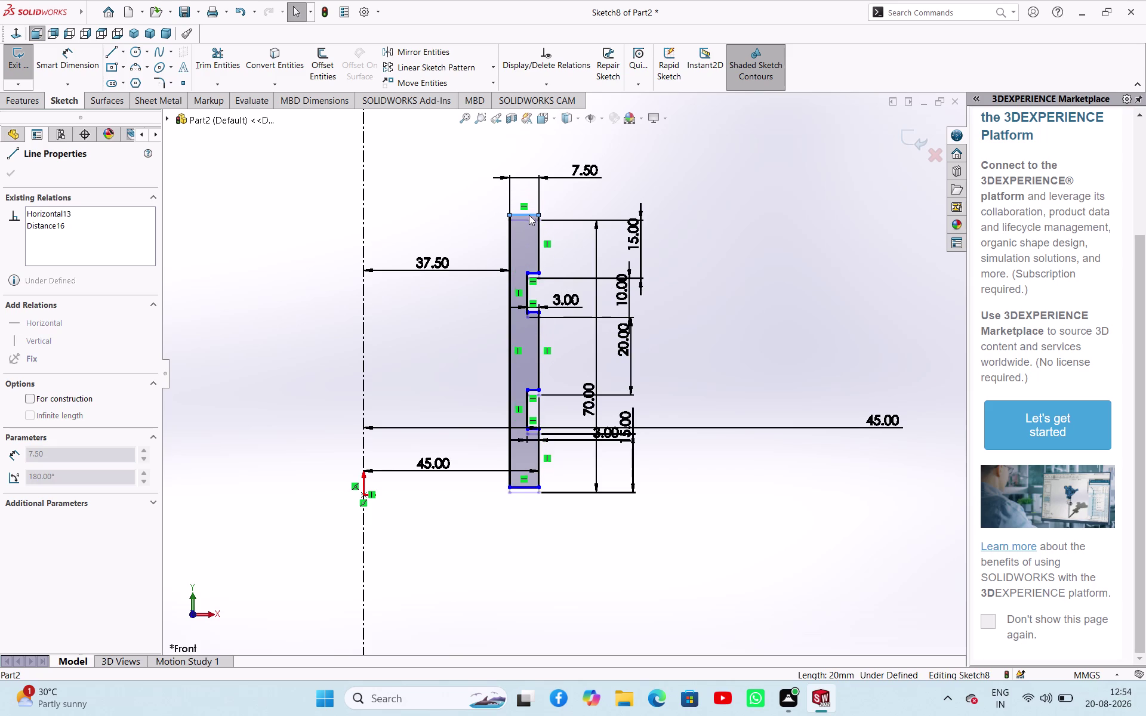
drag(529, 215, 529, 213)
click(718, 232)
scroll(down, 3)
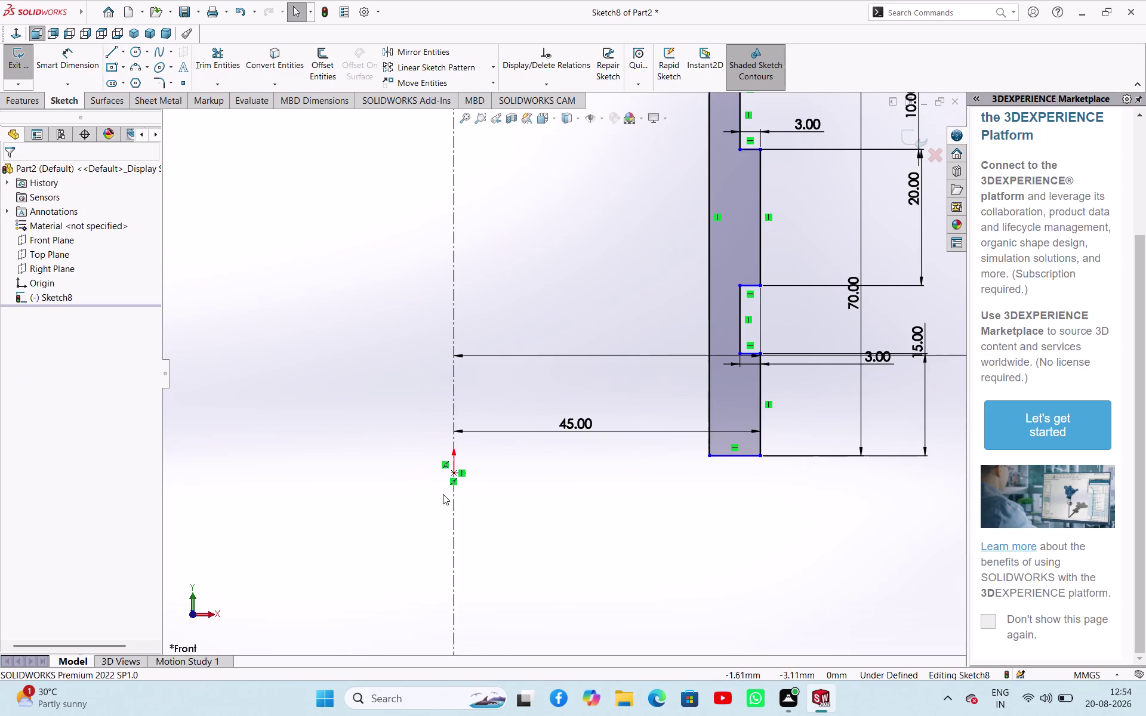
Add a Horizontal relation between the sketch origin and the profile's bottom-left corner.
click(452, 475)
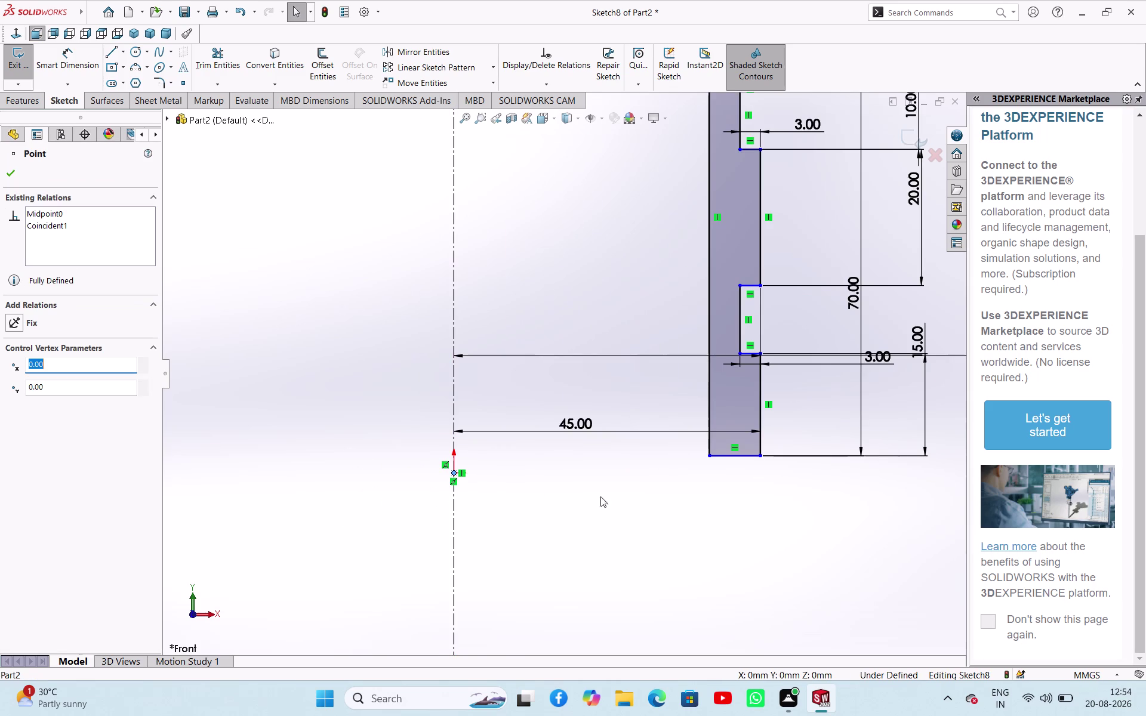
click(708, 458)
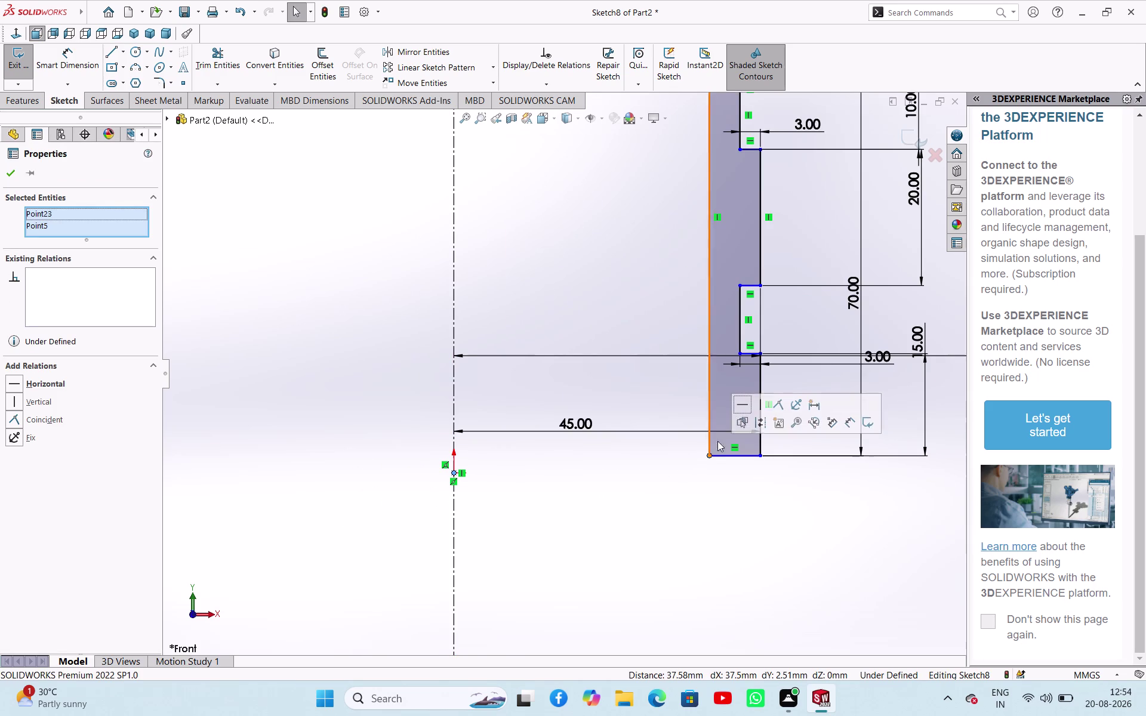
click(741, 408)
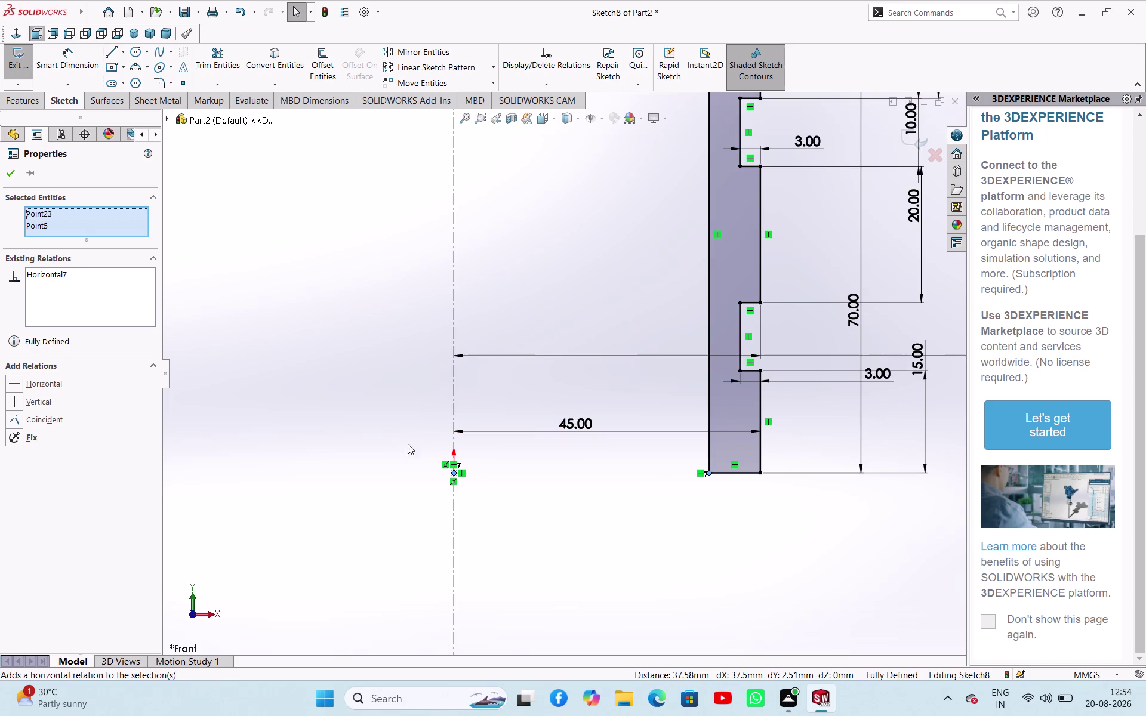
click(386, 437)
scroll(up, 3)
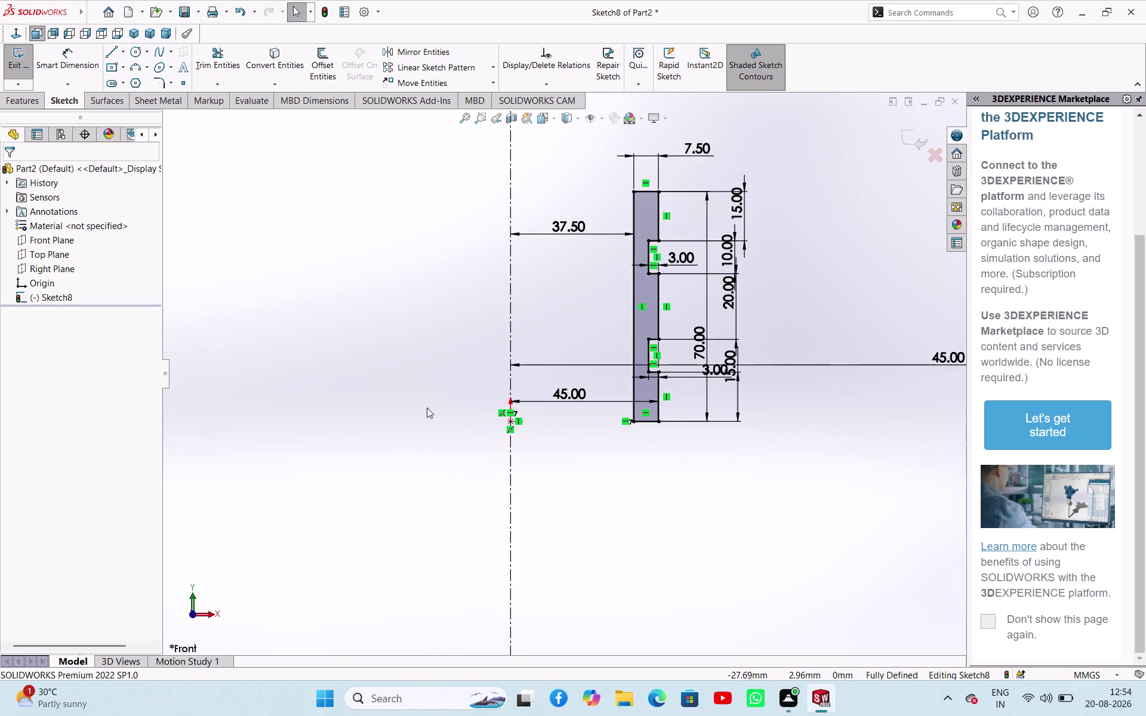
scroll(down, 3)
scroll(up, 3)
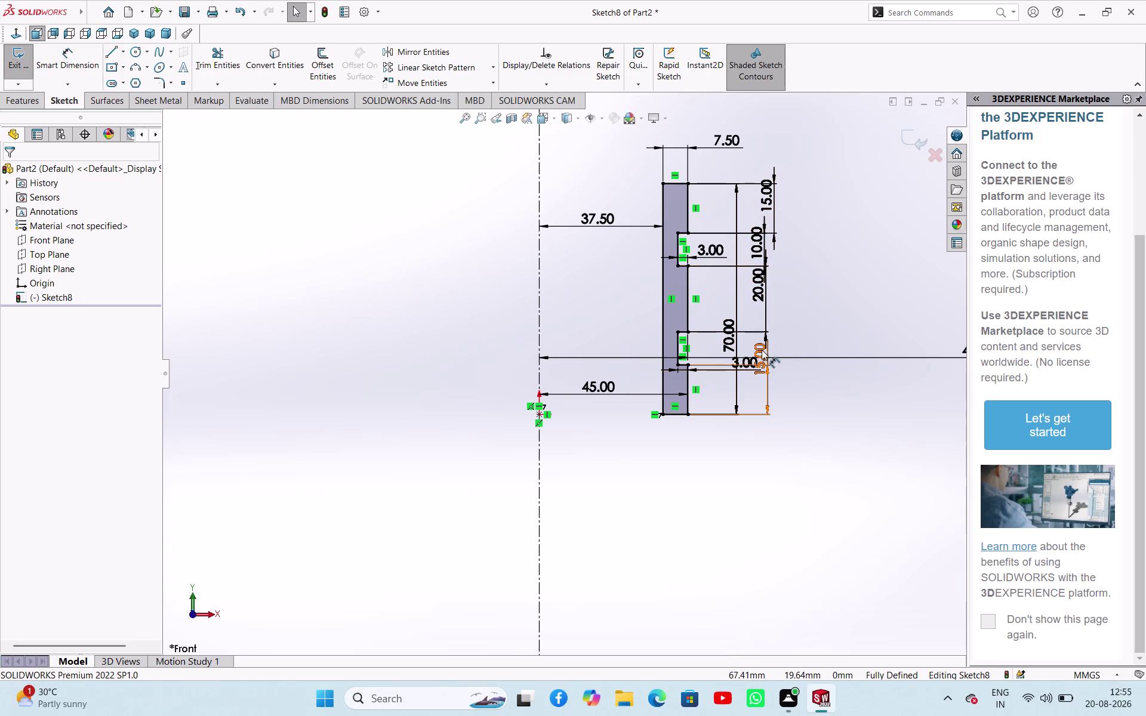
Check the centerline's properties, then exit the fully defined profile sketch.
right_drag(832, 320, 839, 248)
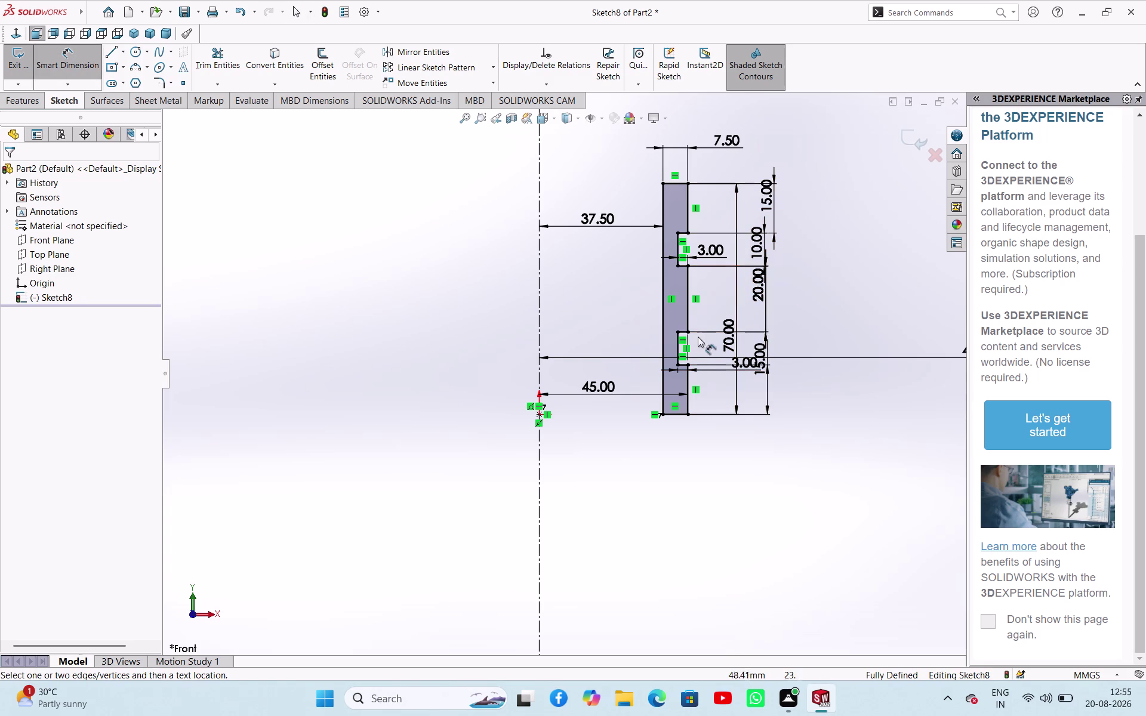
click(681, 348)
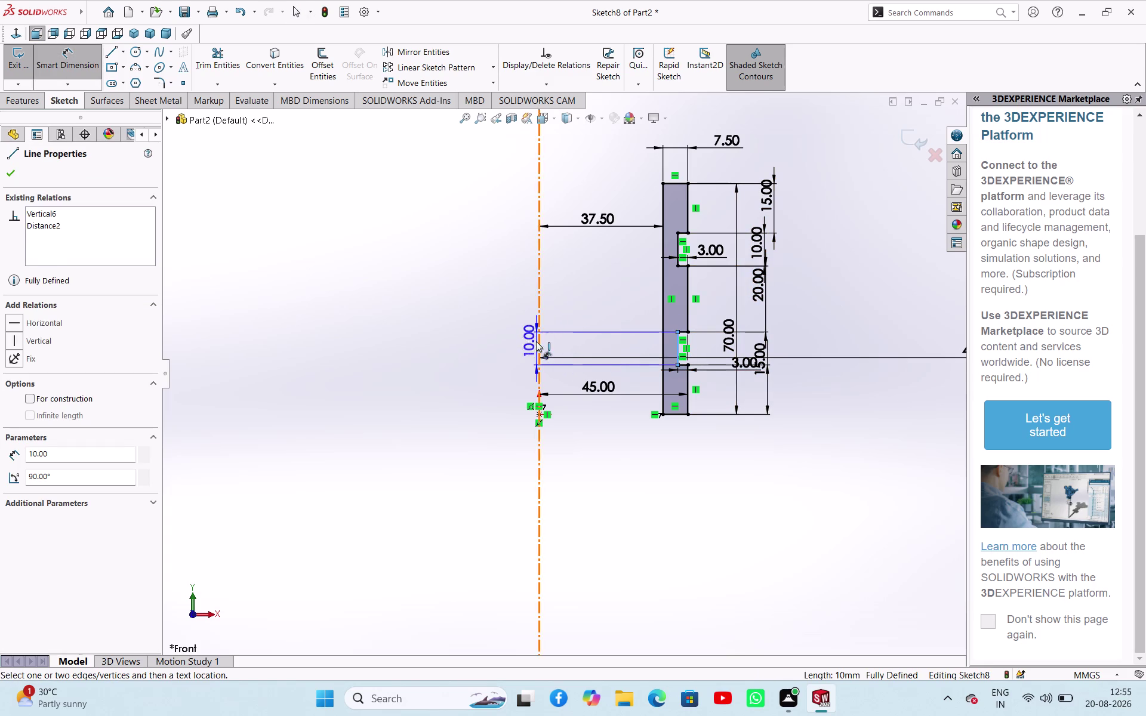
click(512, 341)
click(662, 359)
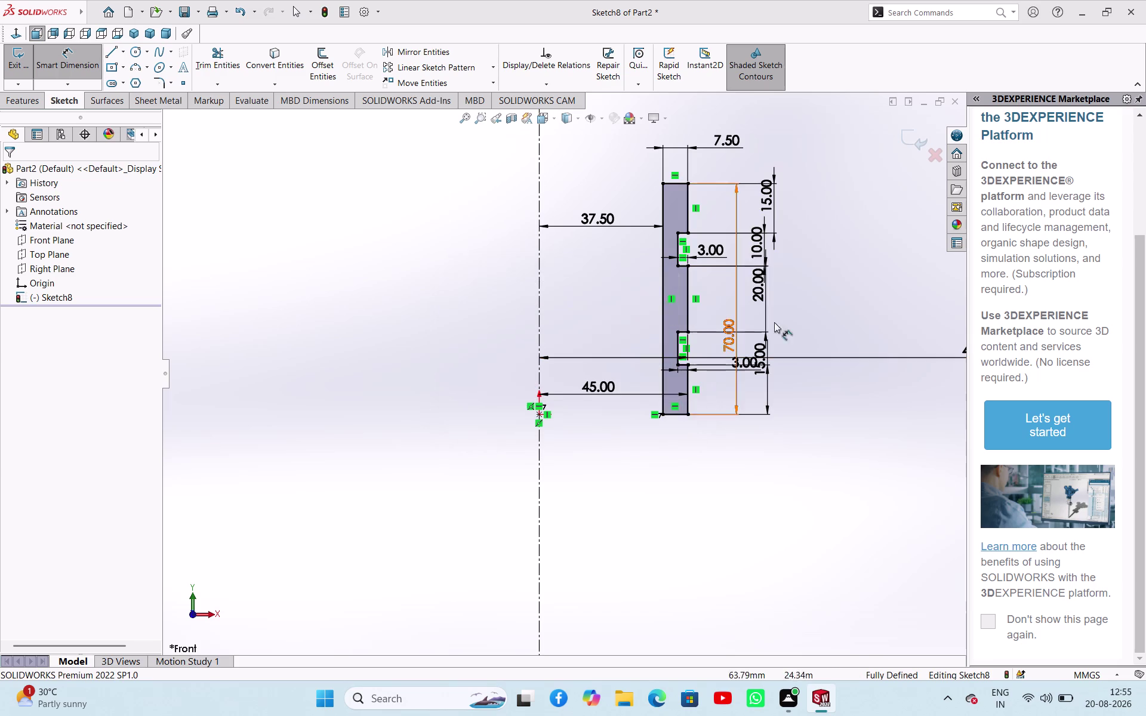
click(816, 301)
scroll(up, 3)
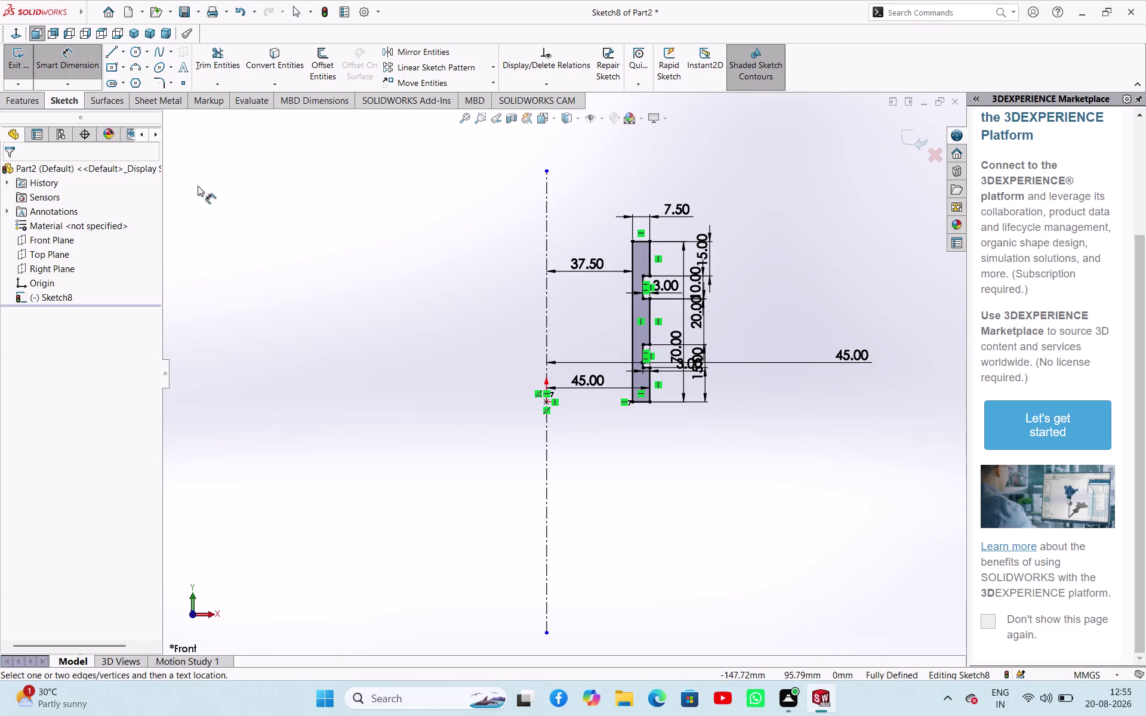
click(25, 66)
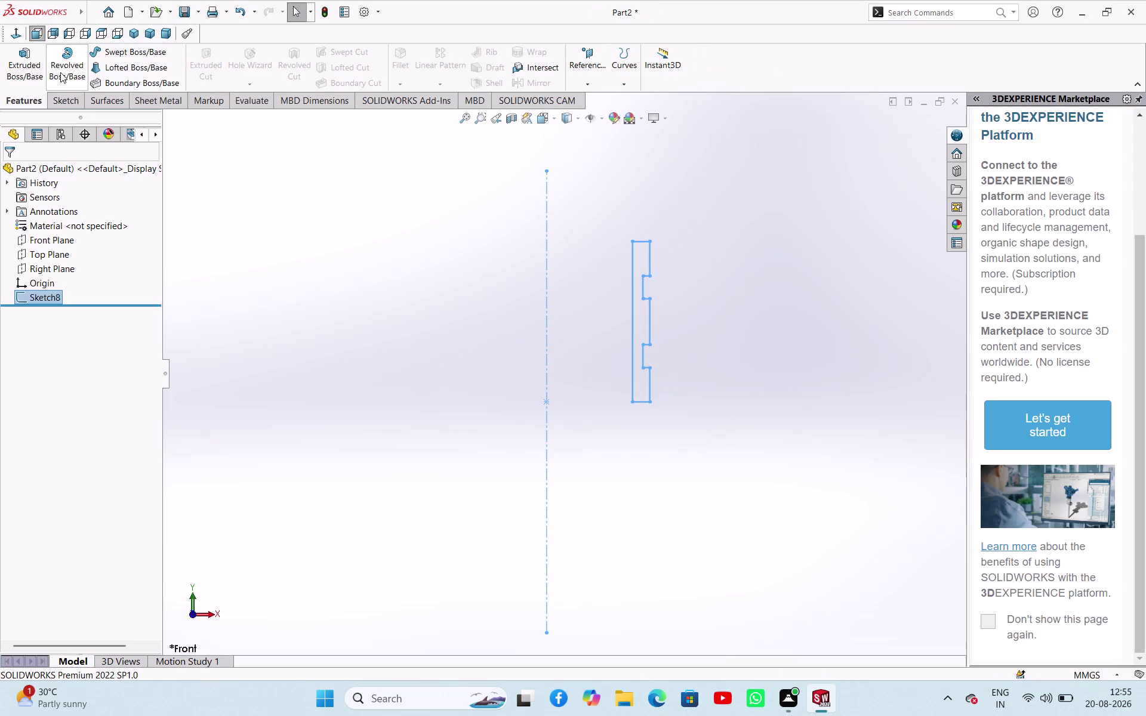
Revolve the grooved profile a full 360° about the centerline.
click(67, 51)
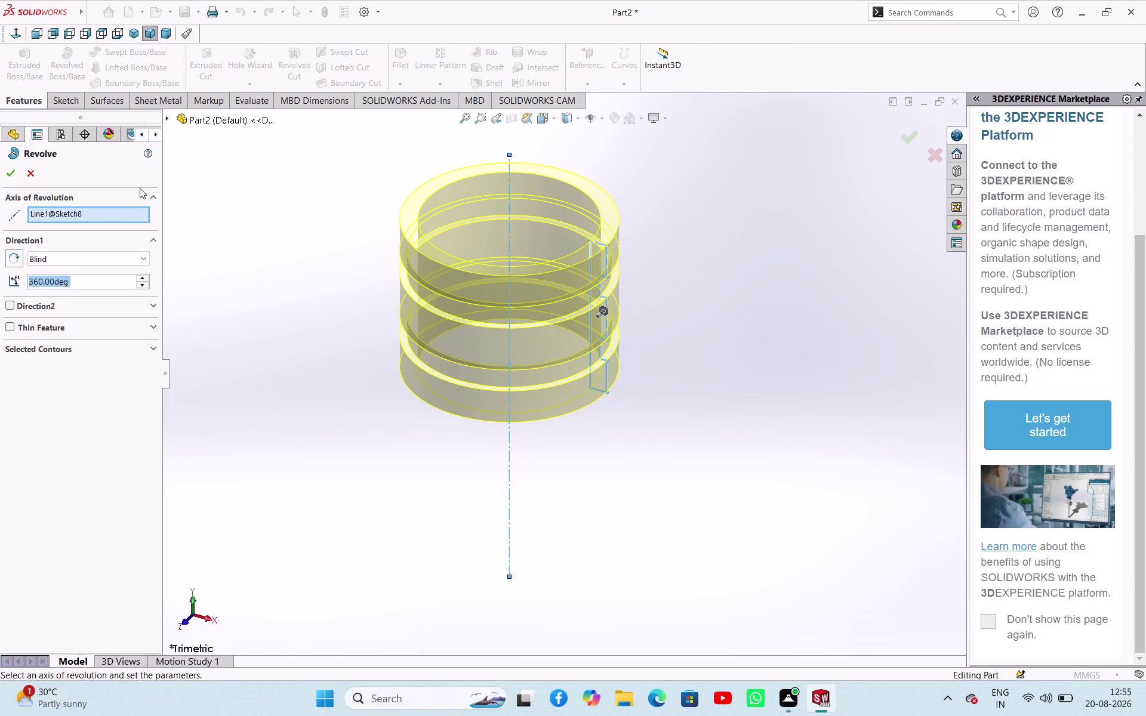
click(7, 173)
click(296, 280)
Start a new sketch on the bushing's bottom ring face.
middle_drag(362, 330, 410, 143)
click(409, 305)
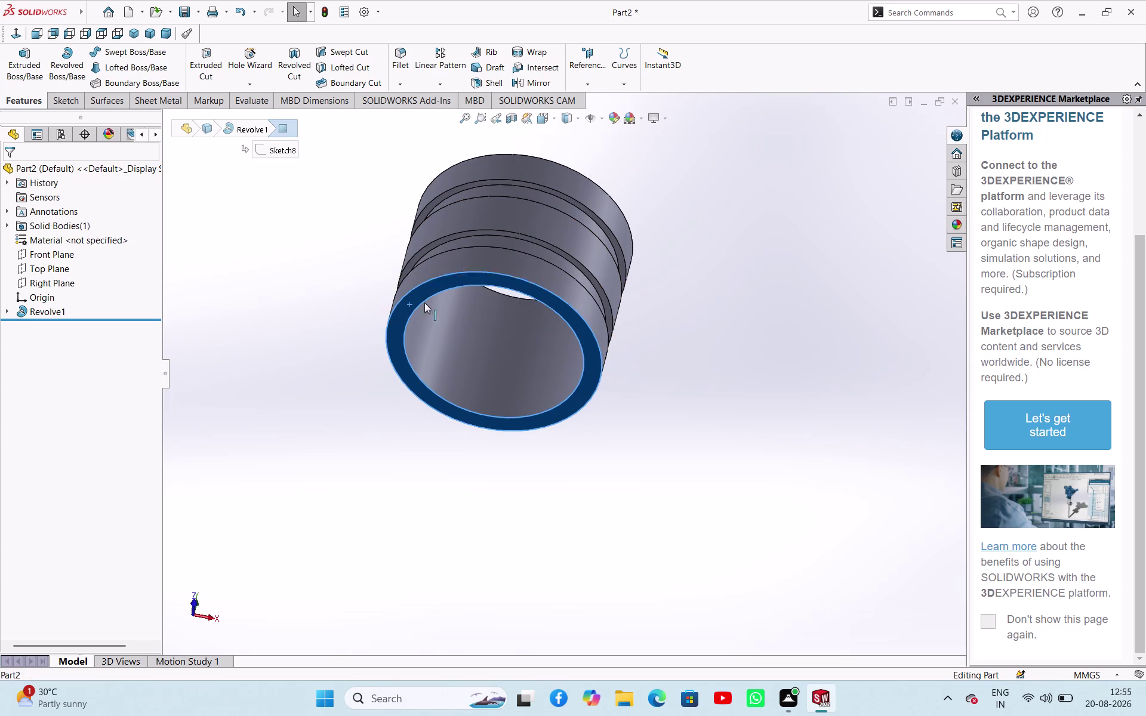
click(460, 266)
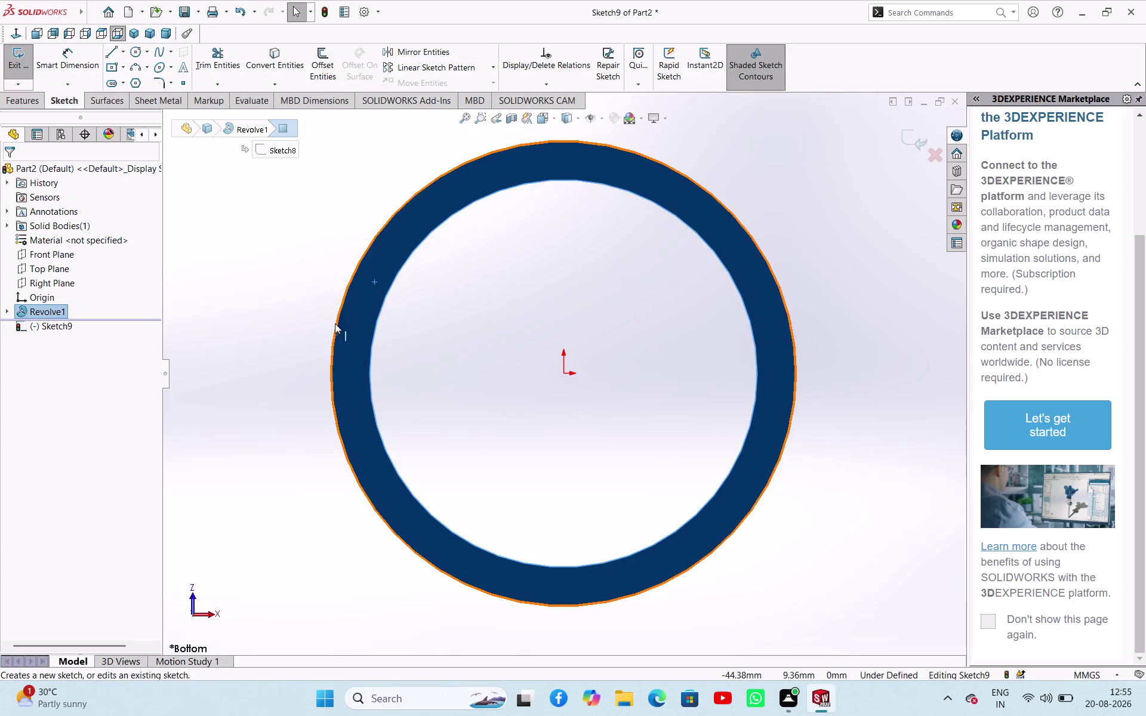
Draw a large circle centred on the origin, bigger than the bushing.
scroll(up, 3)
click(338, 328)
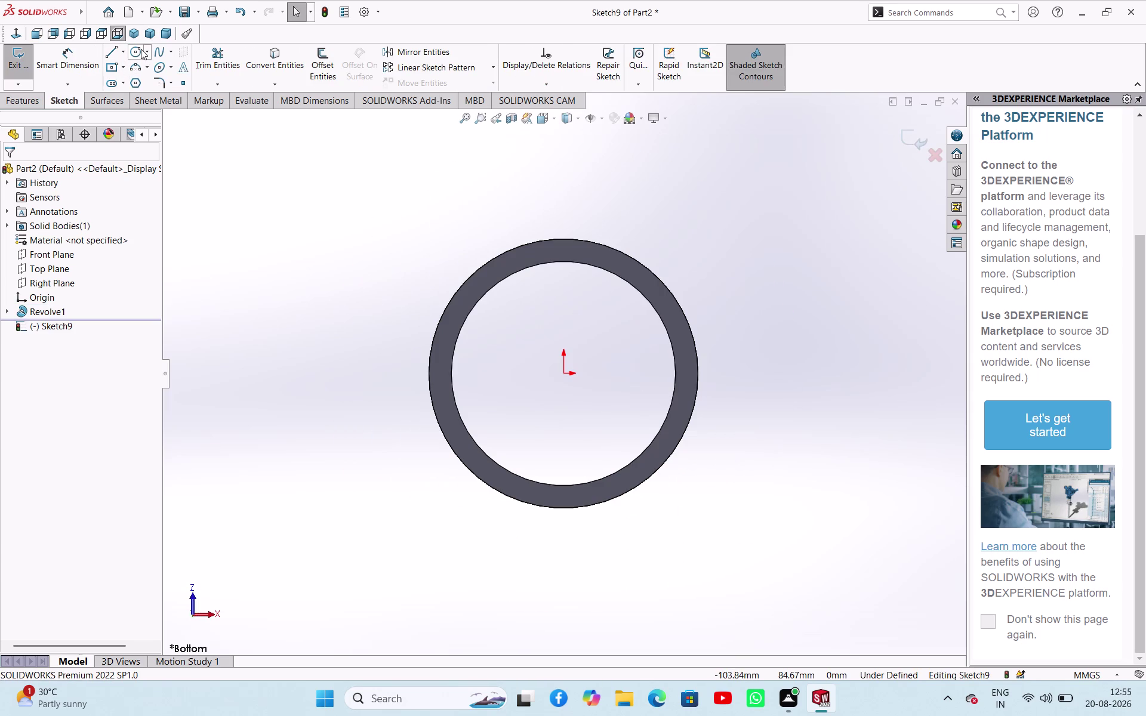
click(133, 51)
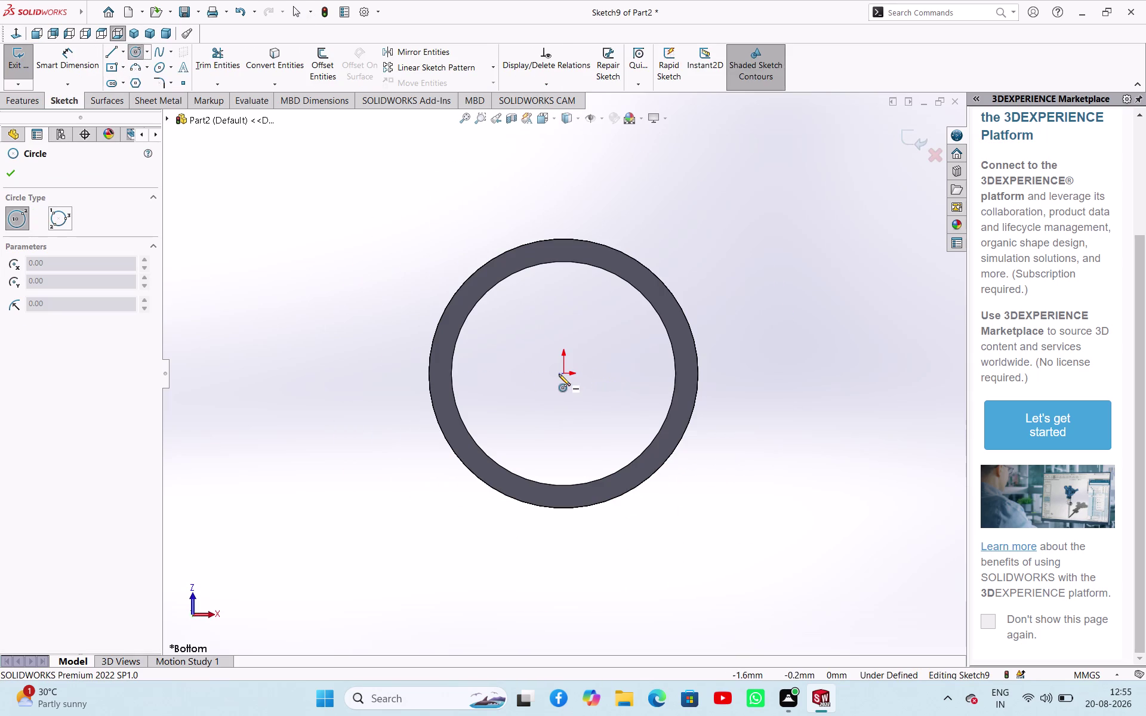
click(565, 374)
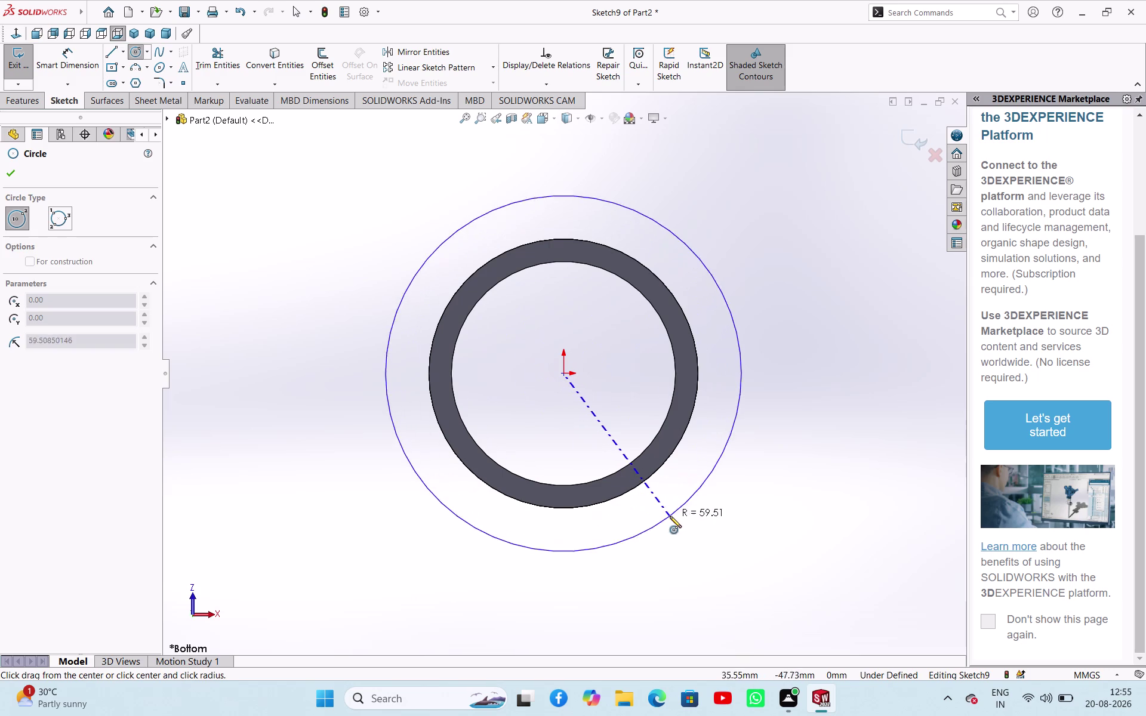
drag(697, 543, 701, 538)
right_click(810, 342)
click(828, 353)
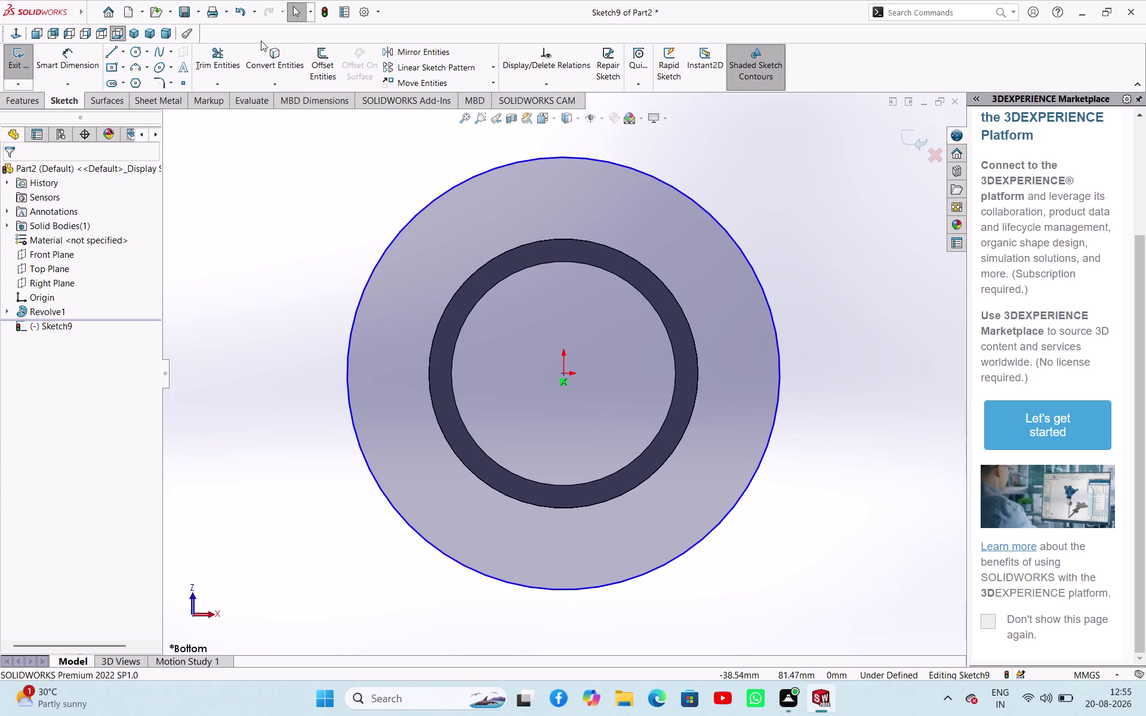
Try converting a model edge, orbit to inspect the bottom face, then undo.
click(283, 61)
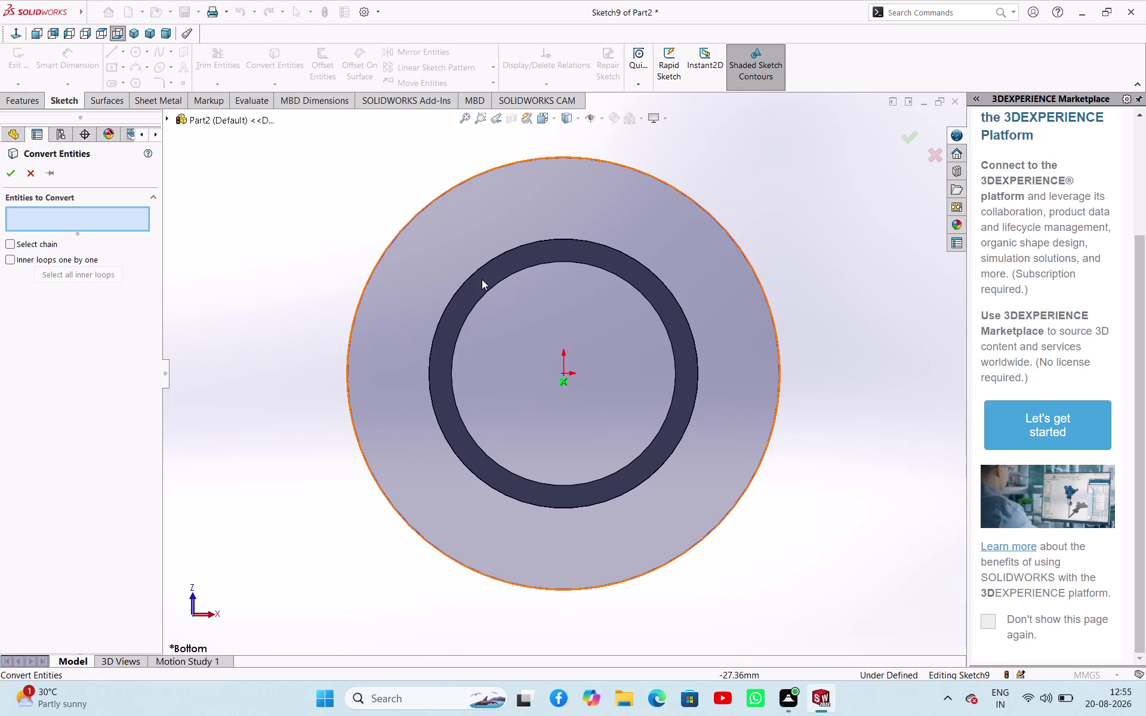
click(478, 272)
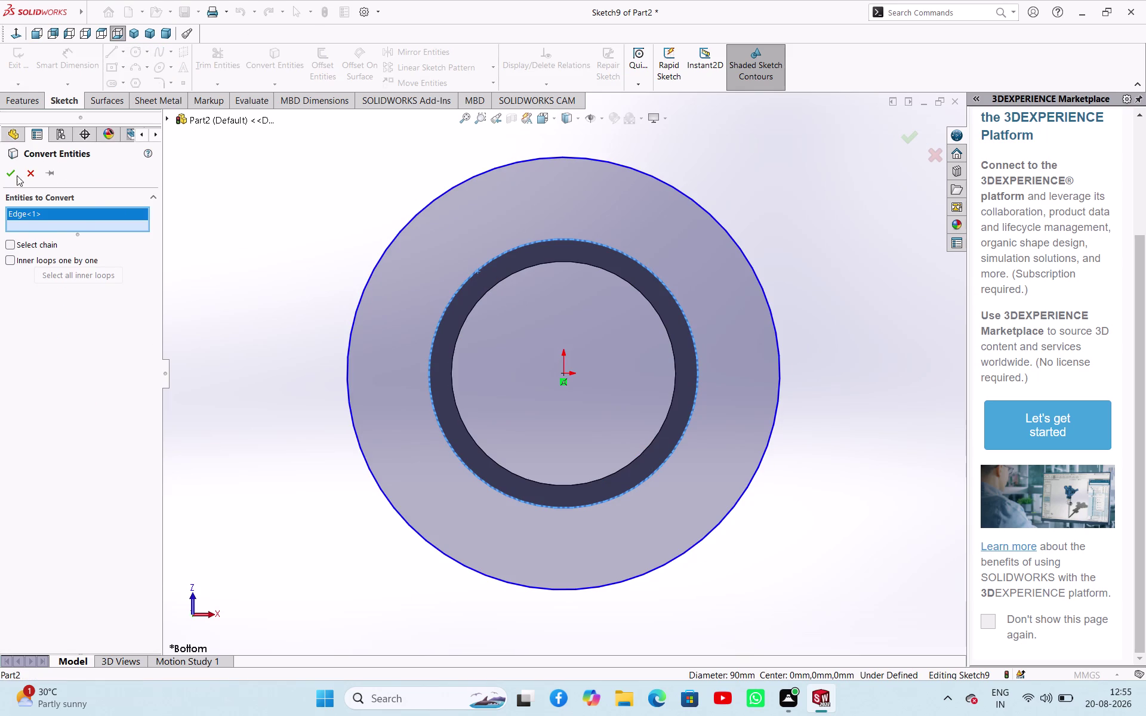
click(10, 170)
click(269, 211)
middle_drag(338, 206, 326, 342)
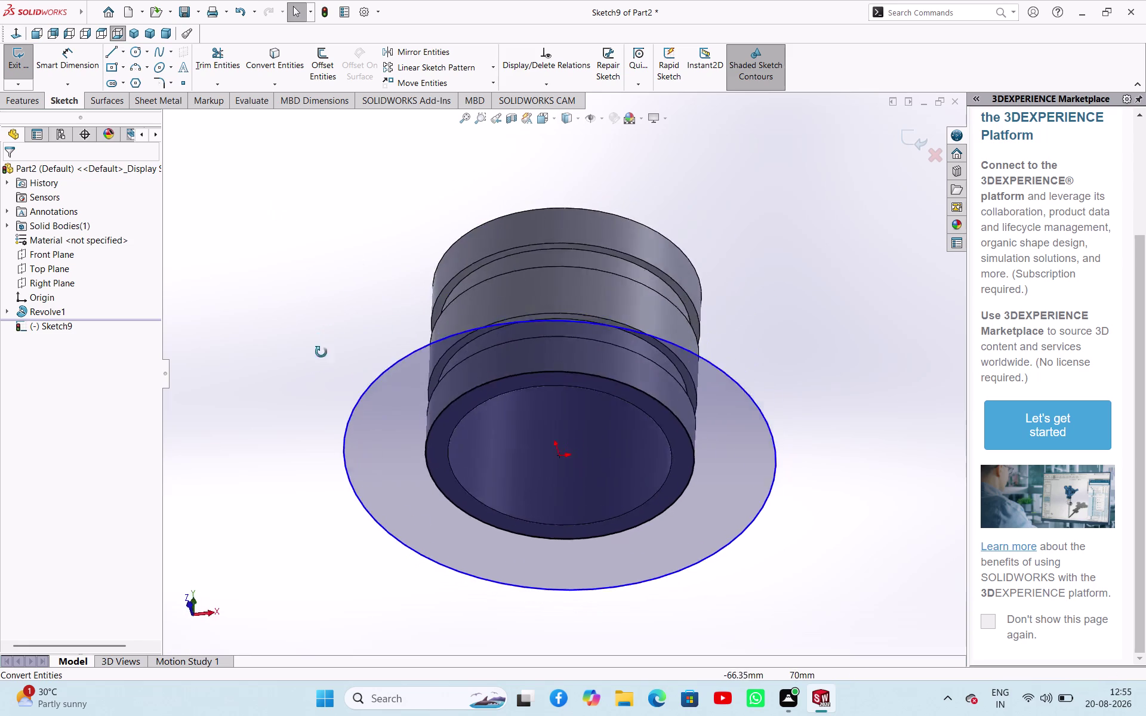
middle_drag(326, 342, 362, 254)
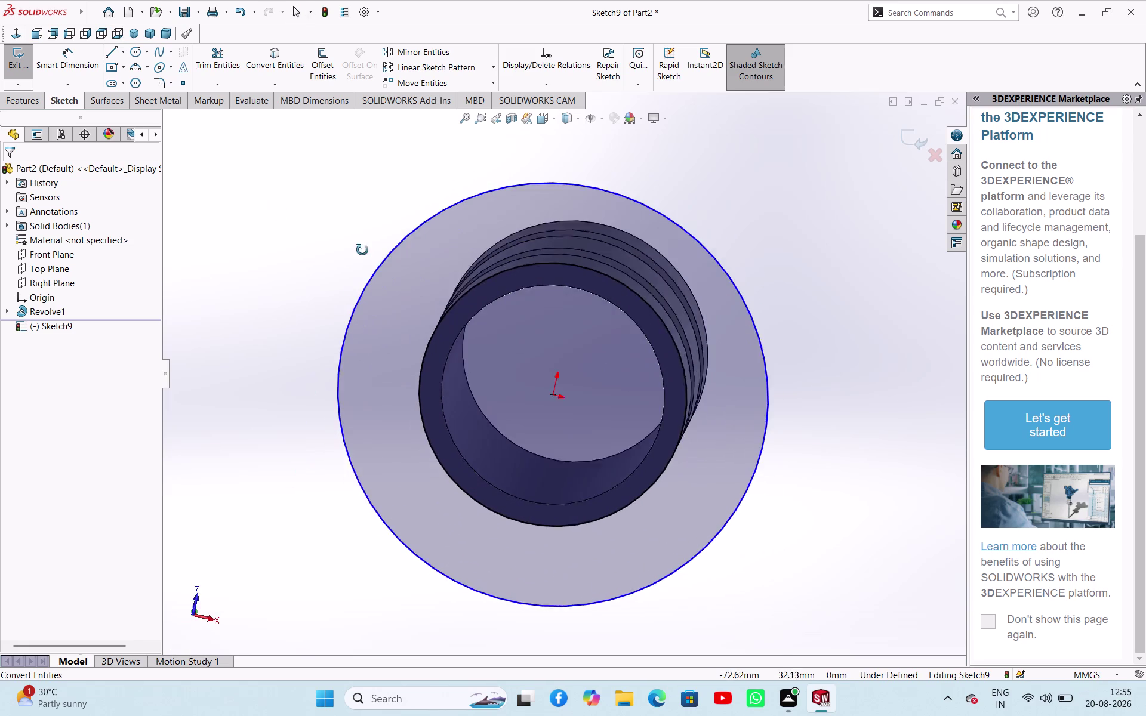
middle_drag(362, 254, 369, 235)
key(ctrl+z)
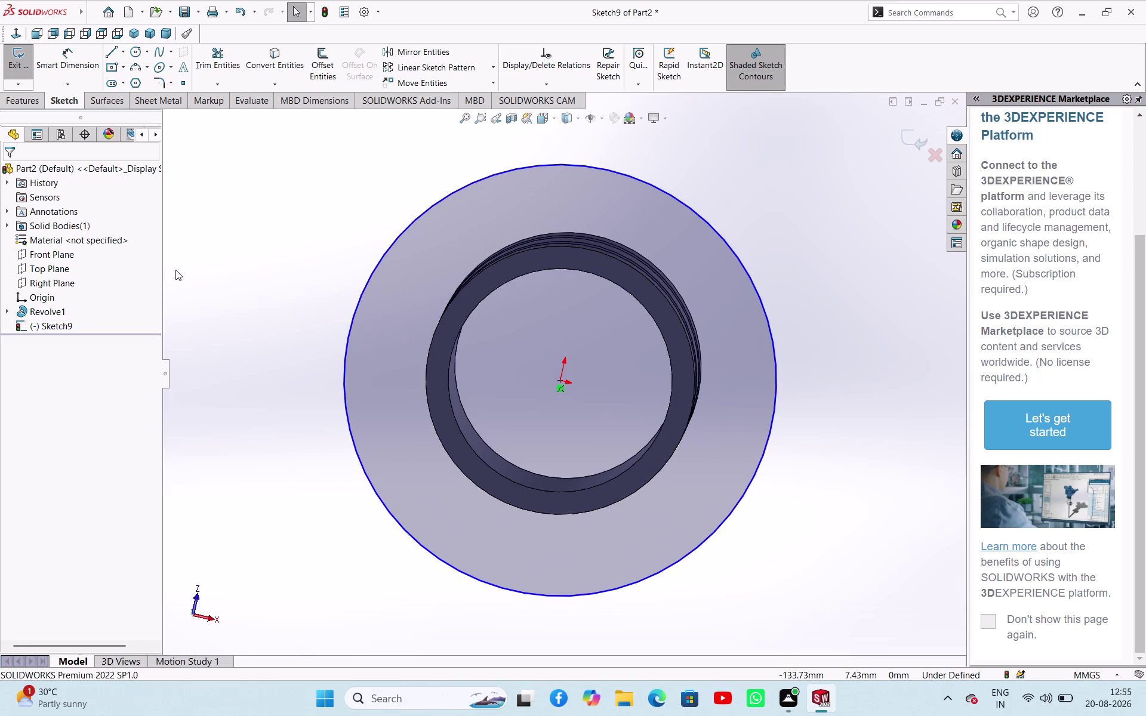
Convert the 75 mm bore edge into the sketch and begin dimensioning the large circle.
click(273, 62)
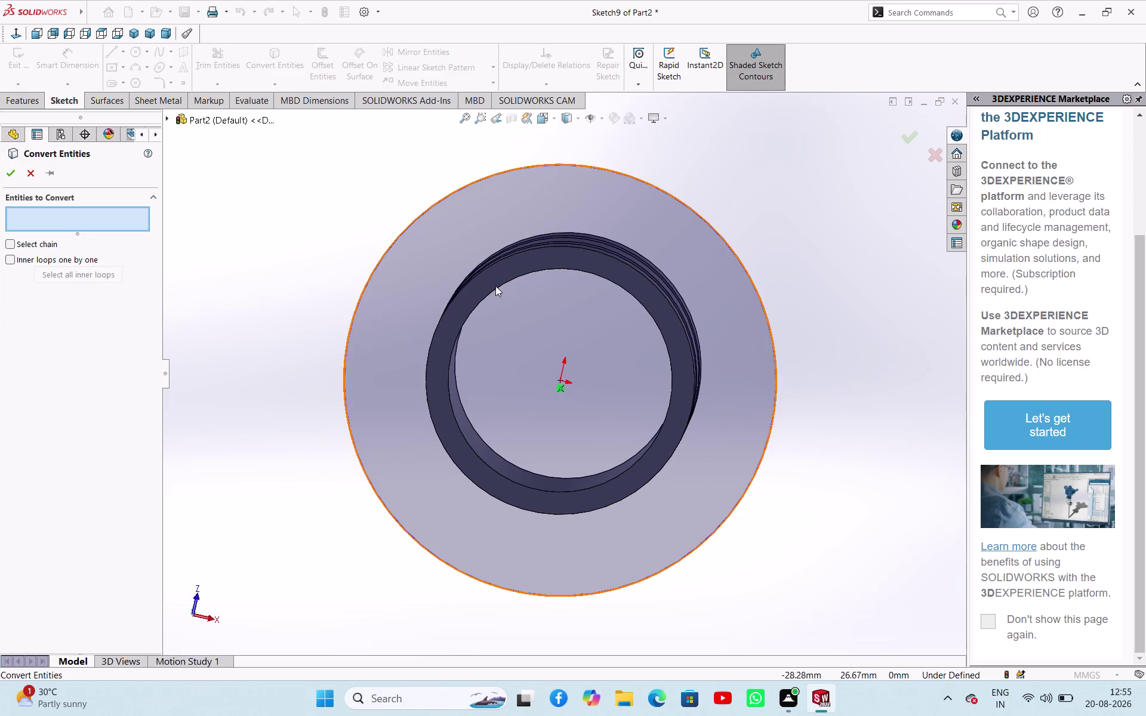
click(482, 304)
drag(13, 173, 21, 175)
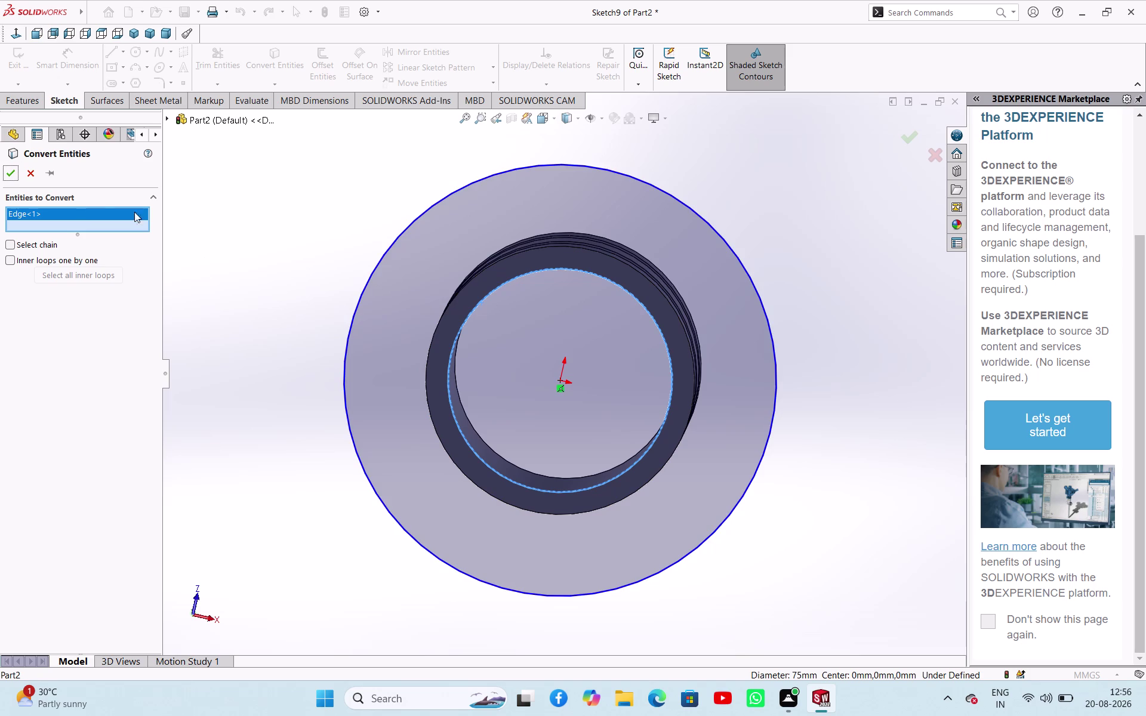
click(194, 205)
click(8, 175)
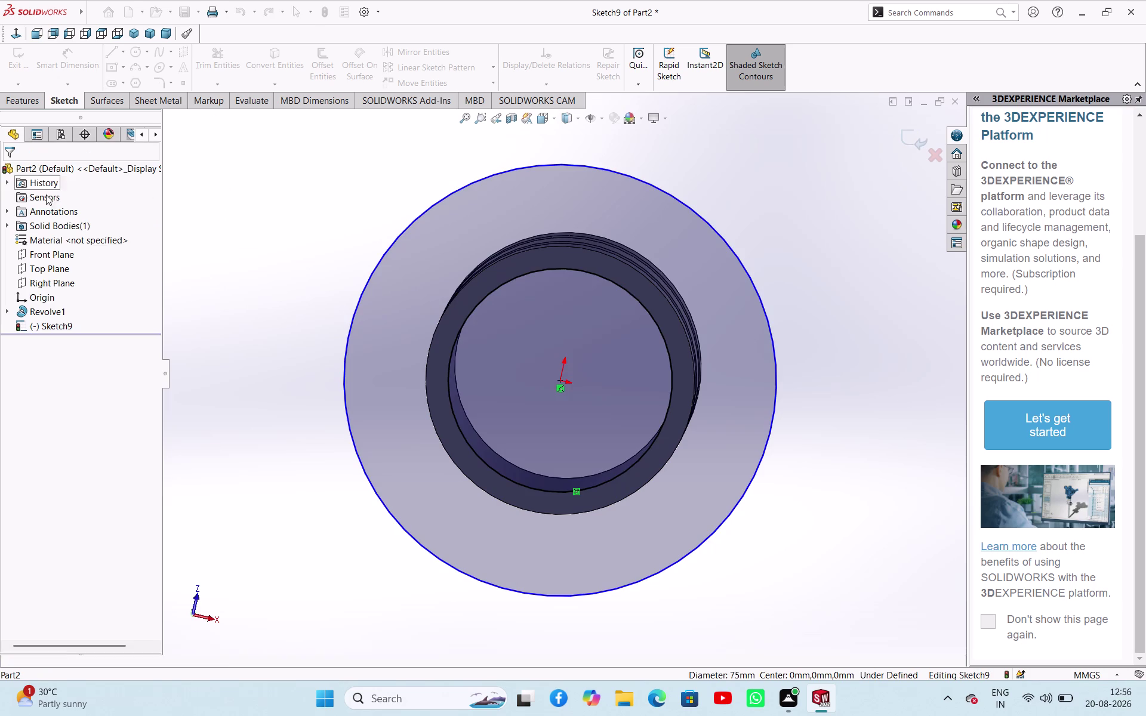
click(188, 203)
middle_drag(237, 194, 204, 344)
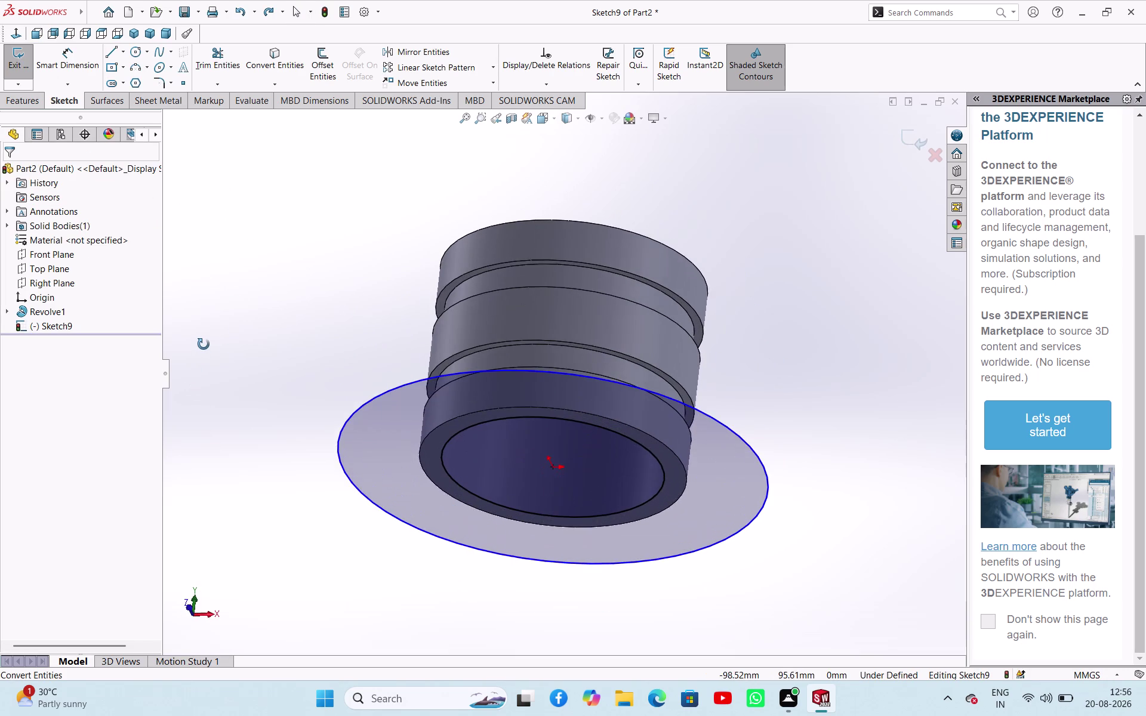
middle_drag(203, 345, 228, 266)
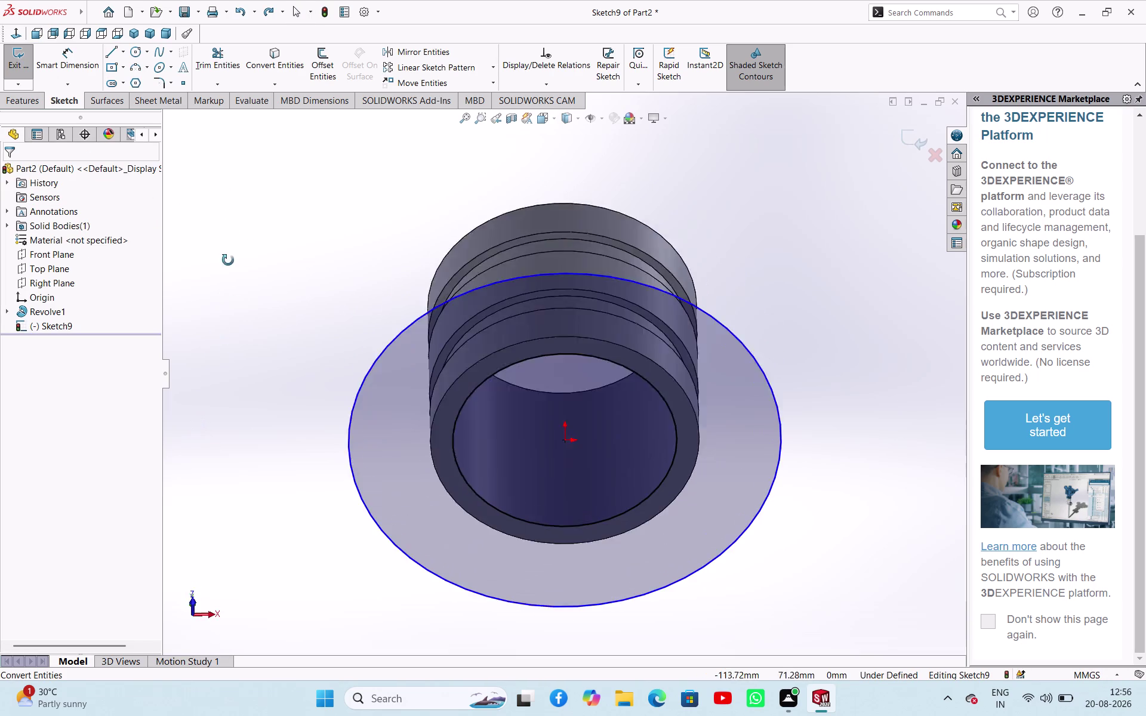
middle_drag(227, 266, 237, 209)
click(63, 58)
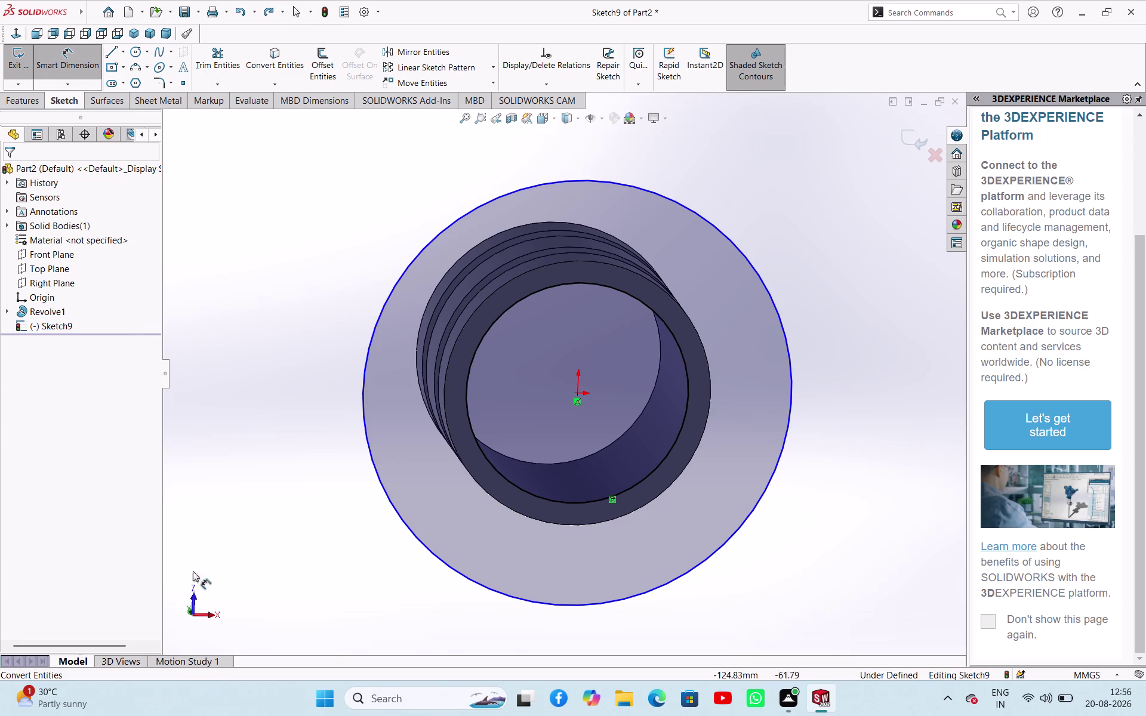
click(119, 32)
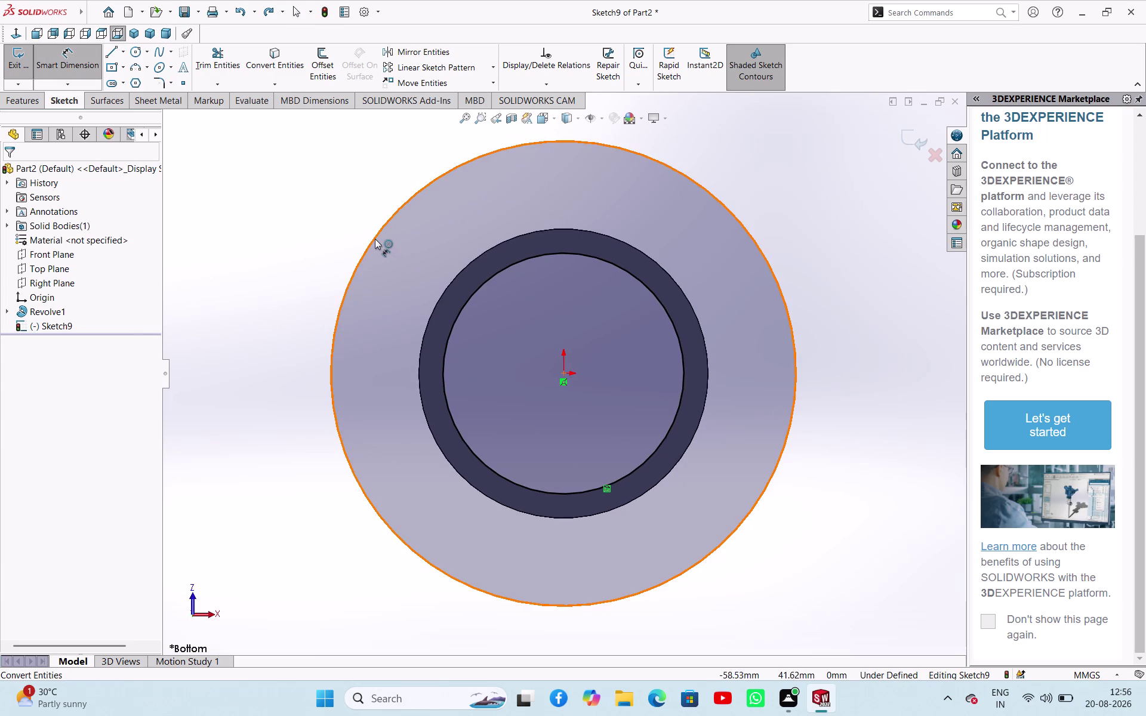
click(375, 239)
Dimension the large outer circle to Ø130 mm and return to the bottom view.
click(289, 251)
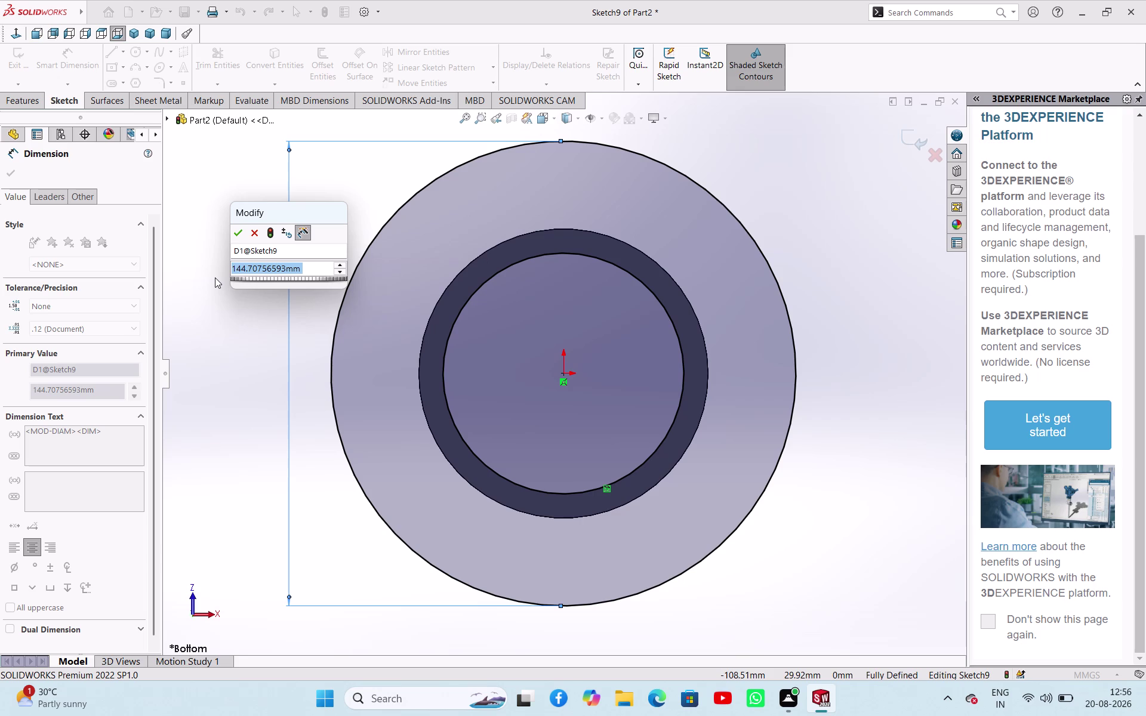
key(1)
text(30)
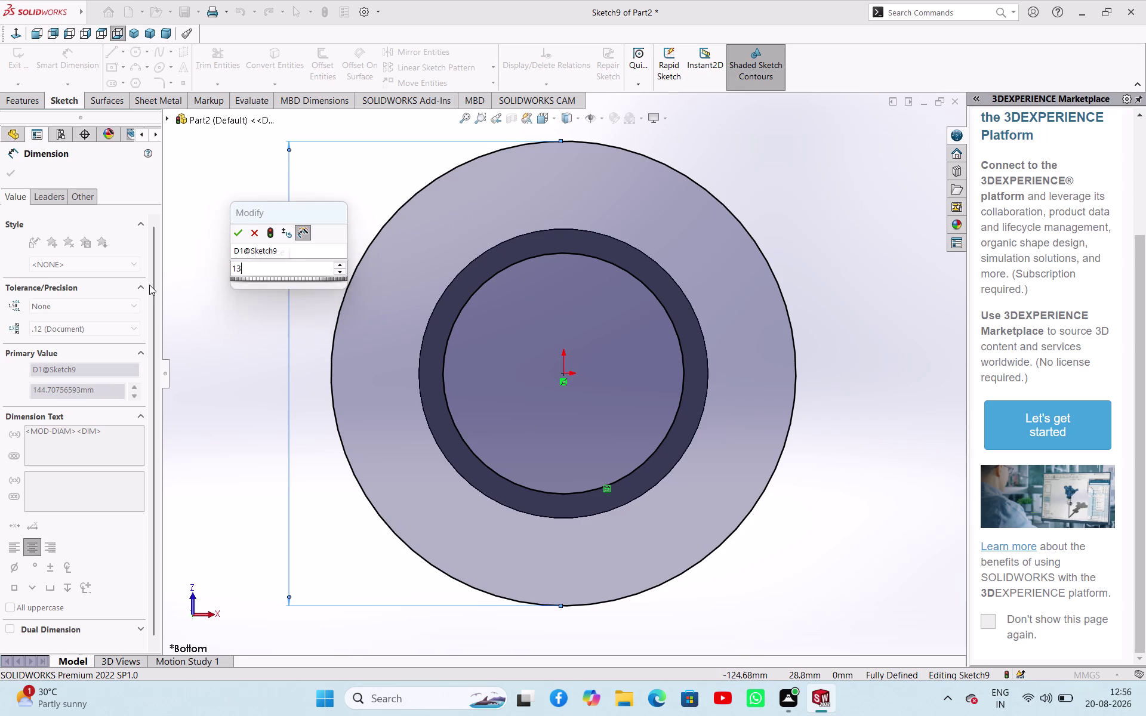
key(Return)
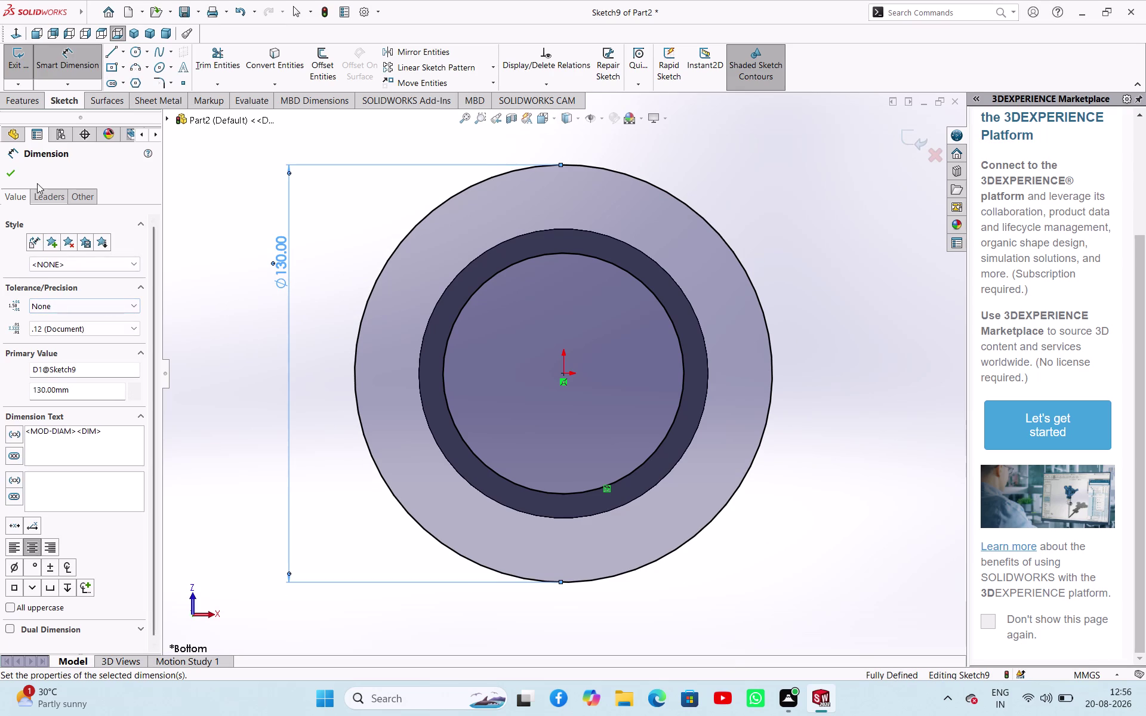
click(15, 175)
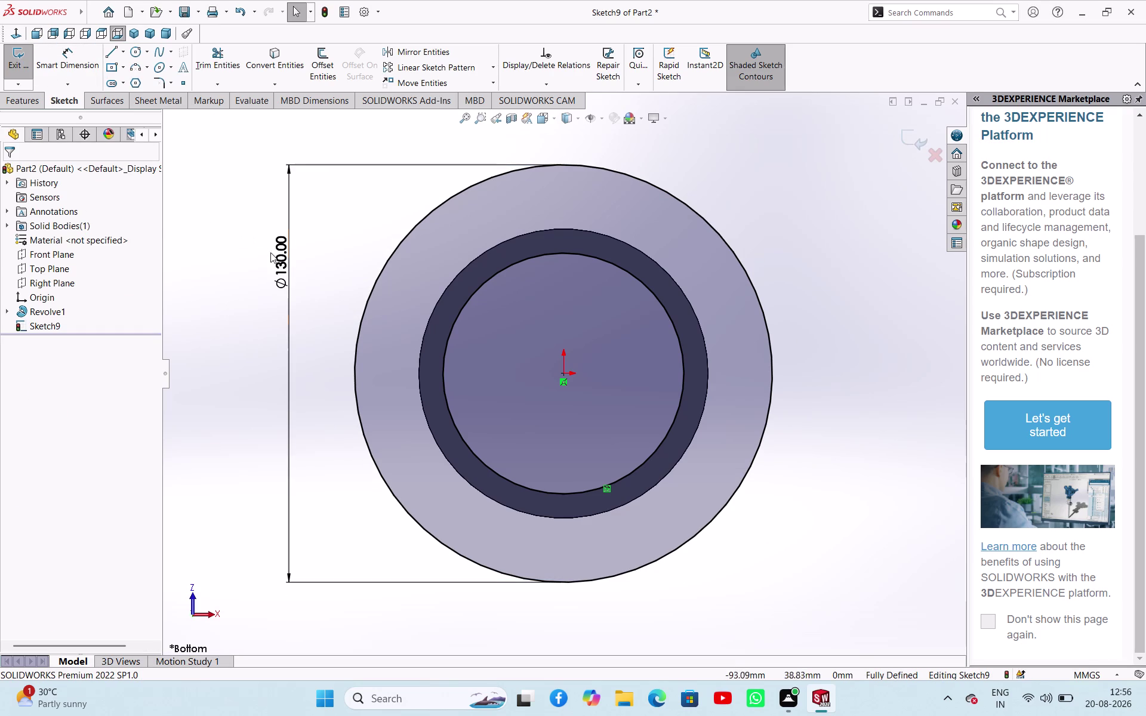
middle_drag(546, 188, 527, 366)
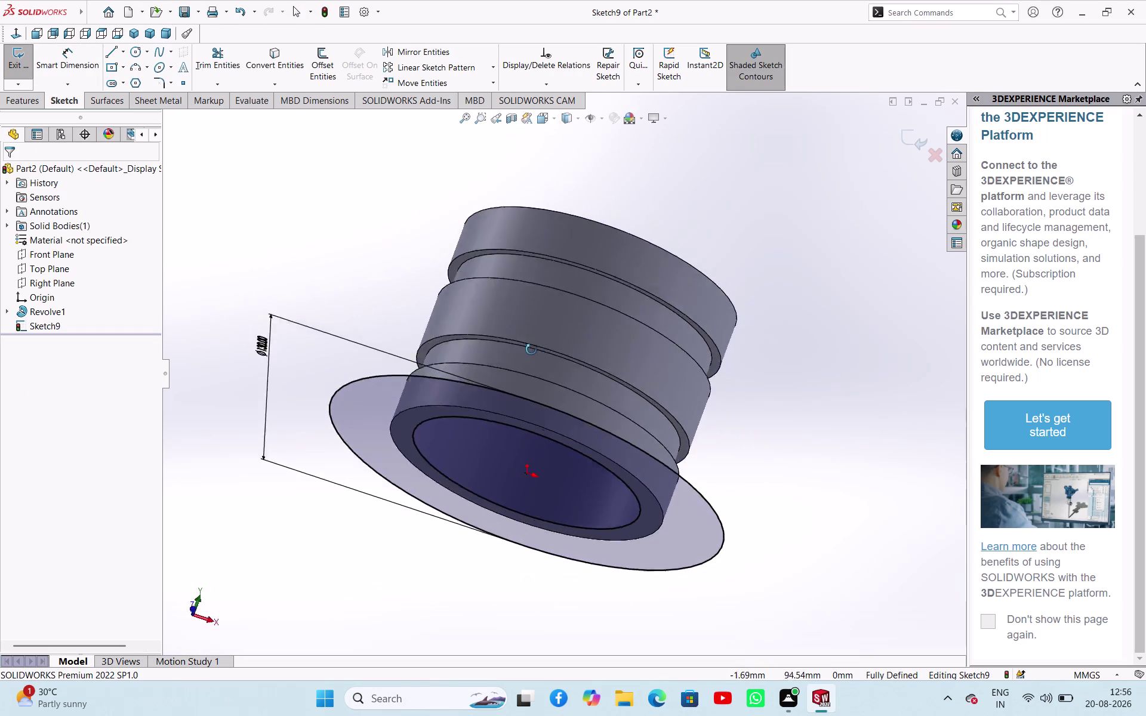
middle_drag(527, 366, 583, 166)
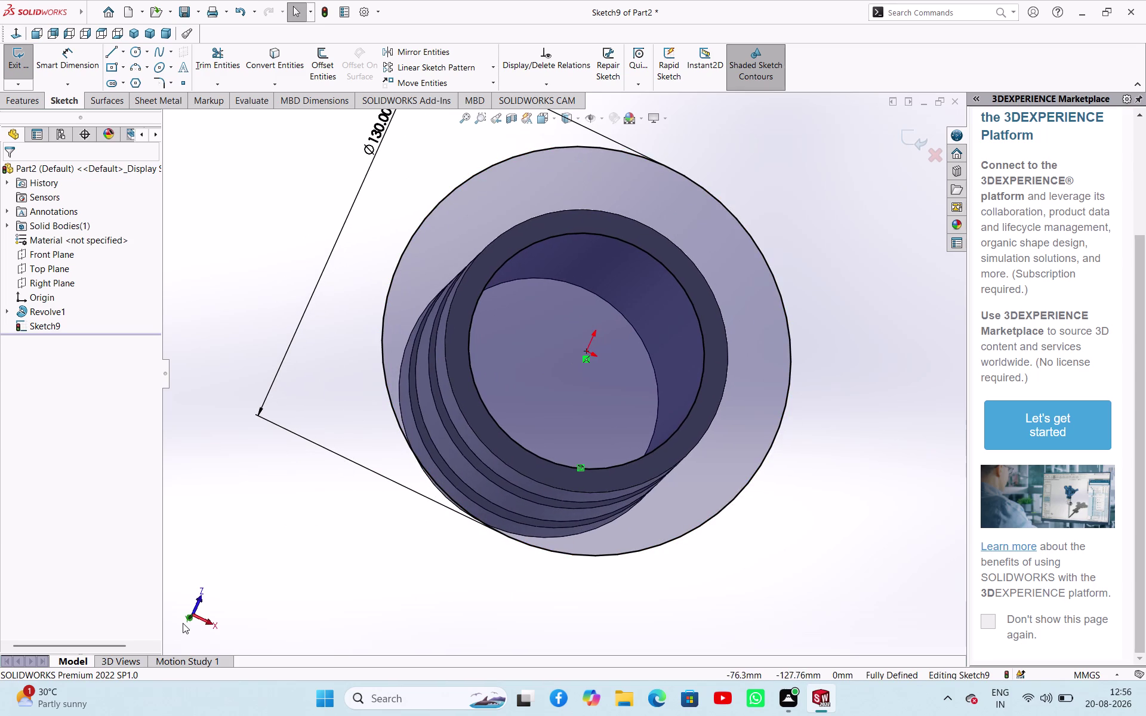
click(119, 30)
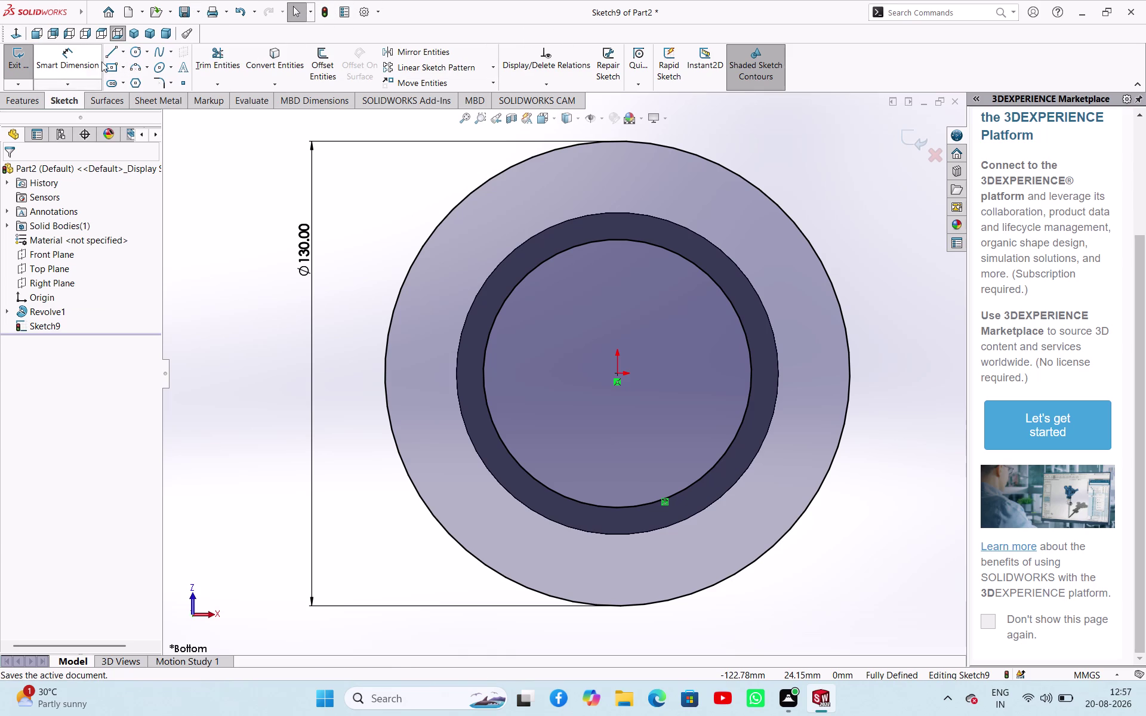
Draw a vertical centerline from the origin extending past the Ø130 mm circle.
click(123, 50)
click(128, 82)
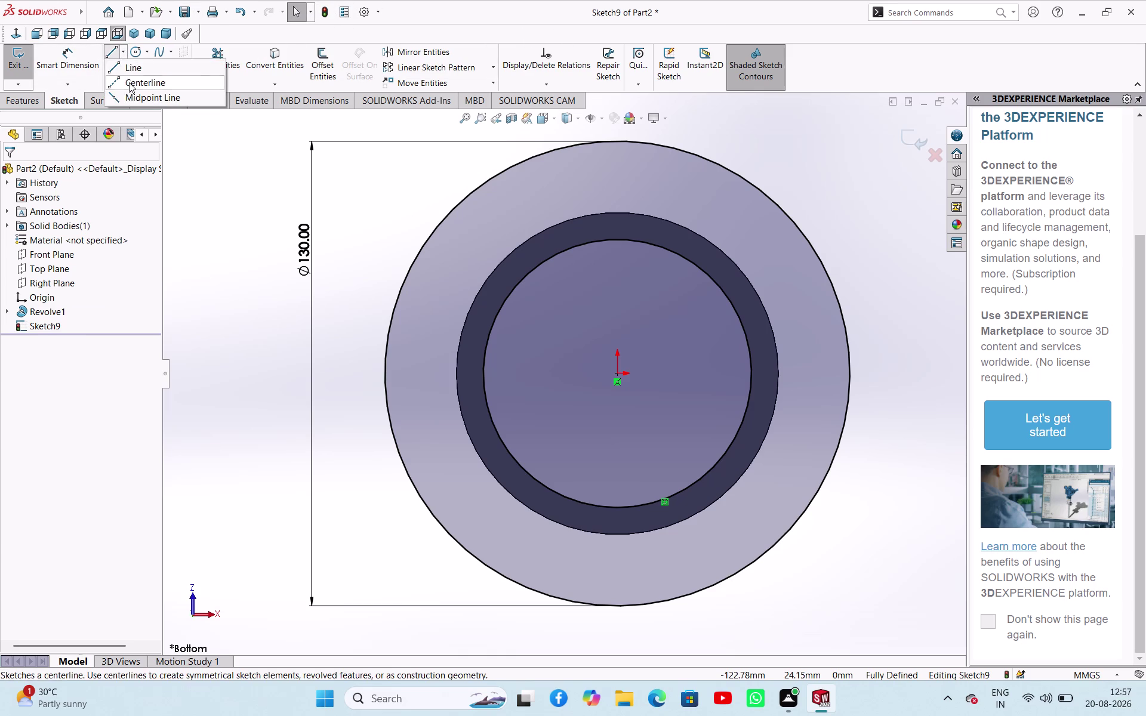
click(51, 367)
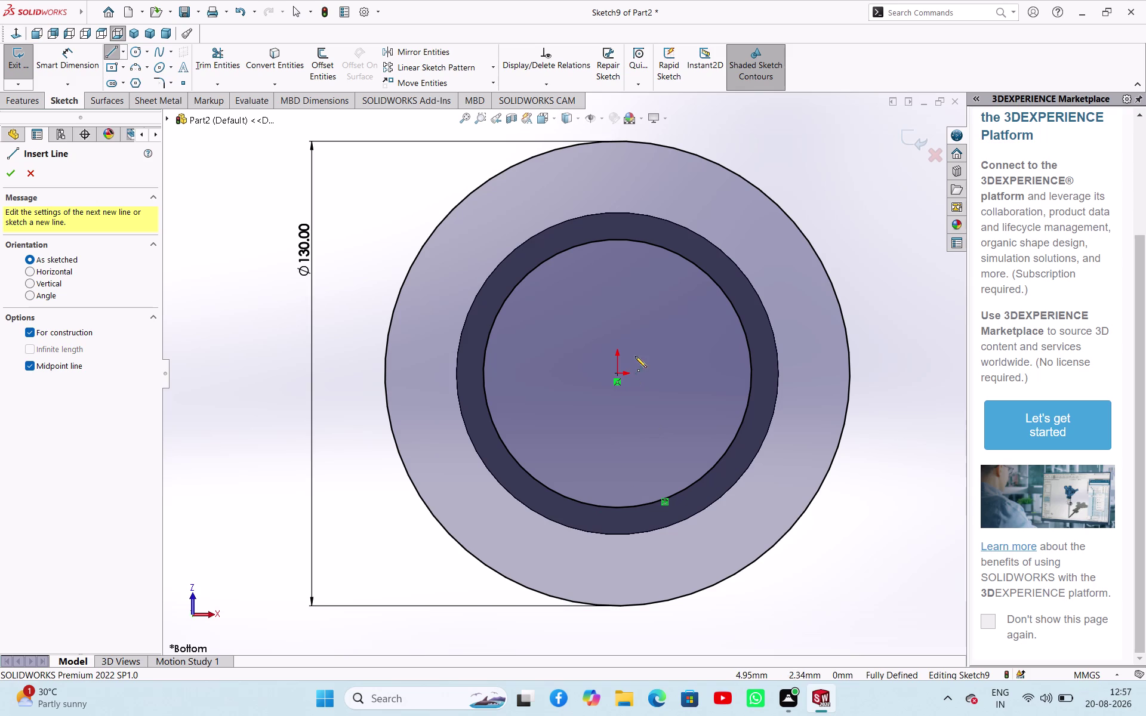
click(618, 375)
scroll(up, 3)
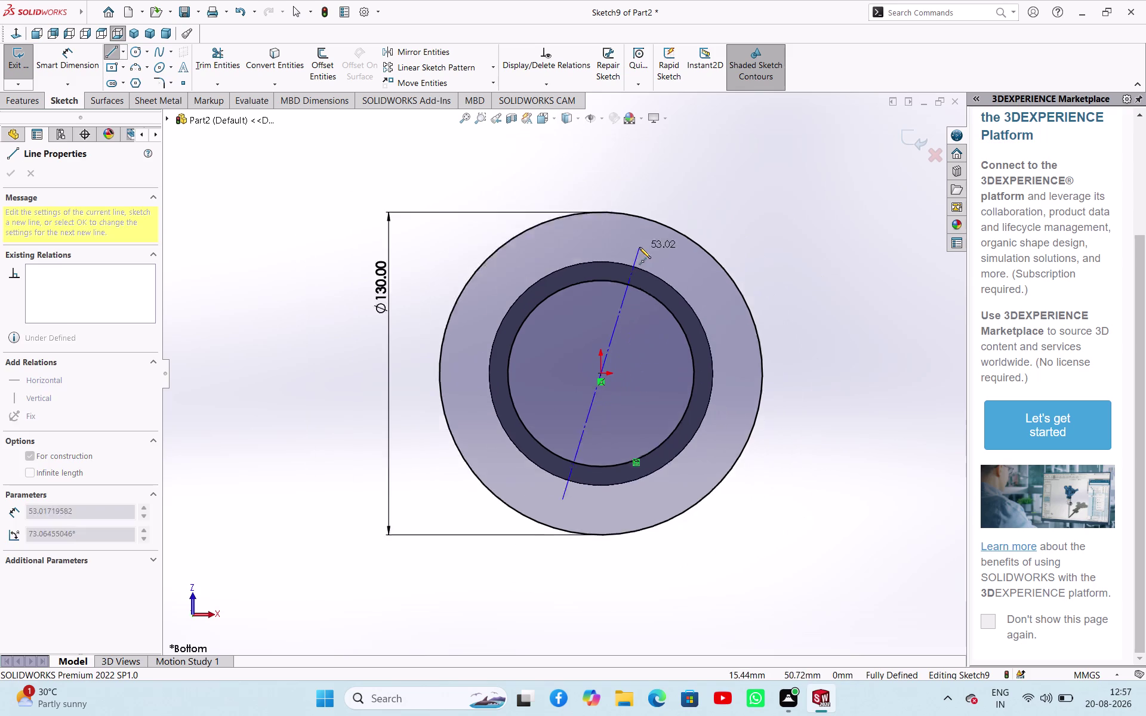
scroll(up, 3)
scroll(up, 3)
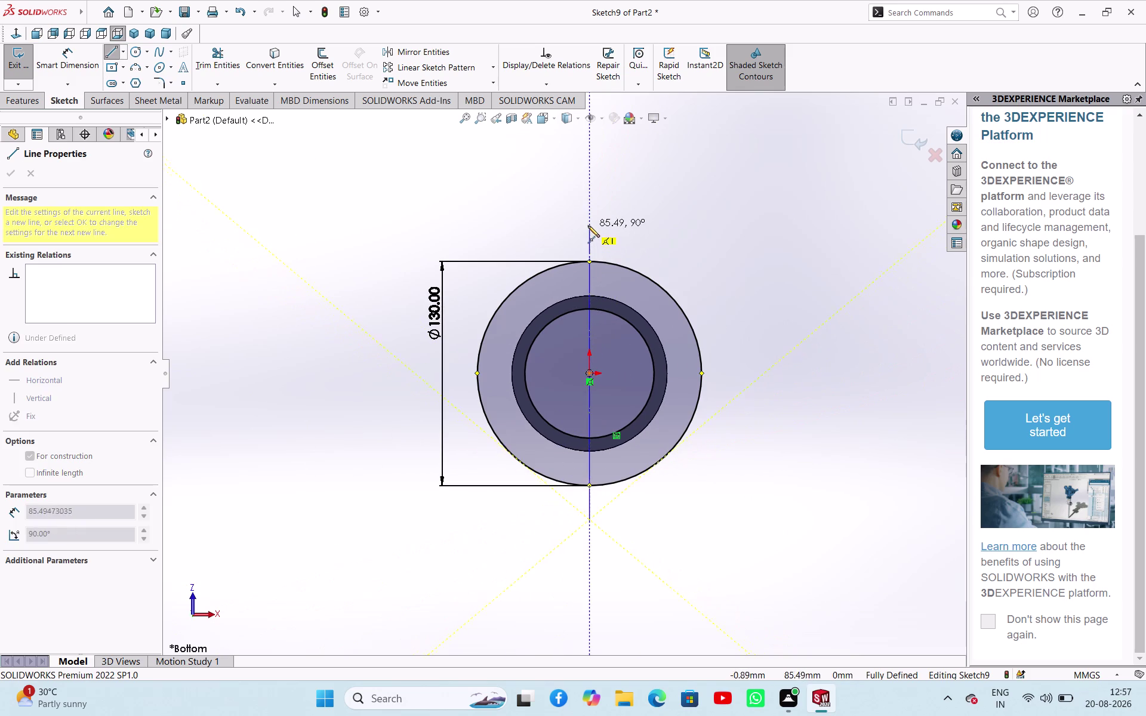
click(587, 225)
right_click(637, 214)
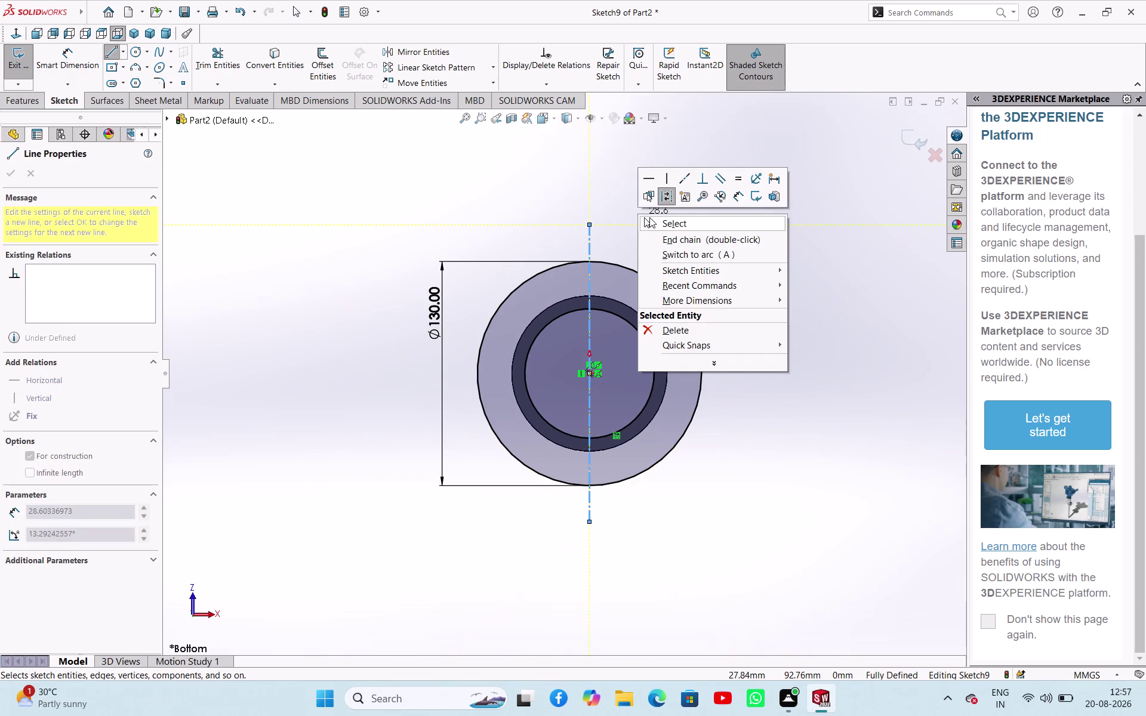
click(650, 218)
scroll(up, 3)
scroll(down, 3)
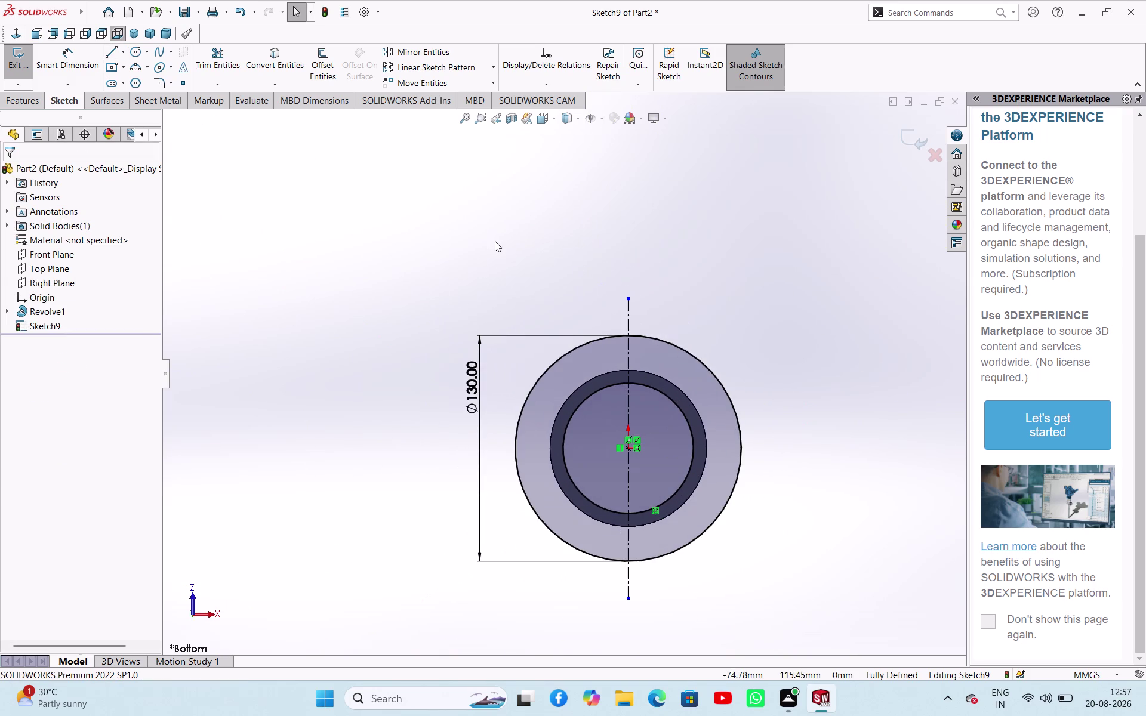
scroll(down, 3)
scroll(up, 3)
scroll(up, 3)
scroll(down, 3)
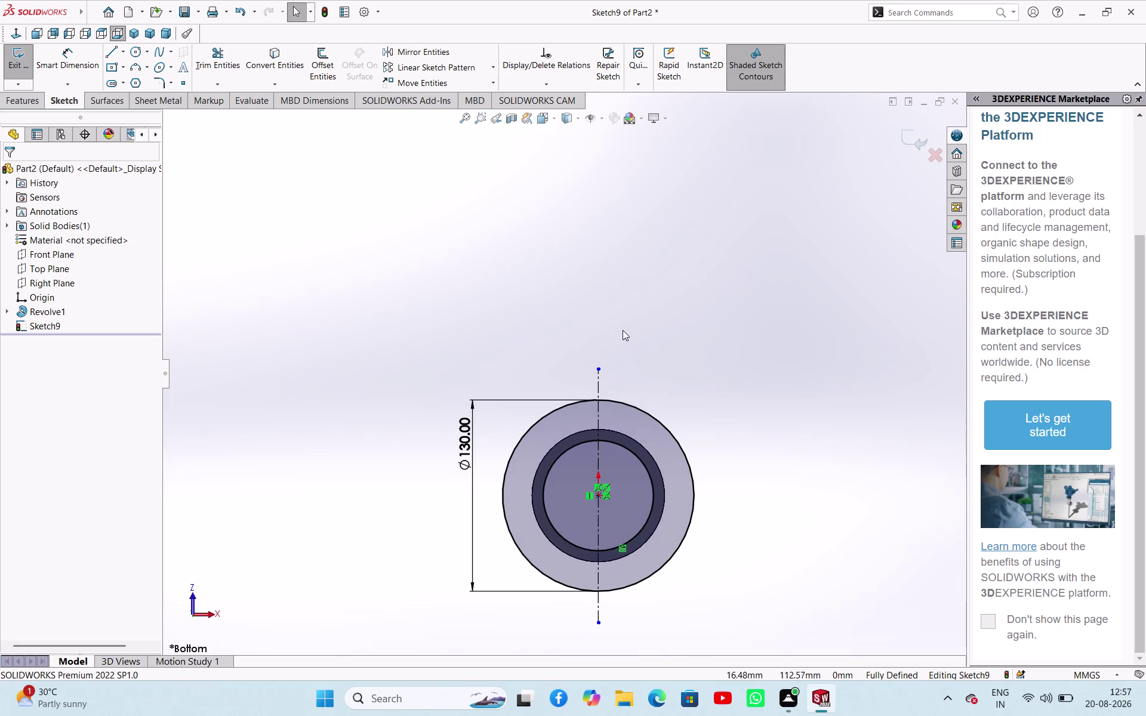
scroll(up, 3)
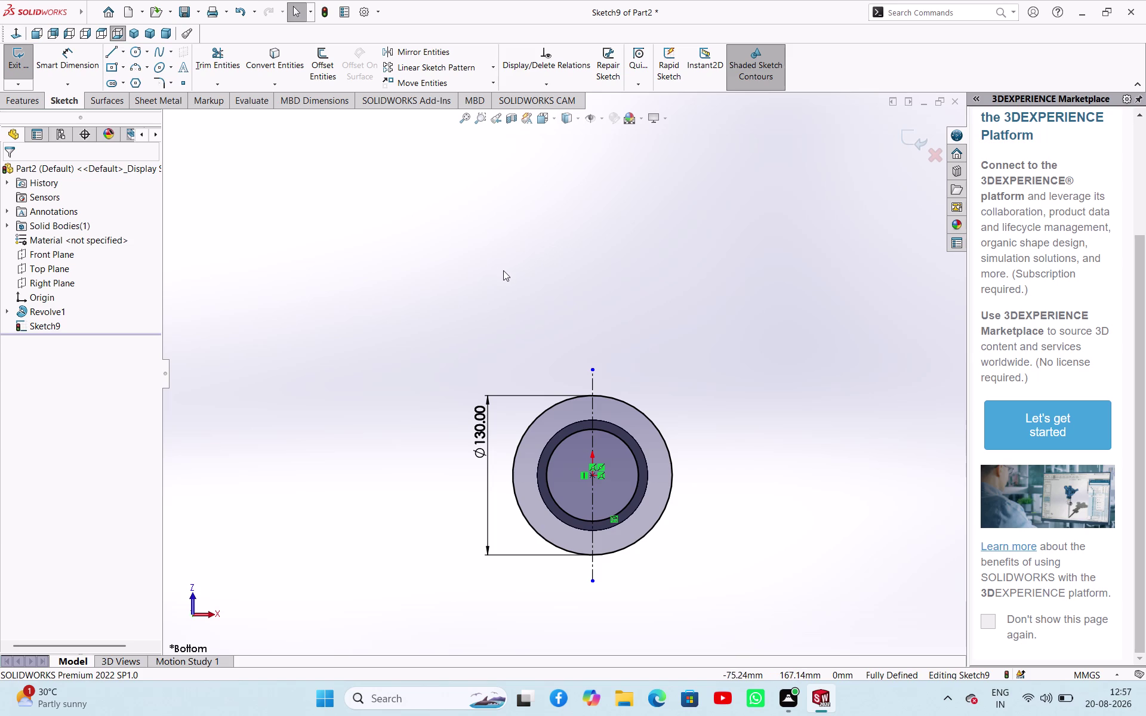
click(134, 51)
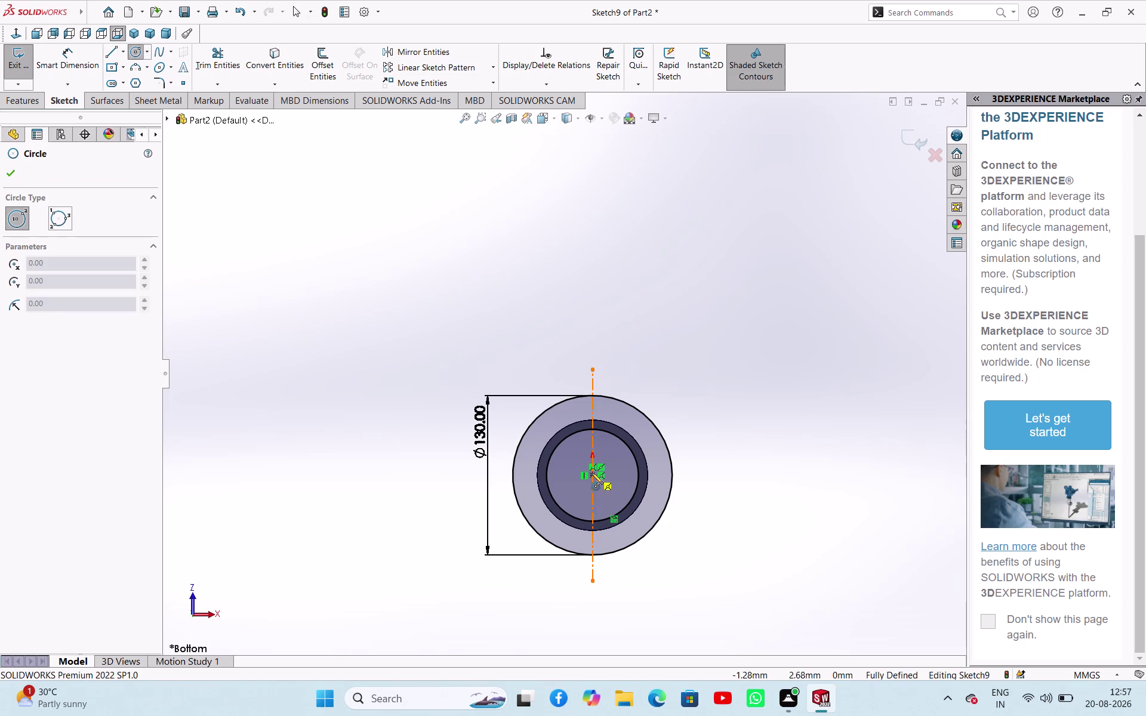
Draw a new circle at the origin and dimension it Ø140.10 mm.
click(591, 476)
click(670, 546)
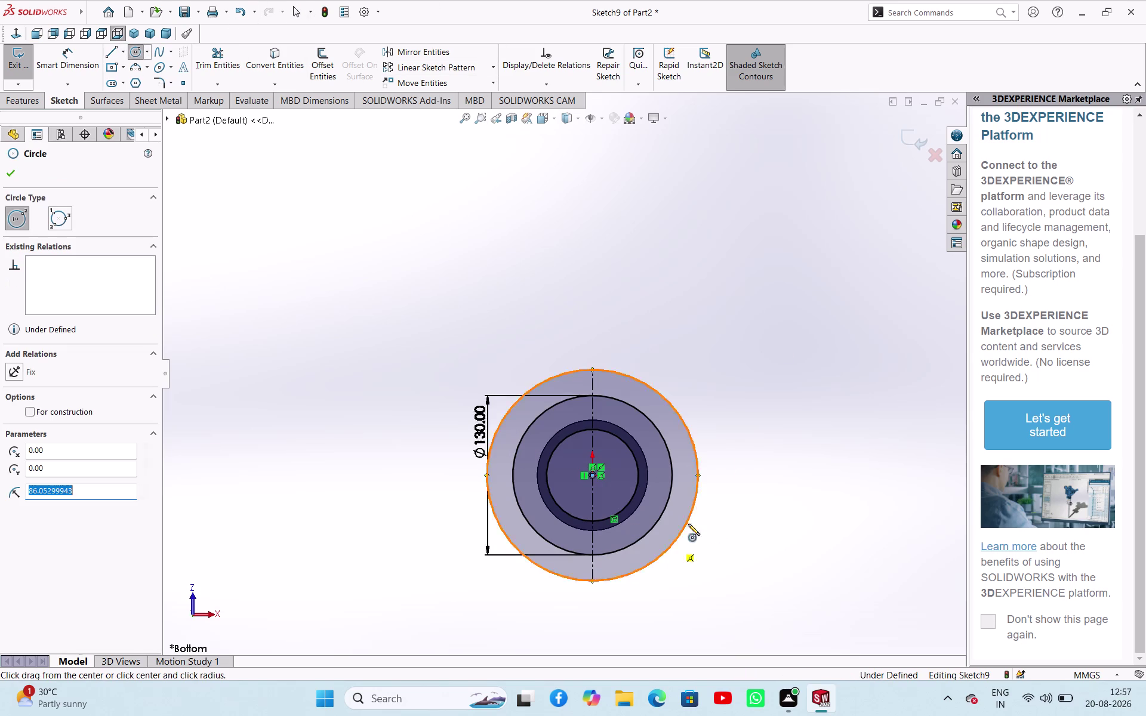
right_click(778, 269)
click(790, 281)
right_drag(784, 297, 790, 212)
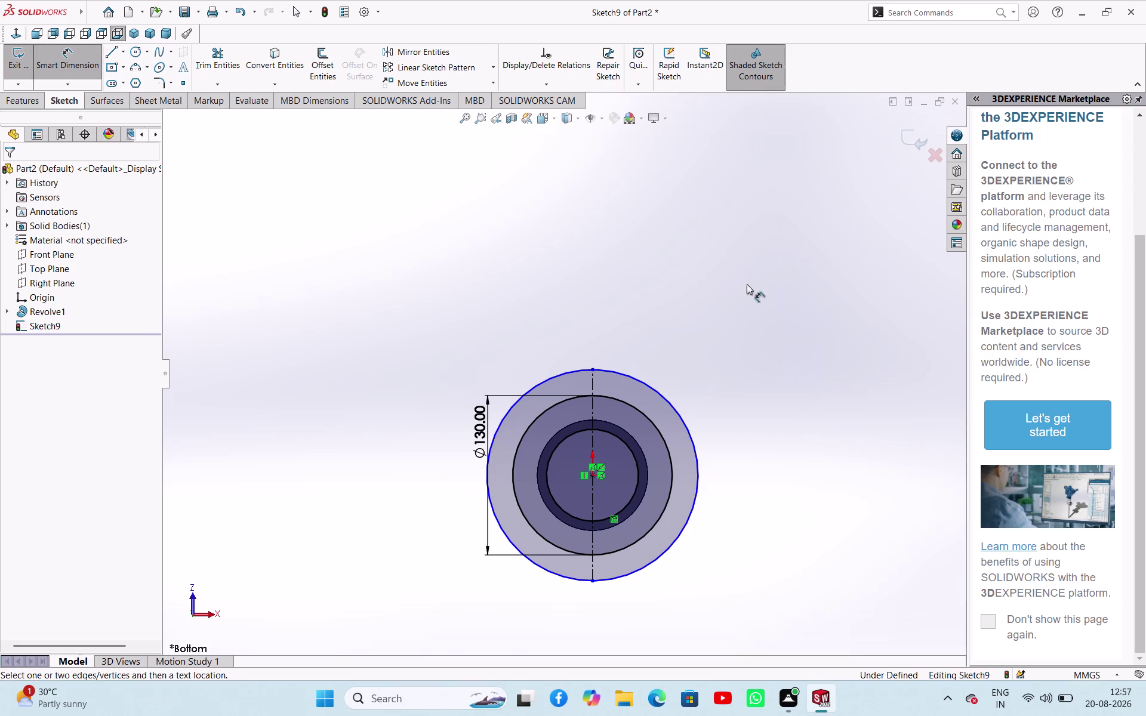
click(674, 413)
click(740, 349)
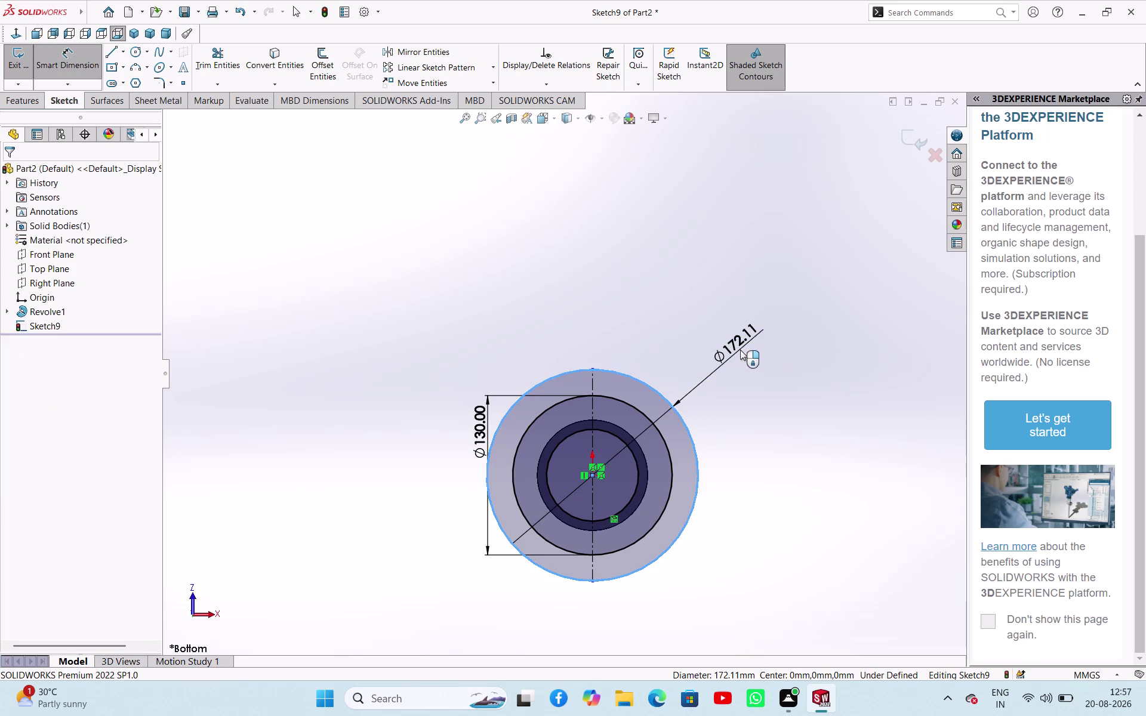
key(1)
text(40)
text(.)
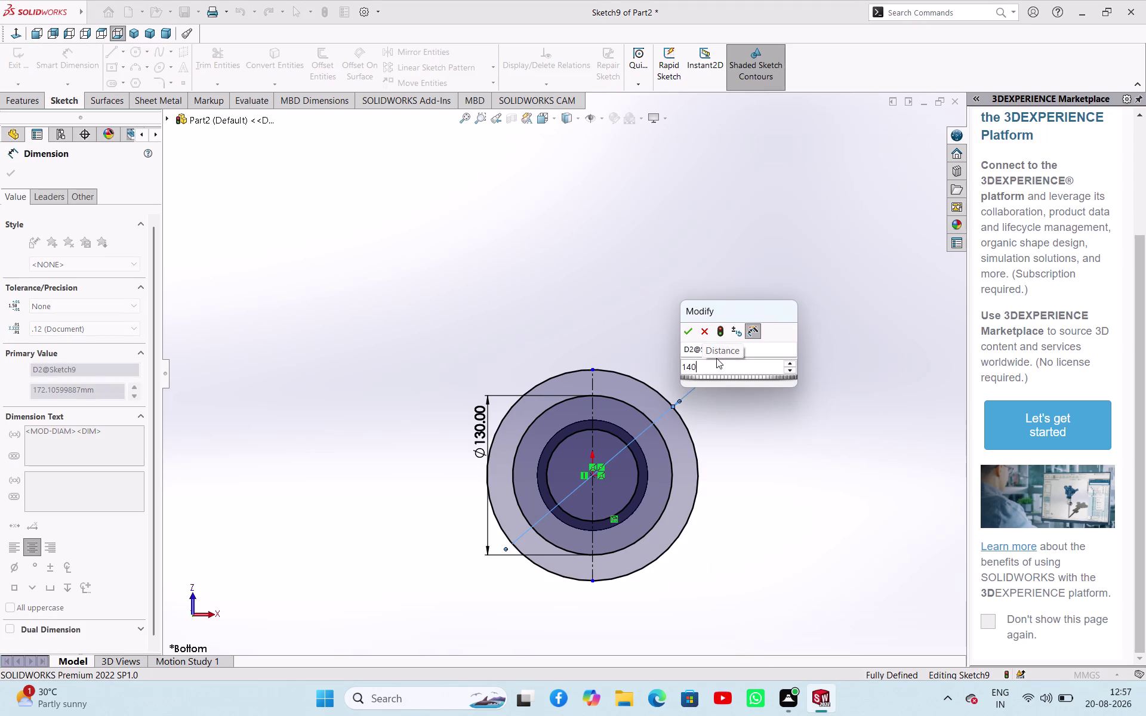
text(1)
key(Return)
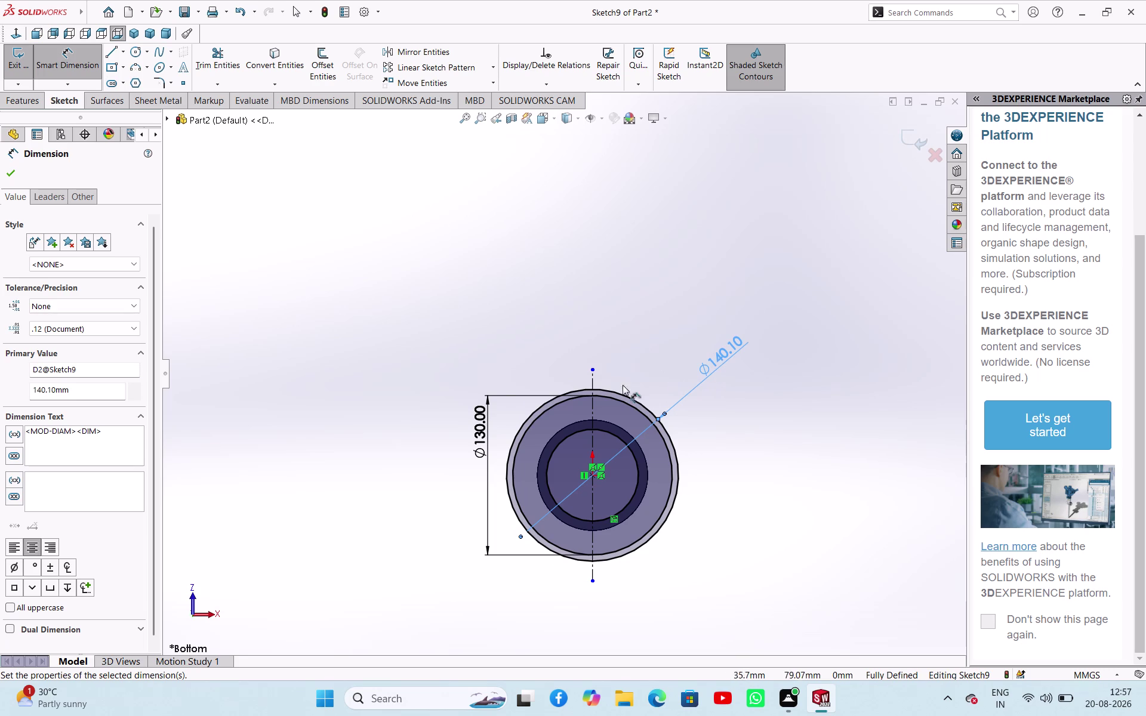
Change the Ø130 mm circle's diameter to 120.10 mm.
double_click(485, 420)
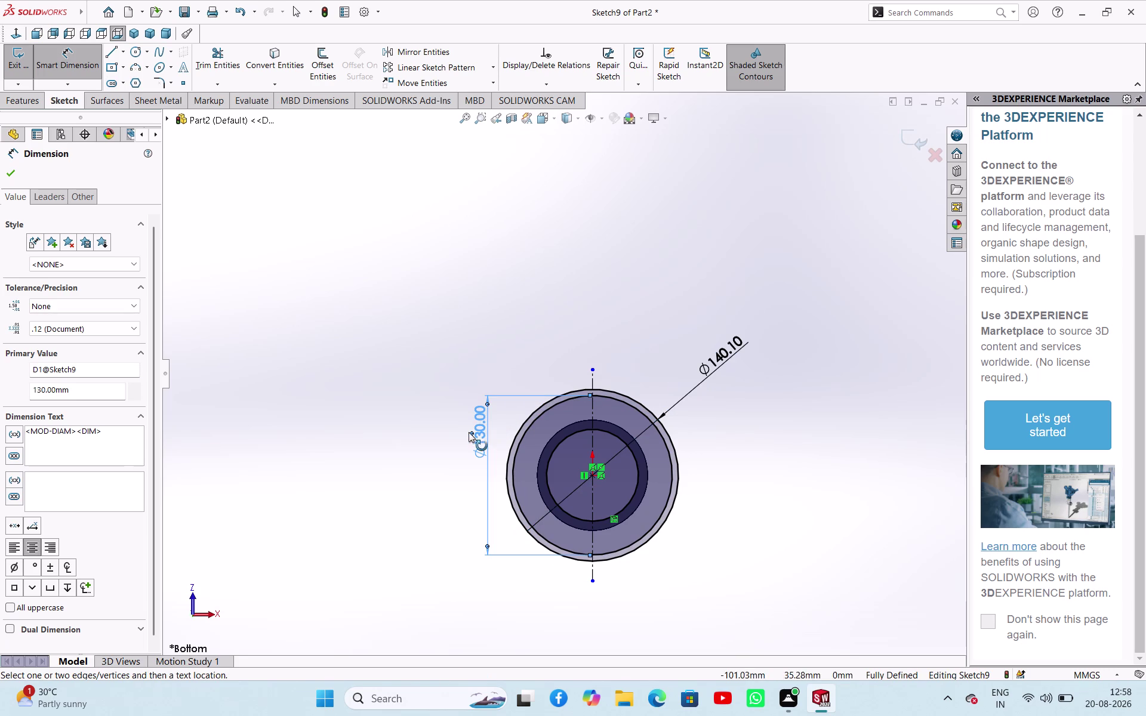
right_click(399, 264)
click(424, 305)
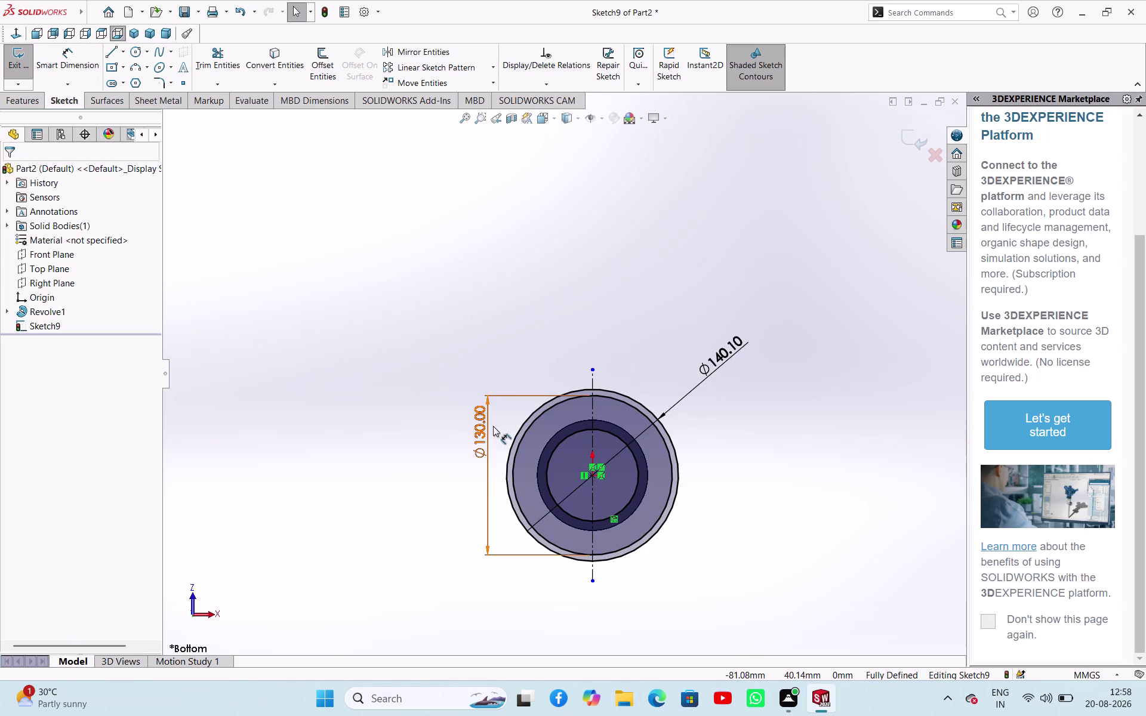
double_click(482, 427)
text(10)
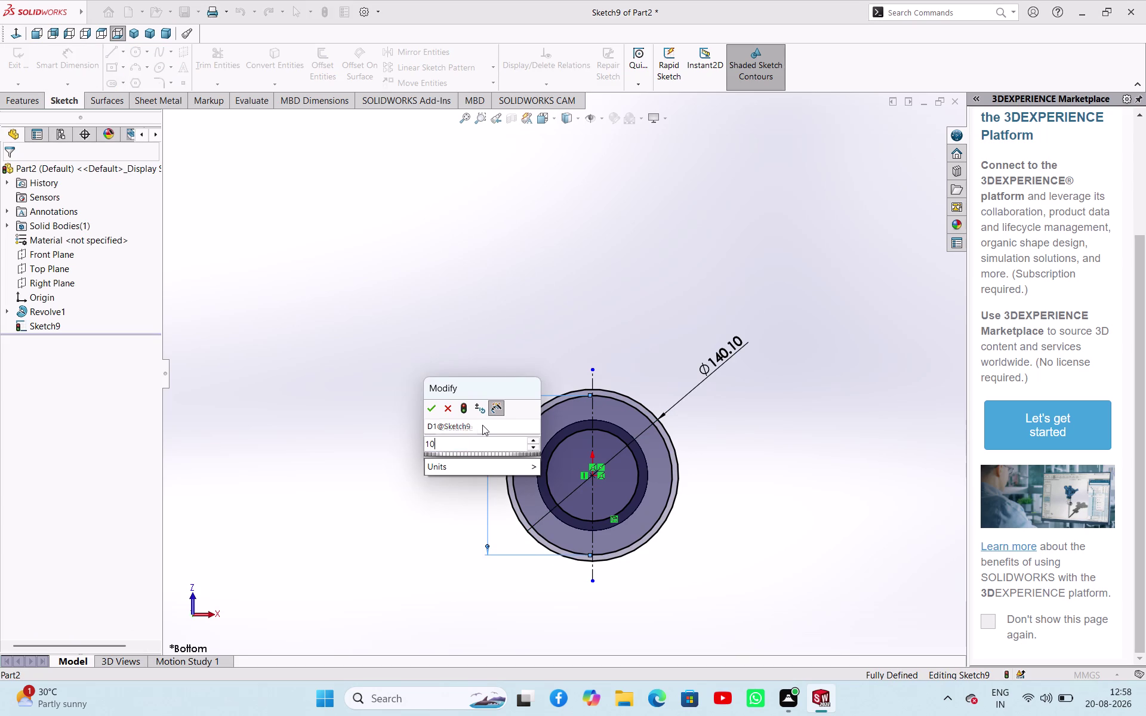
key(BackSpace)
text(20)
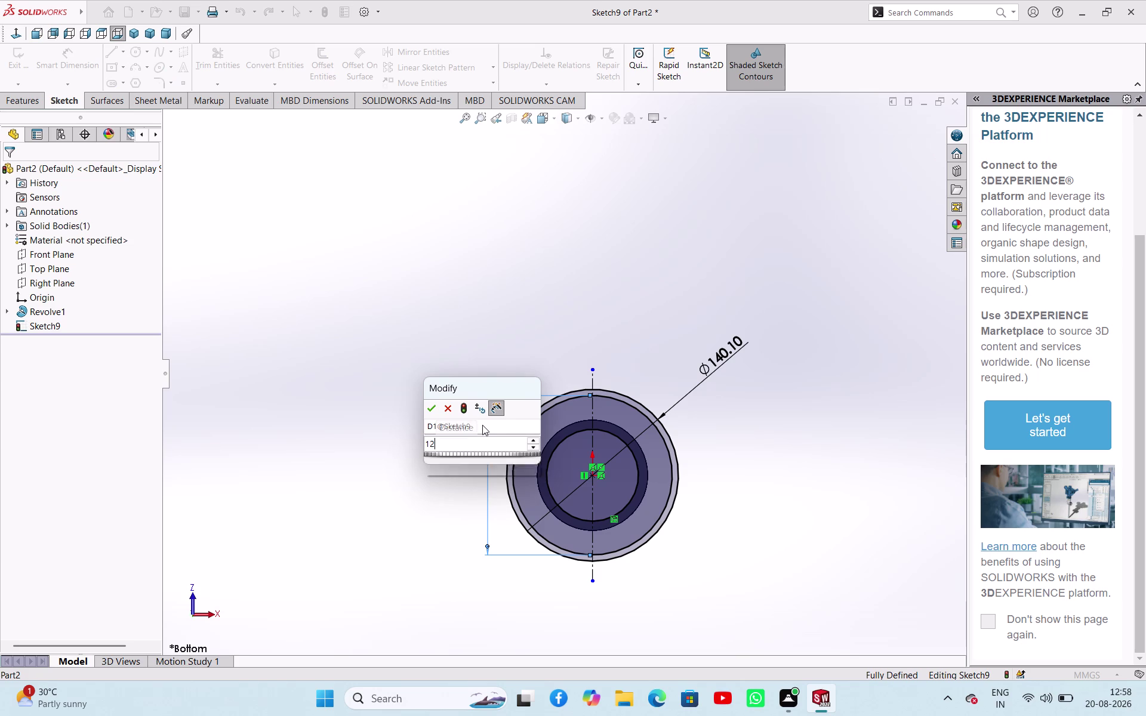
text(.1)
key(Return)
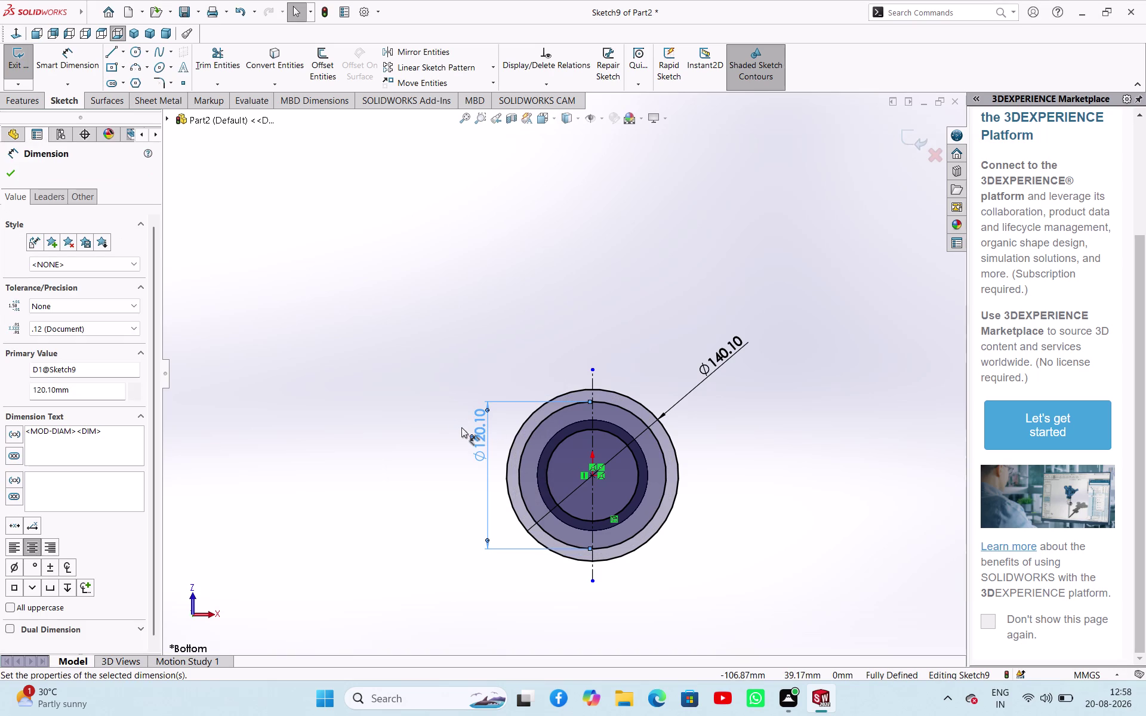
click(12, 171)
click(318, 245)
scroll(down, 3)
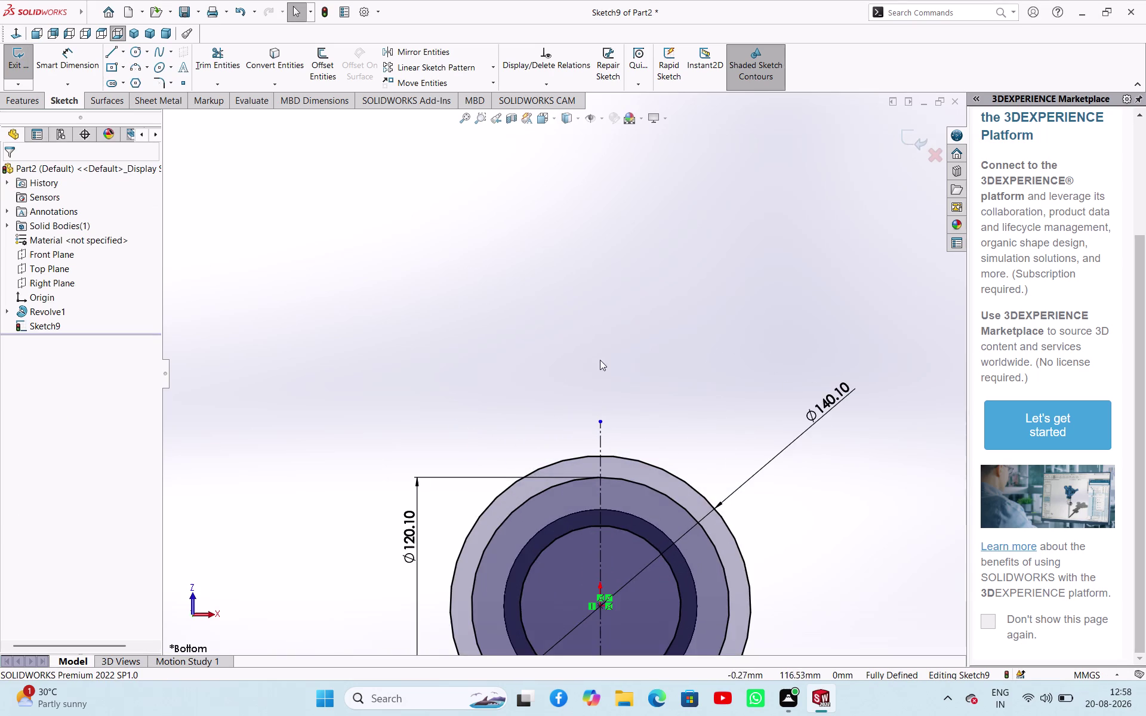
scroll(down, 3)
scroll(up, 3)
scroll(down, 3)
scroll(down, 3)
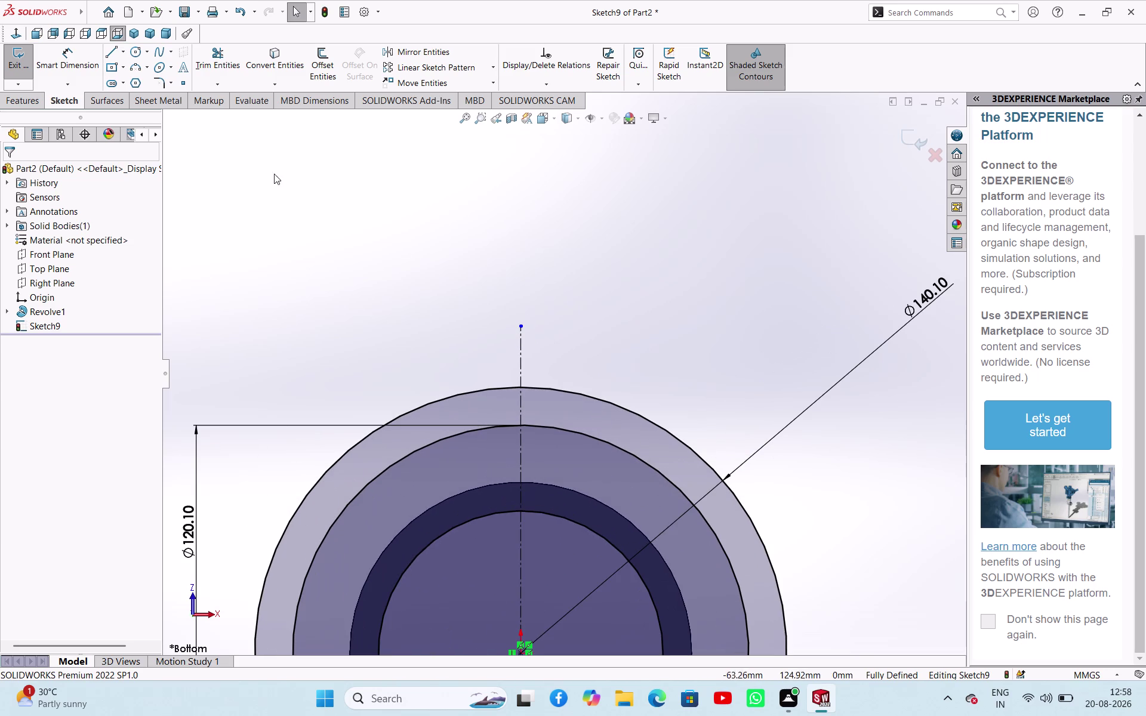
drag(208, 58, 214, 55)
drag(488, 349, 495, 348)
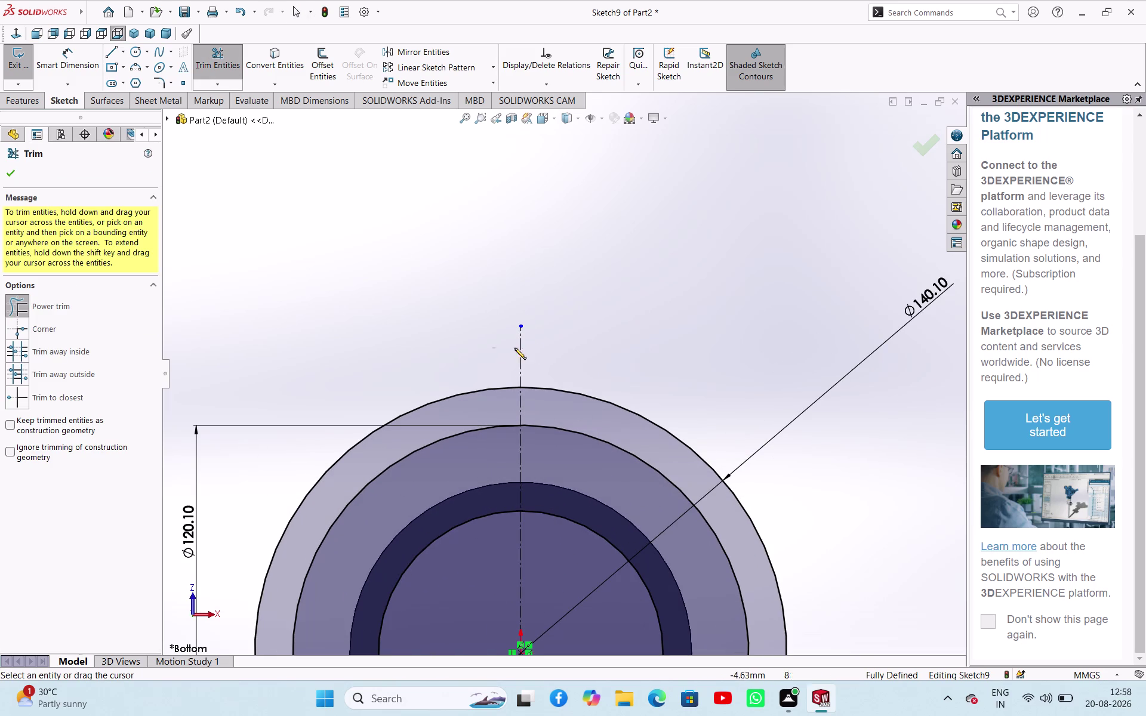
drag(496, 348, 555, 354)
scroll(up, 3)
scroll(down, 3)
scroll(down, 3)
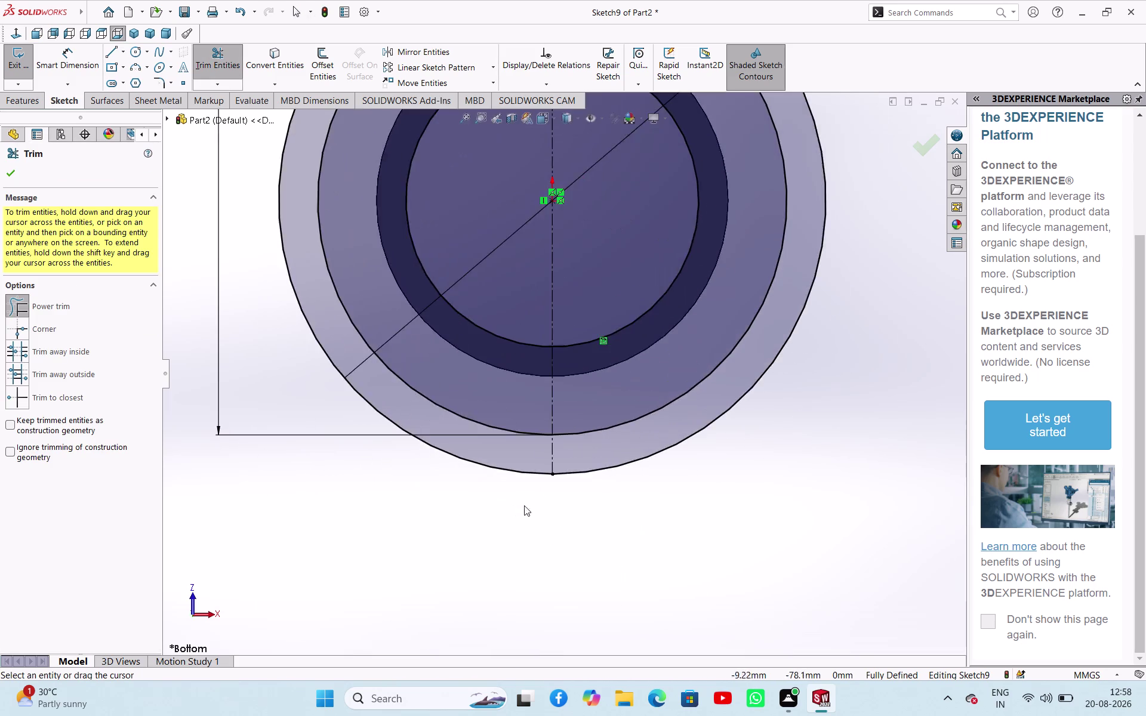
scroll(down, 3)
scroll(down, 3)
right_click(533, 468)
click(565, 505)
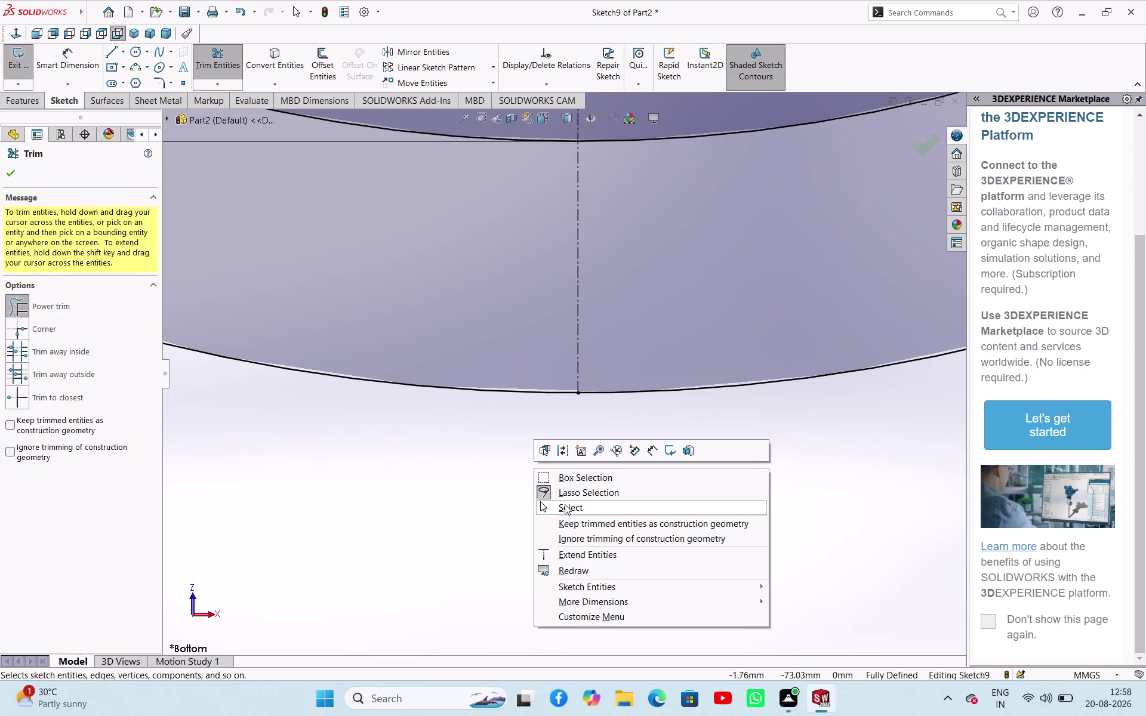
drag(579, 396, 576, 439)
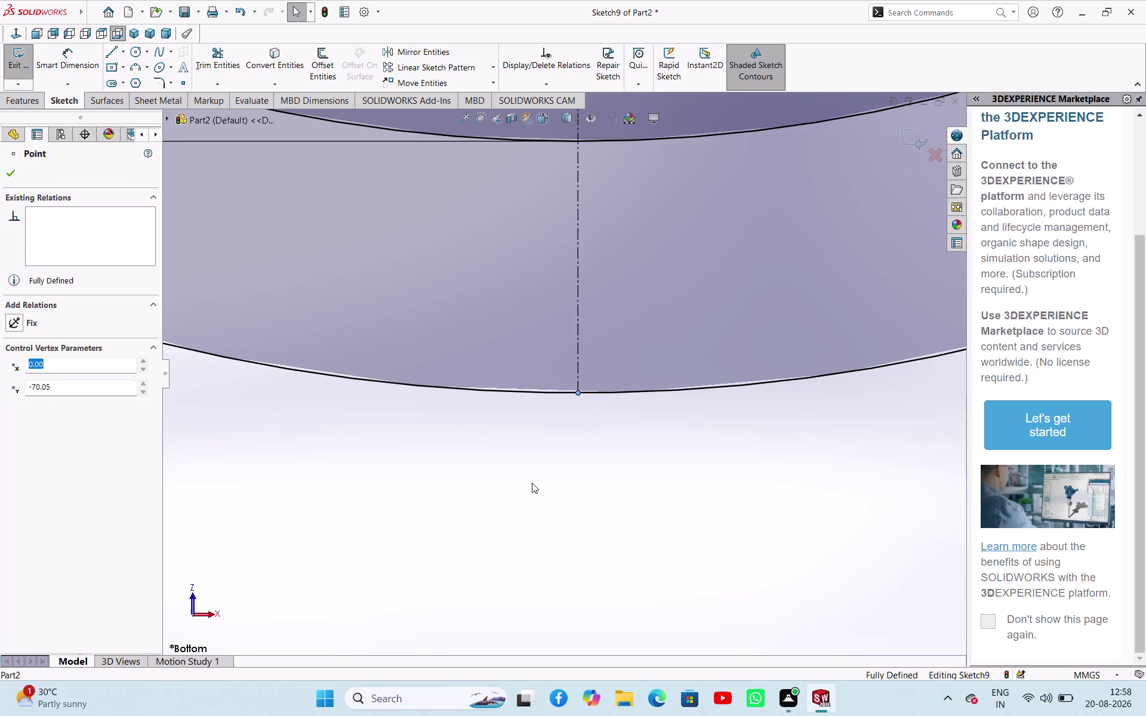
click(532, 483)
scroll(up, 3)
scroll(up, 3)
scroll(down, 3)
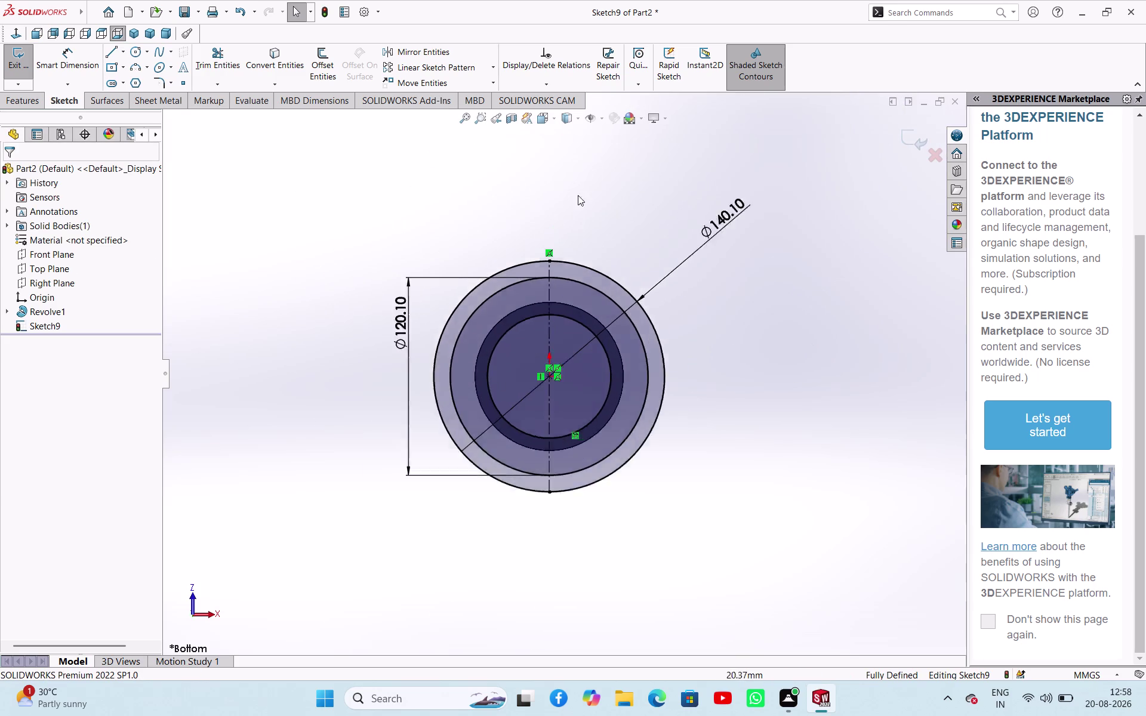
scroll(down, 3)
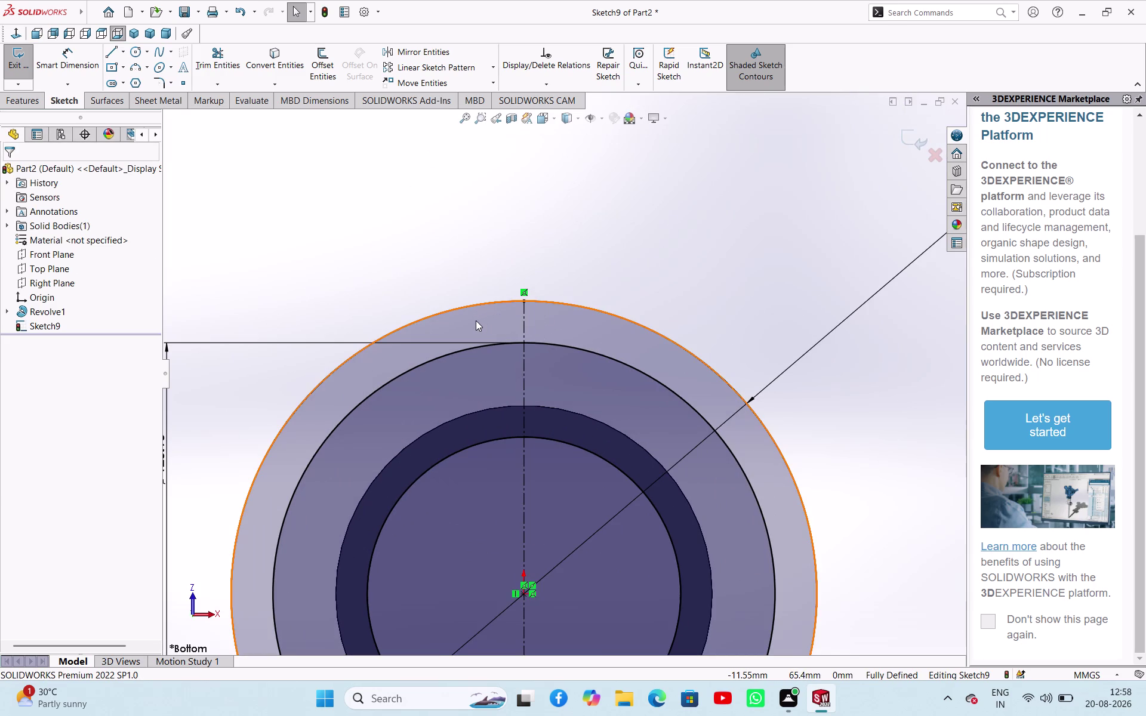
click(138, 58)
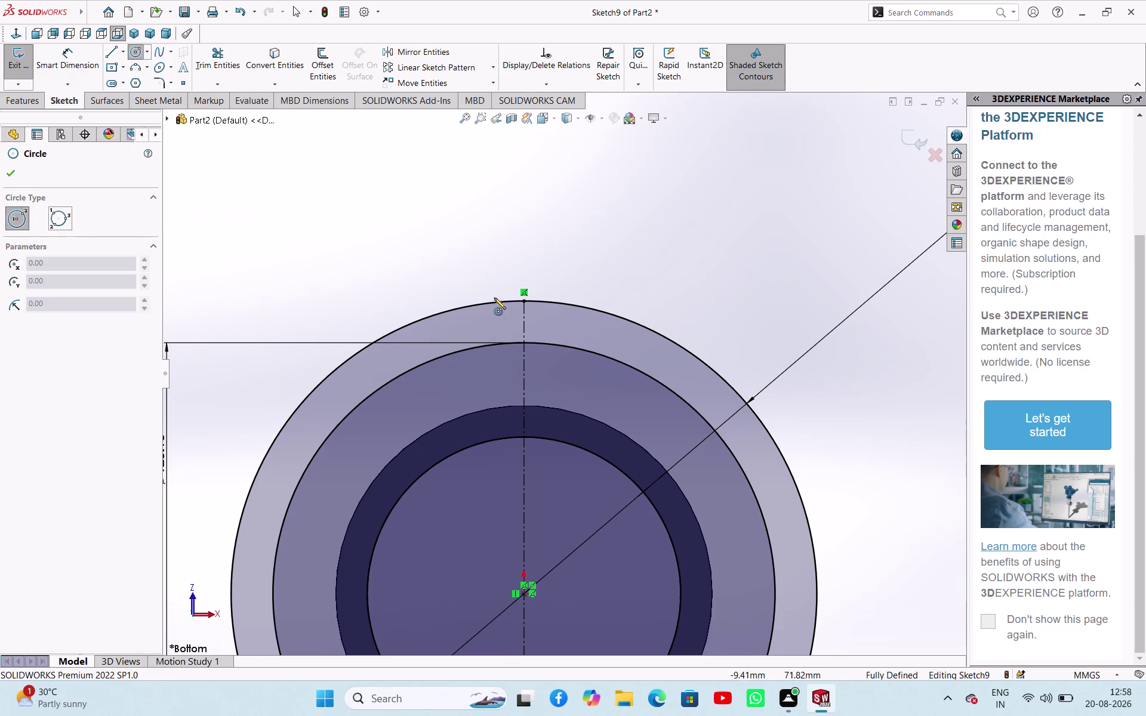
Draw a small circle centred on the outer circle's top point.
drag(525, 303, 524, 309)
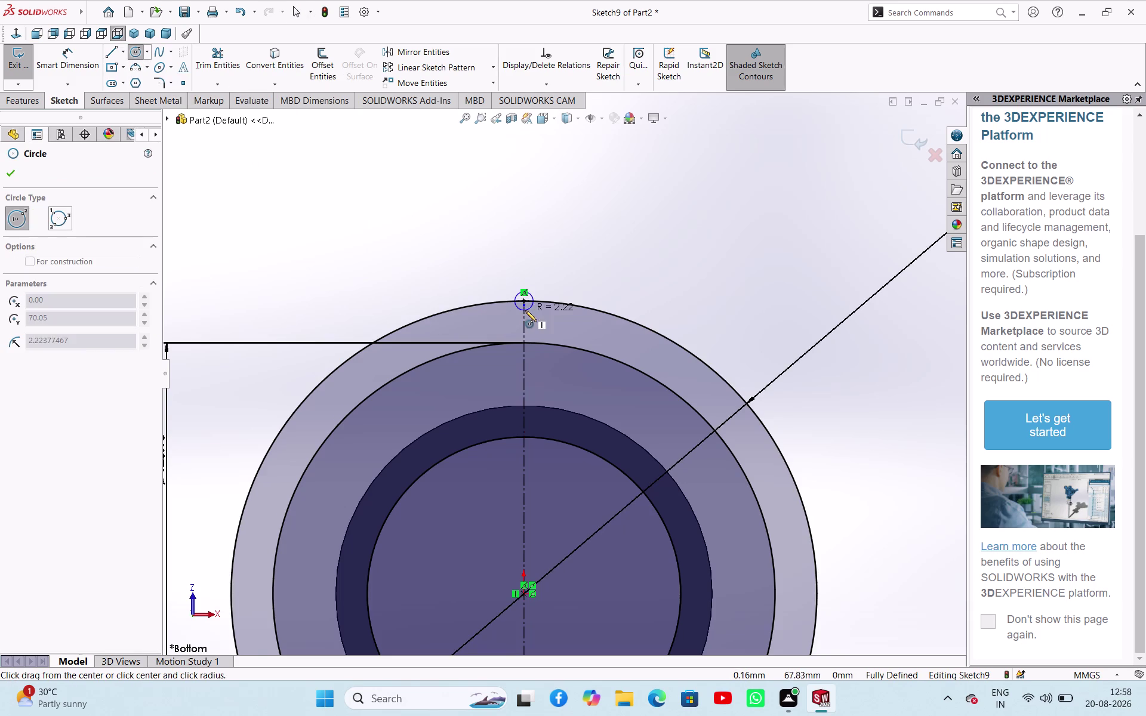
click(533, 318)
right_click(562, 236)
click(580, 241)
right_drag(581, 253, 582, 210)
right_click(582, 205)
Dimension the small circle Ø15 mm and start a concentric circle at its centre.
right_drag(546, 234, 552, 173)
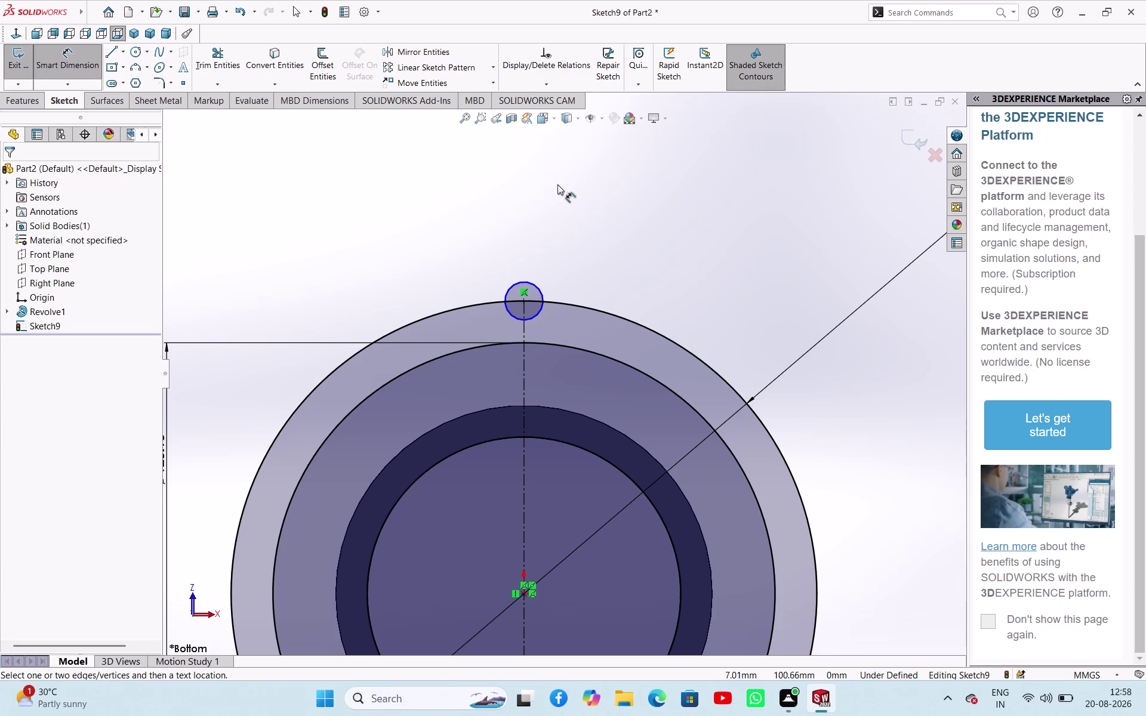
click(539, 287)
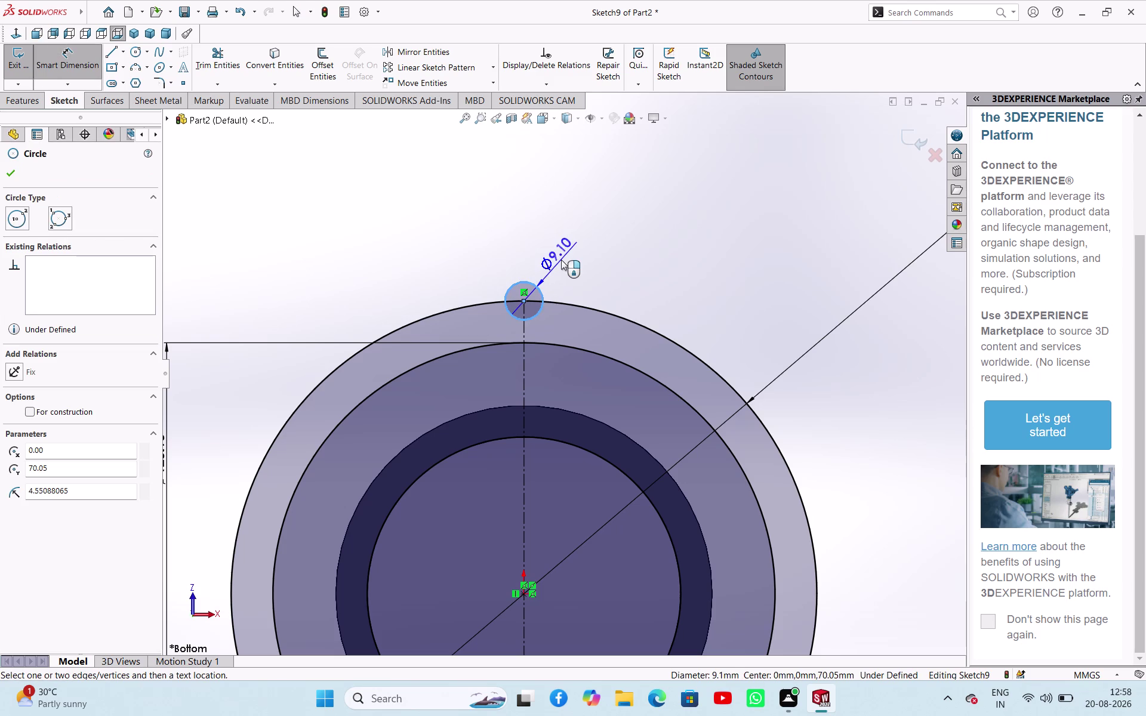
click(561, 259)
key(1)
key(5)
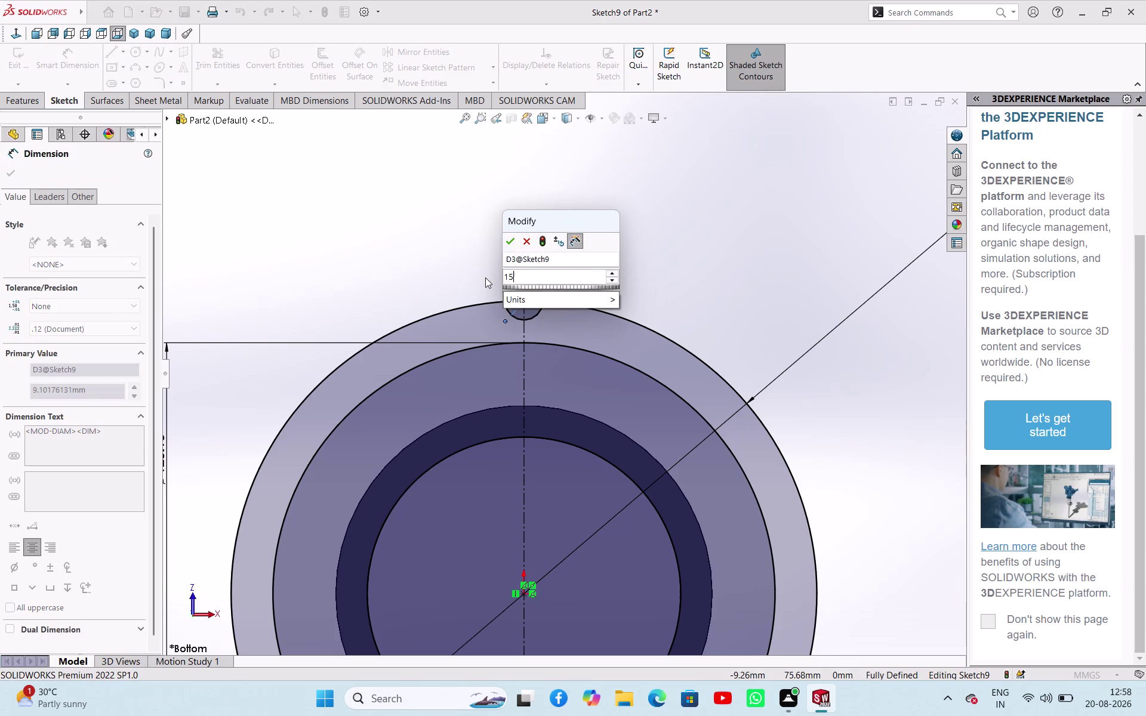
key(Return)
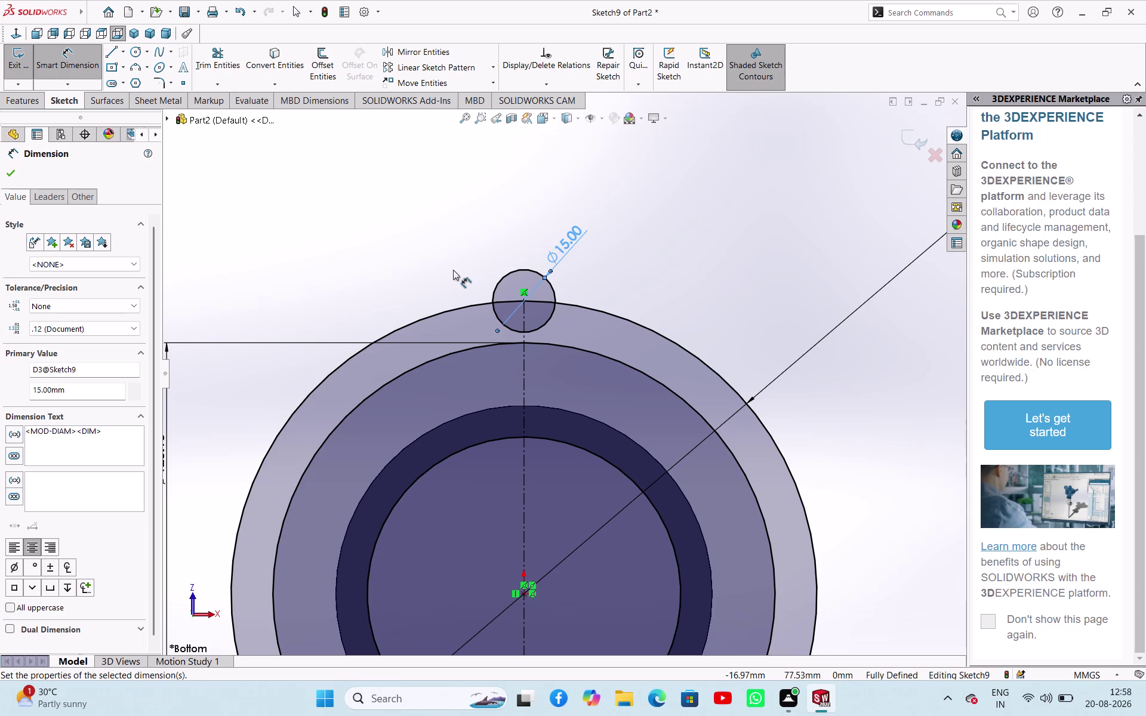
click(131, 50)
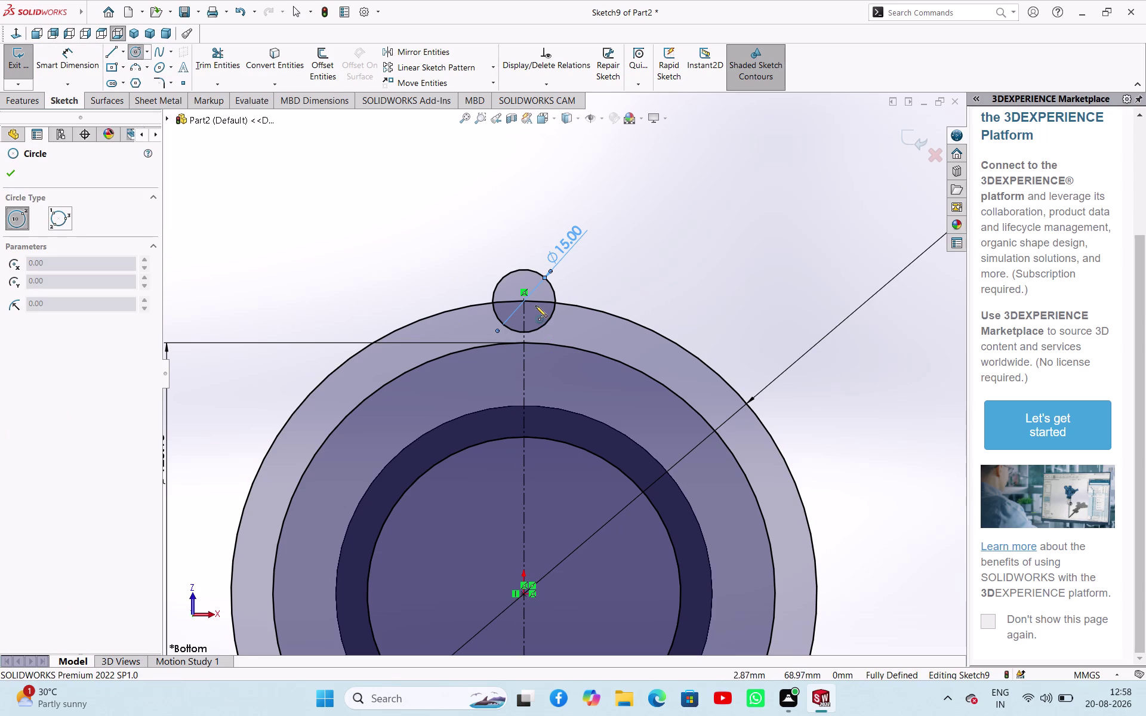
click(526, 302)
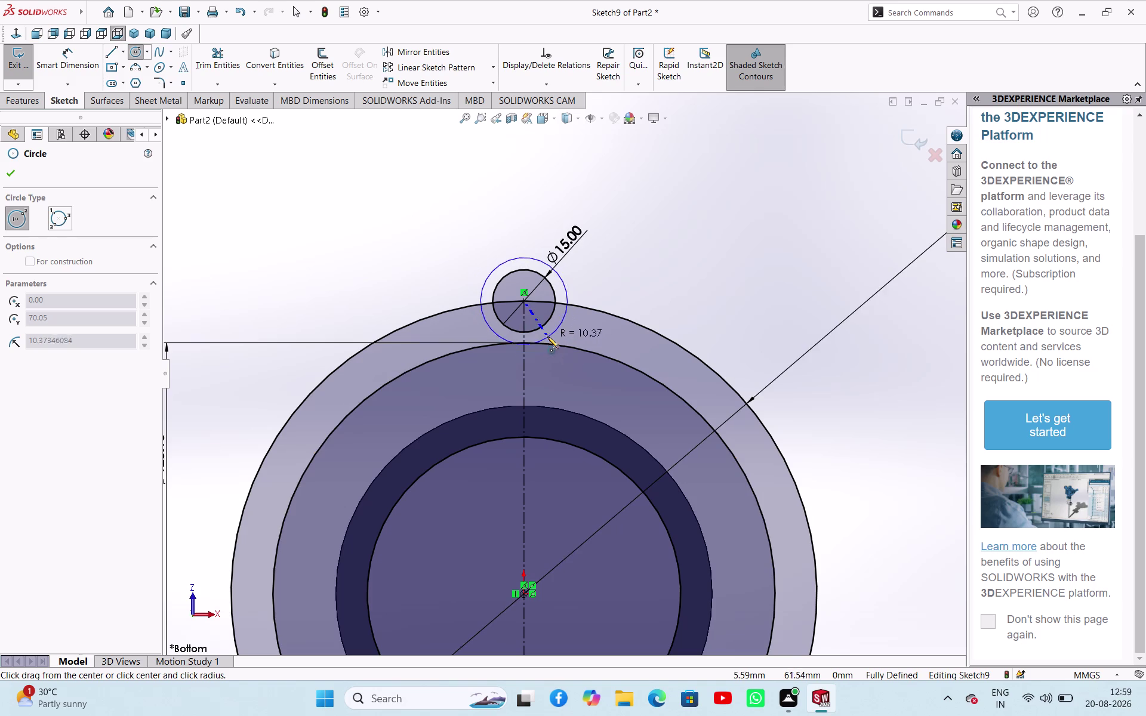
Finish drawing the larger circle concentric with the Ø15 hole.
click(547, 333)
right_click(649, 247)
click(663, 253)
right_drag(666, 261, 685, 195)
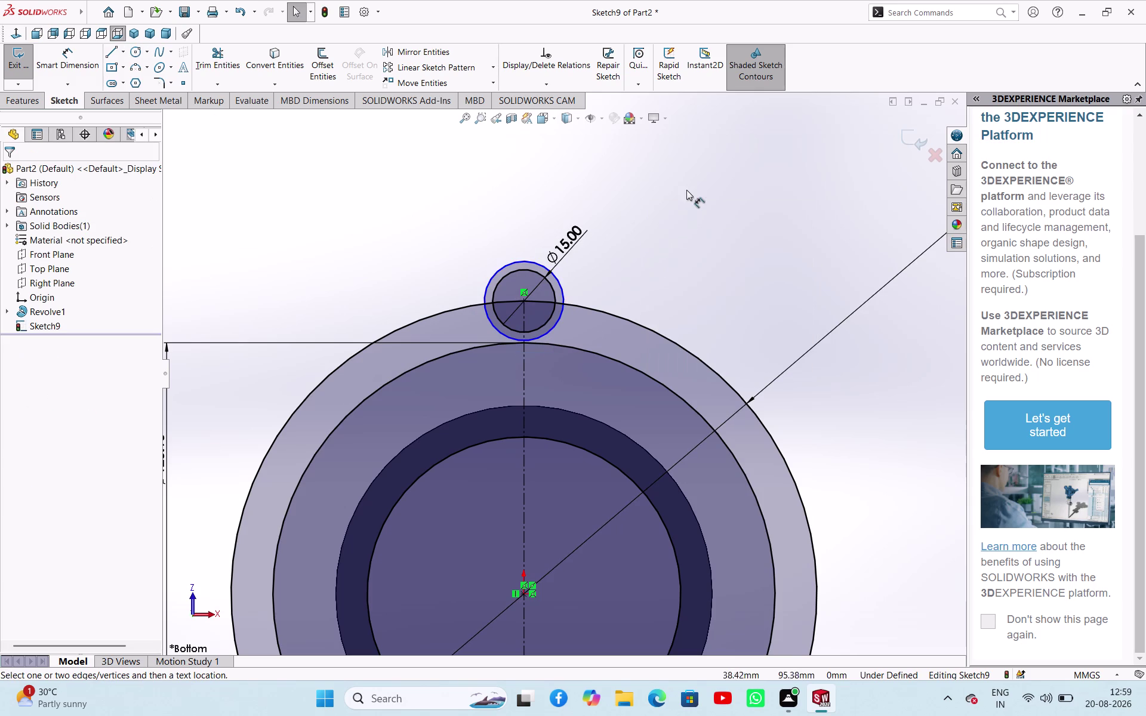
right_drag(684, 196, 687, 186)
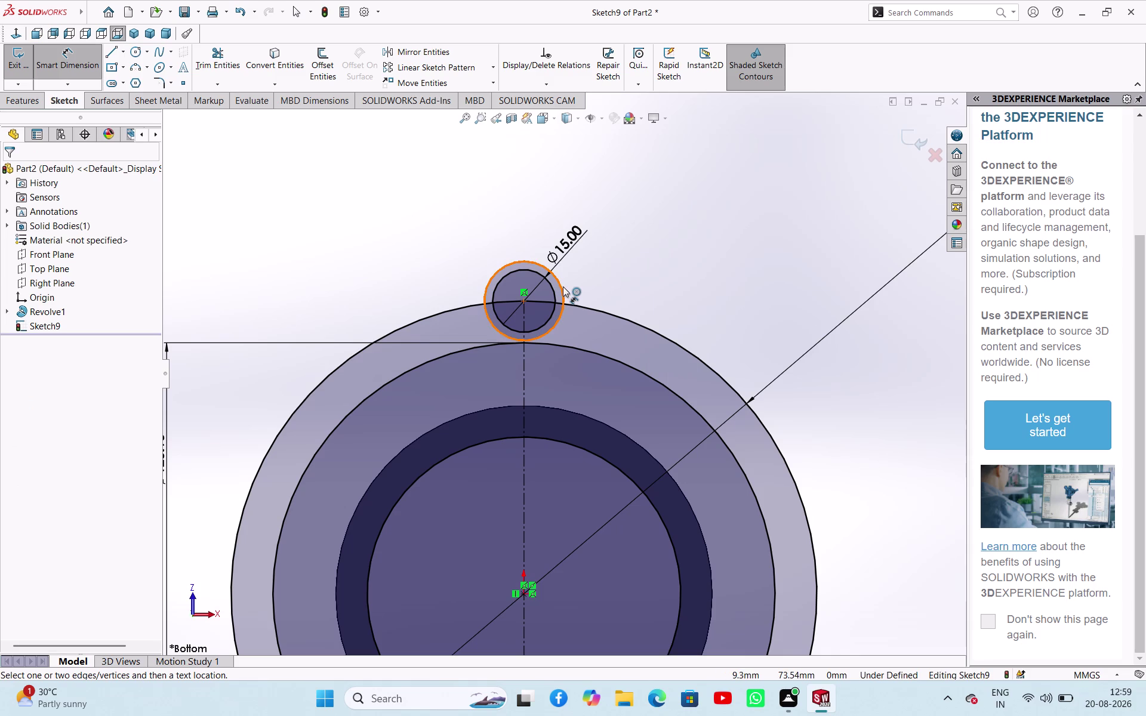
Dimension the concentric boss circle to a 32 mm diameter.
click(562, 287)
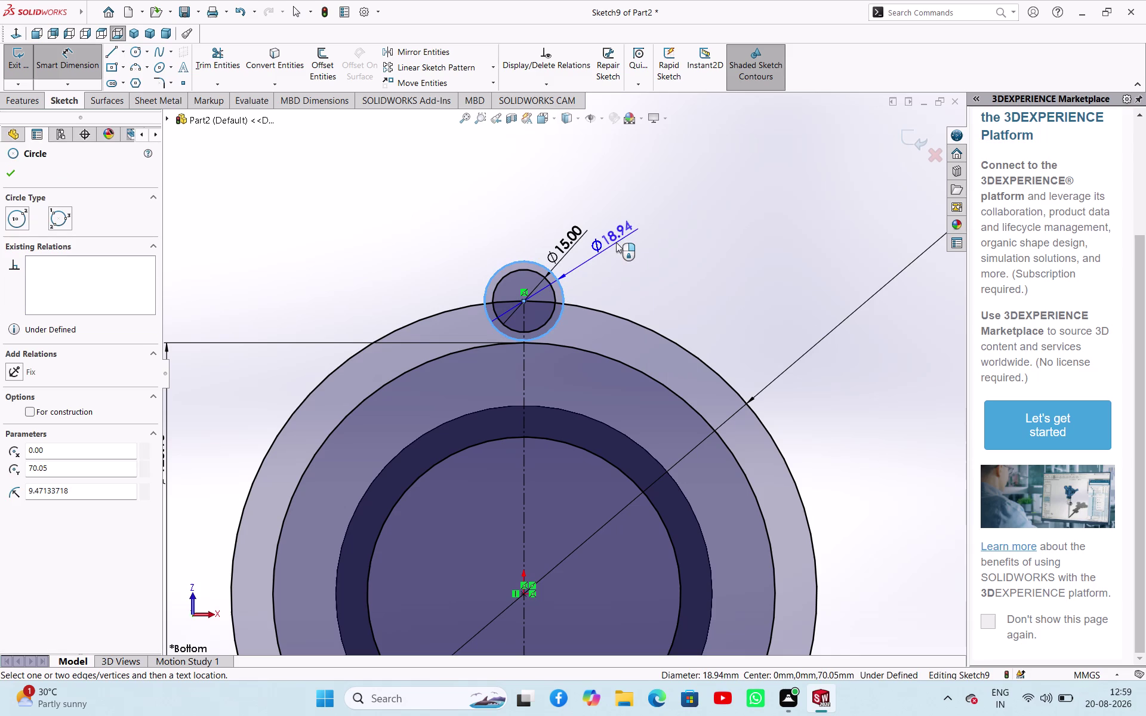
click(617, 241)
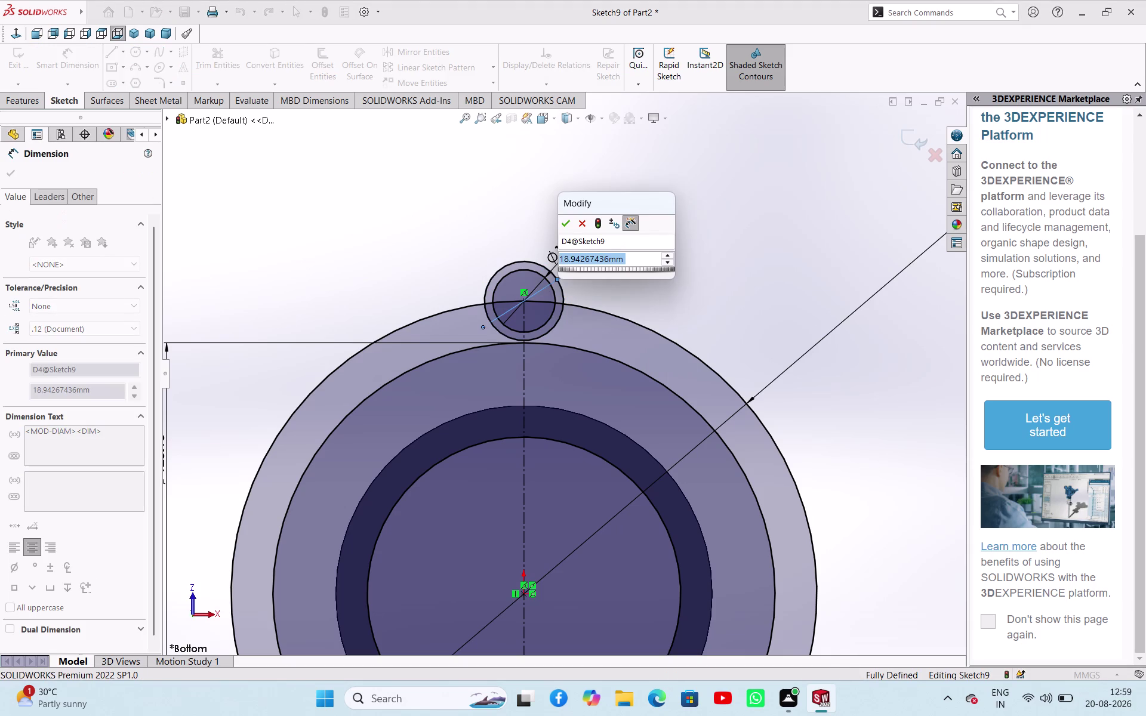
text(32)
key(Return)
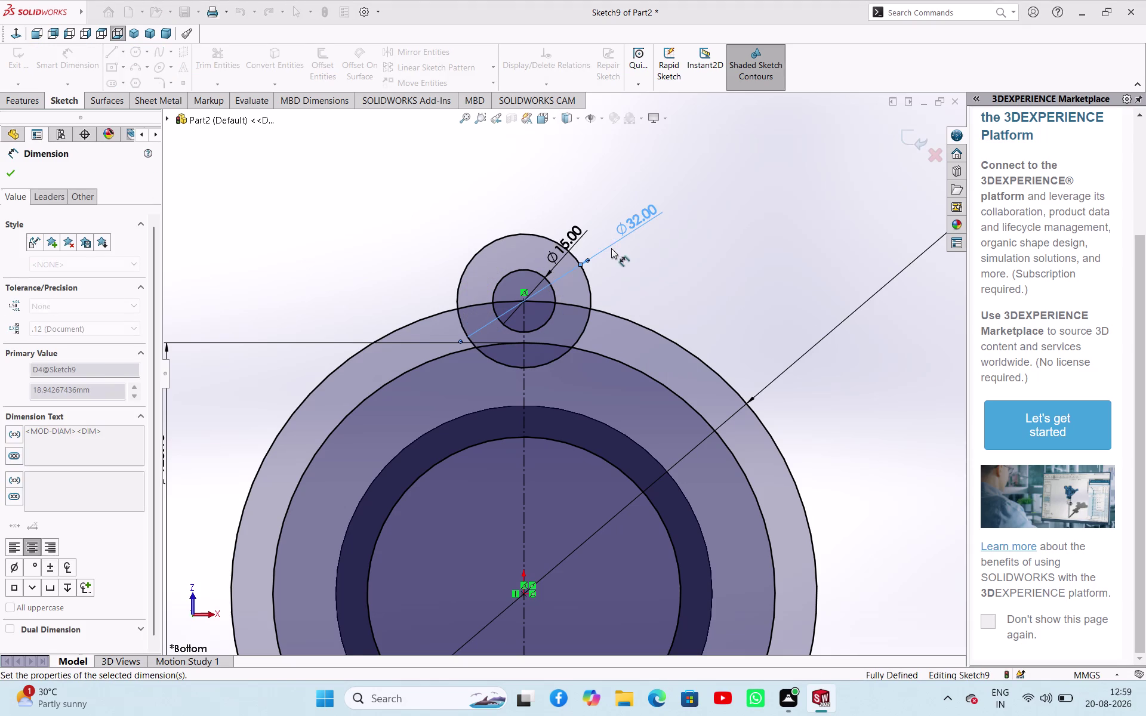
scroll(down, 3)
scroll(up, 3)
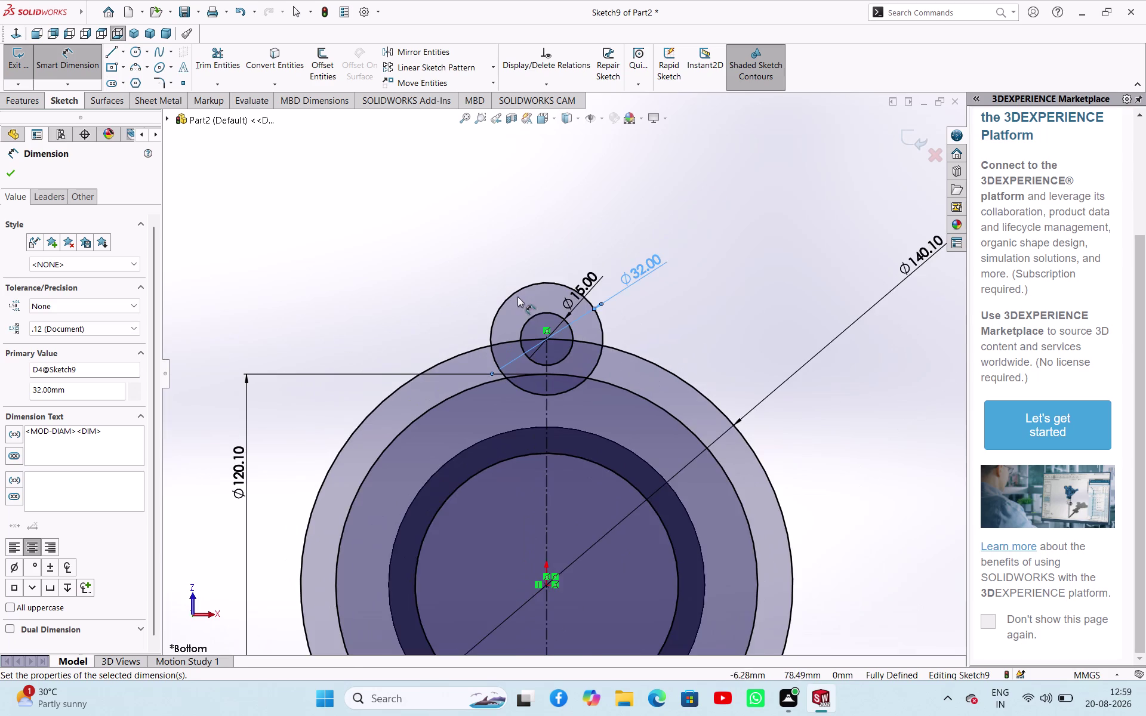
scroll(up, 3)
scroll(down, 3)
scroll(up, 3)
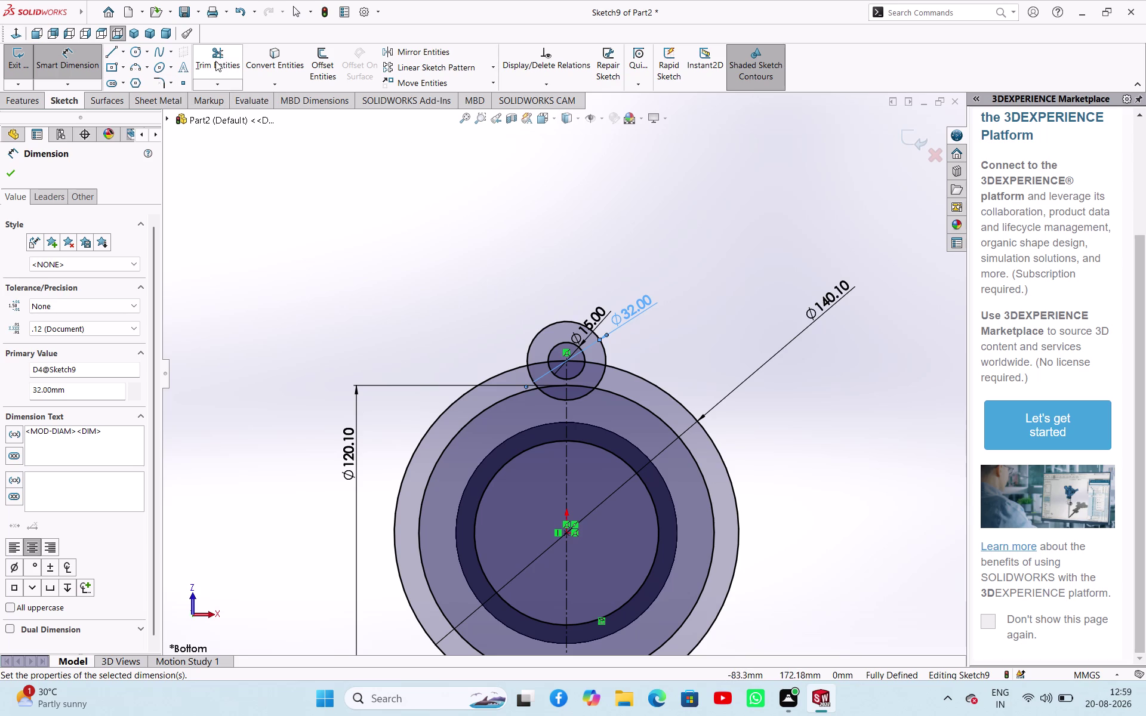
click(135, 66)
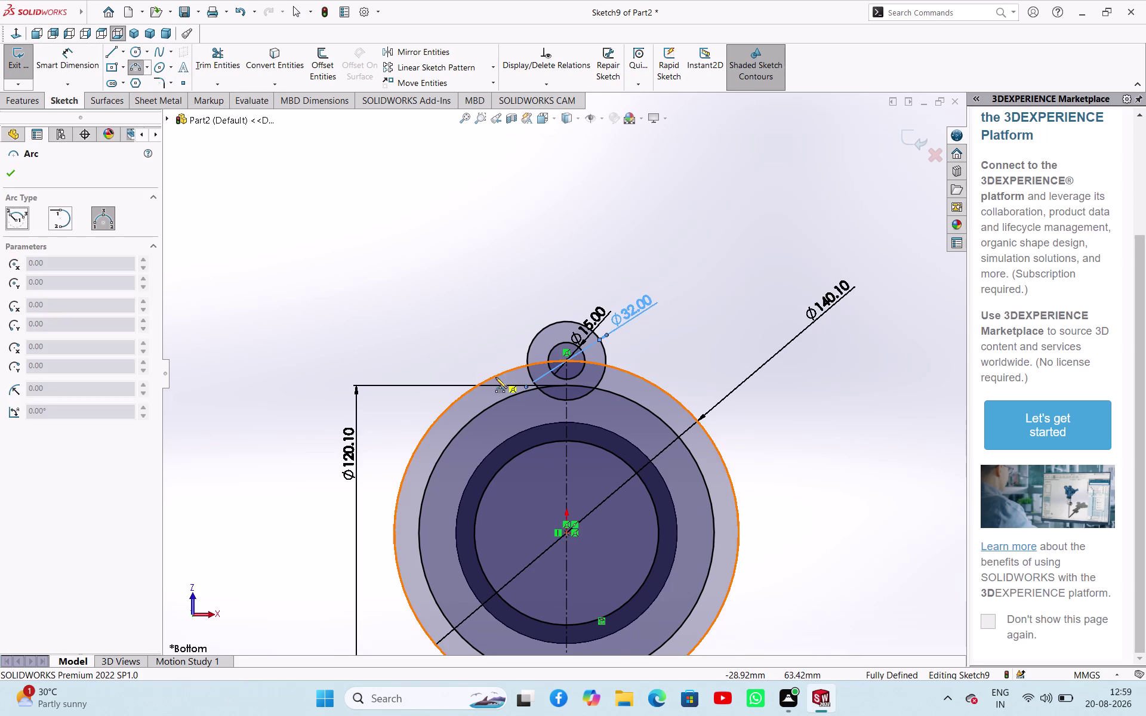
Draw the left three-point arc between the body circle and Ø32 boss.
click(496, 378)
click(529, 345)
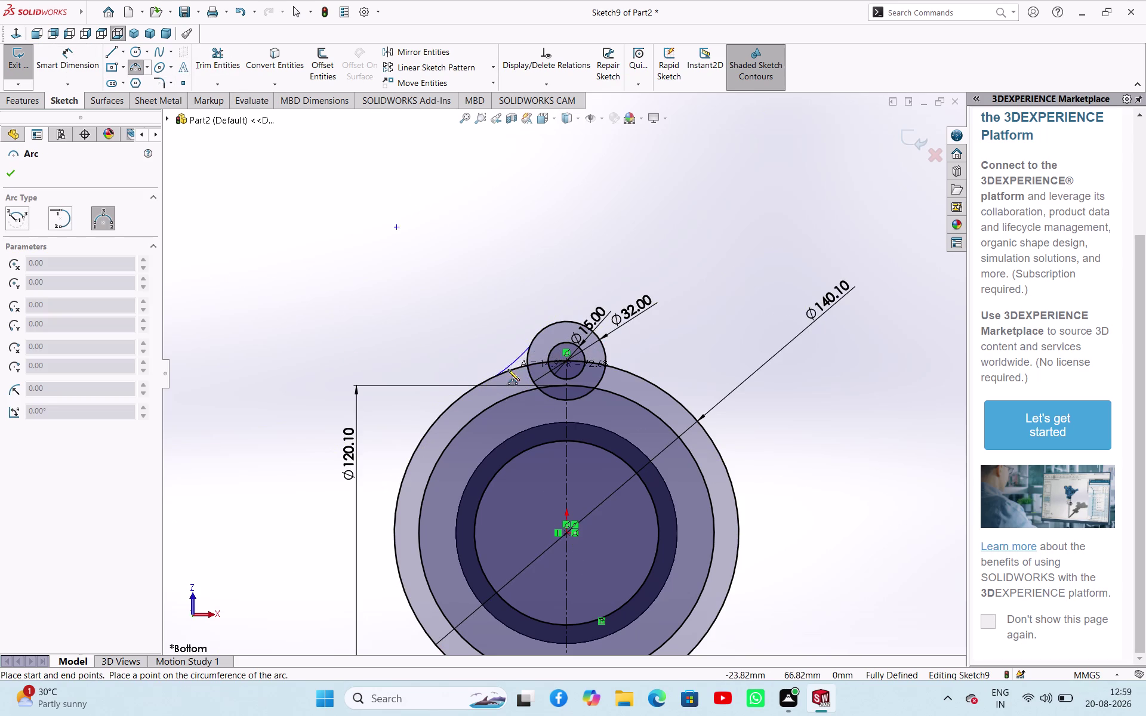
click(512, 377)
right_click(465, 278)
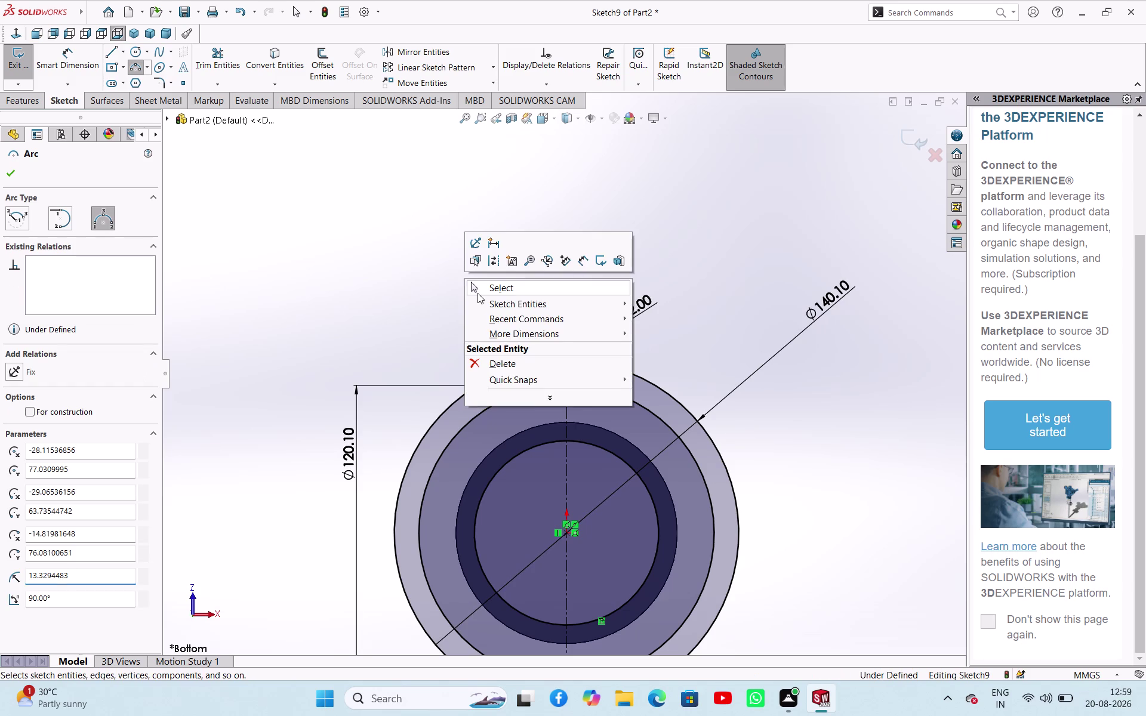
click(477, 293)
scroll(down, 3)
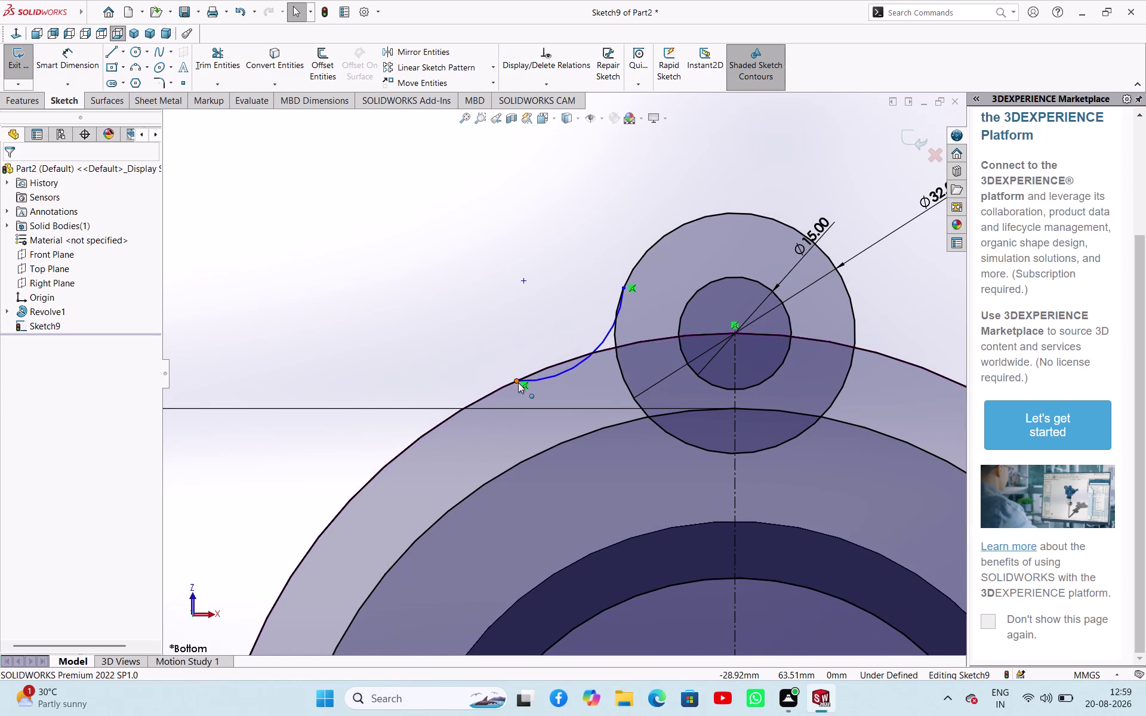
Make the left arc tangent to the body outline and the Ø32 boss circle.
click(541, 380)
click(503, 385)
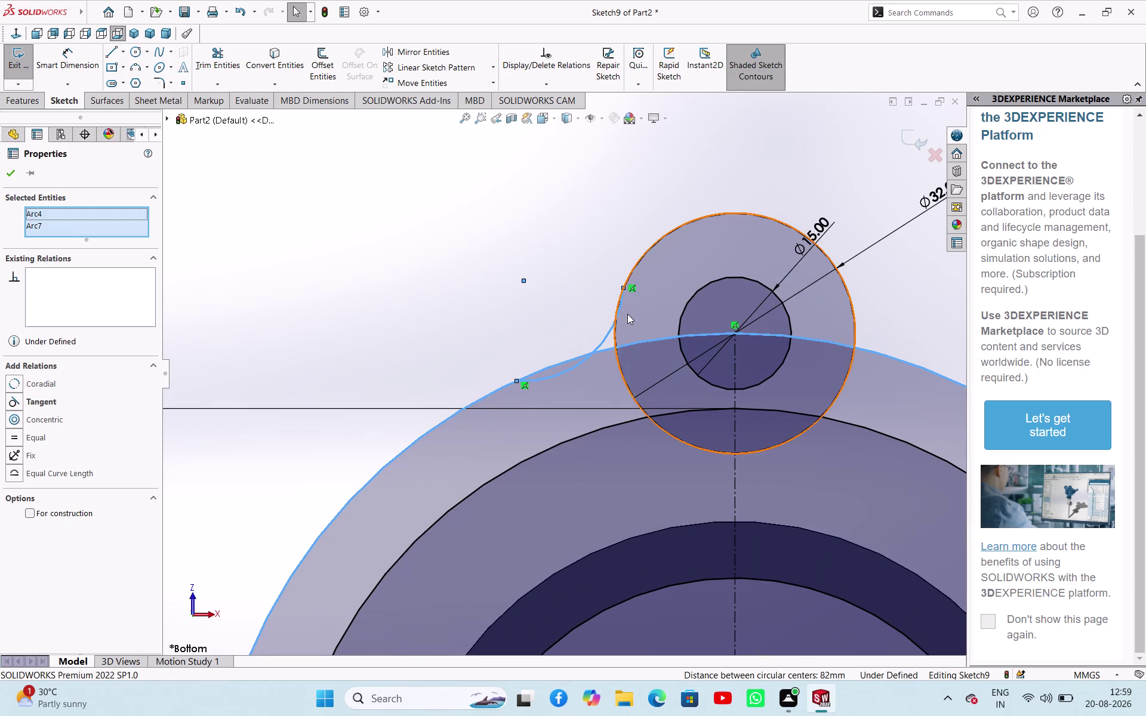
click(557, 329)
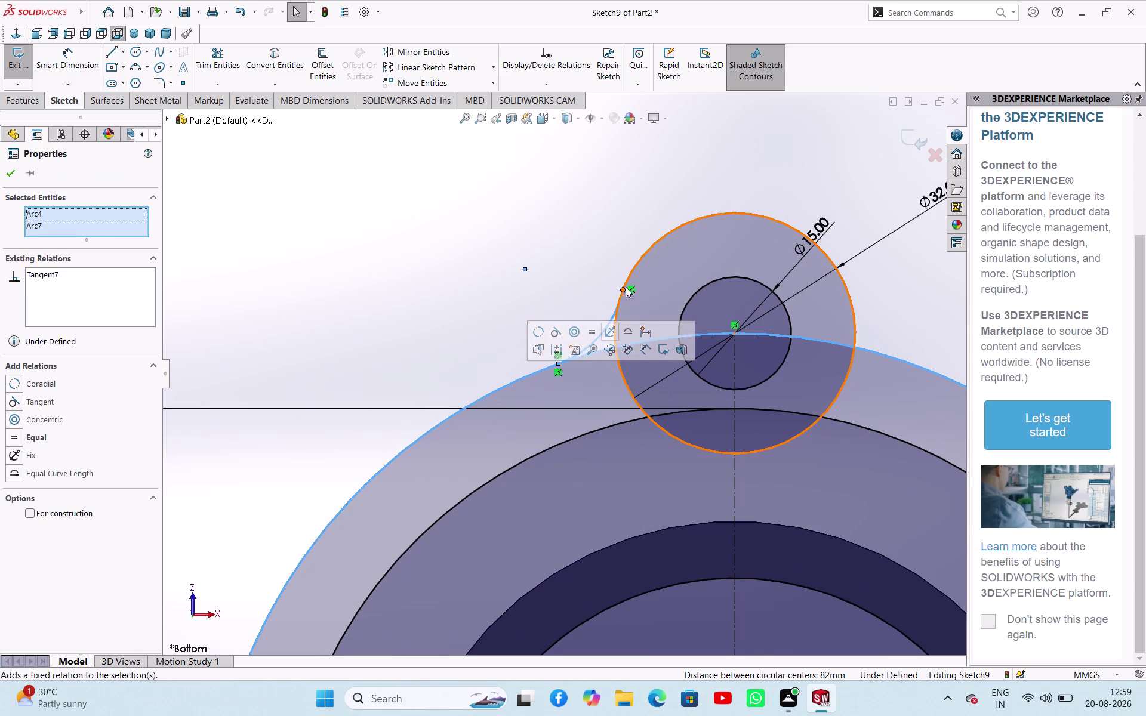
click(581, 221)
click(617, 323)
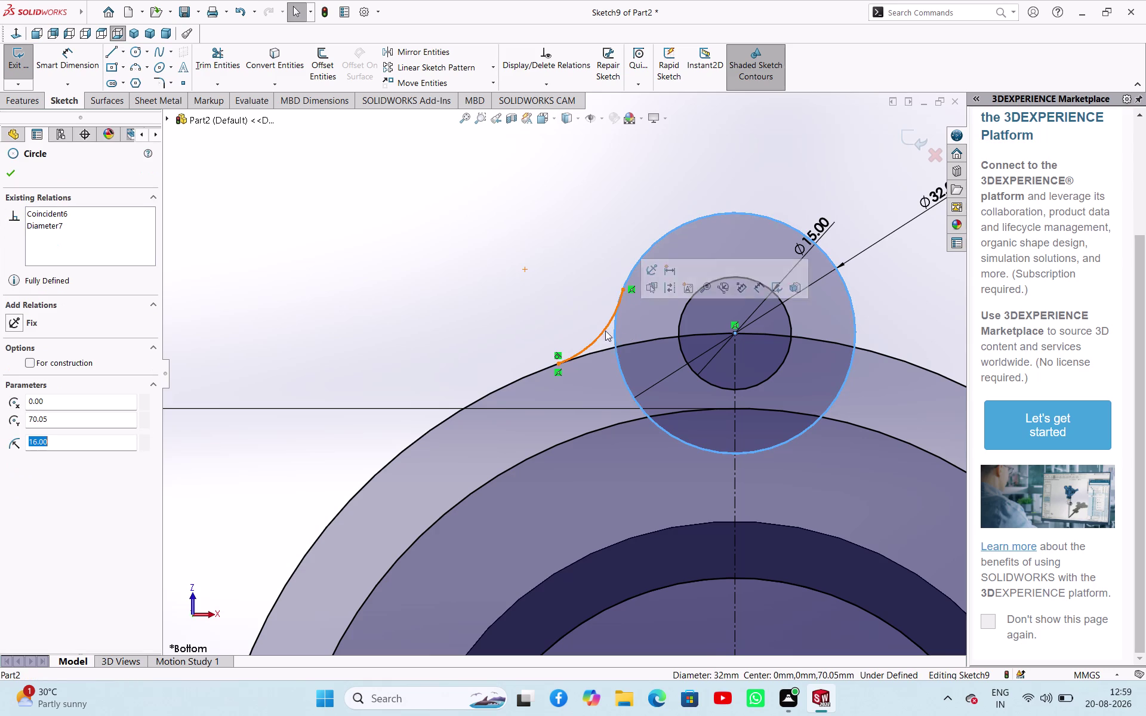
click(599, 335)
click(650, 281)
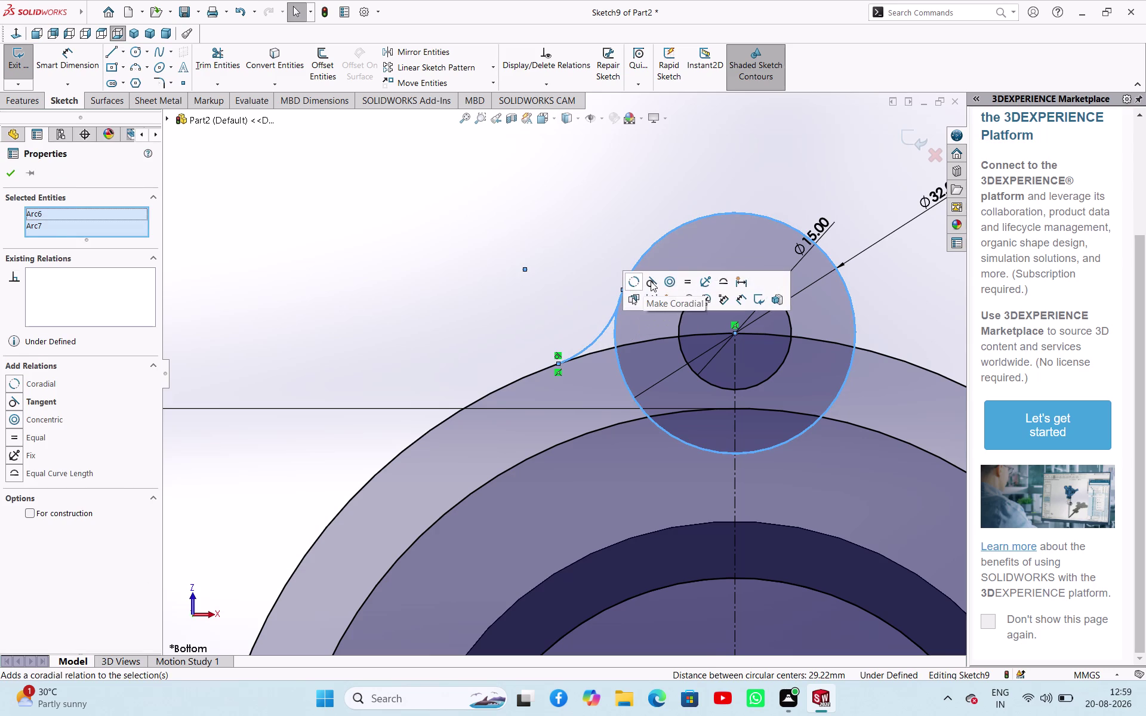
click(537, 276)
scroll(up, 3)
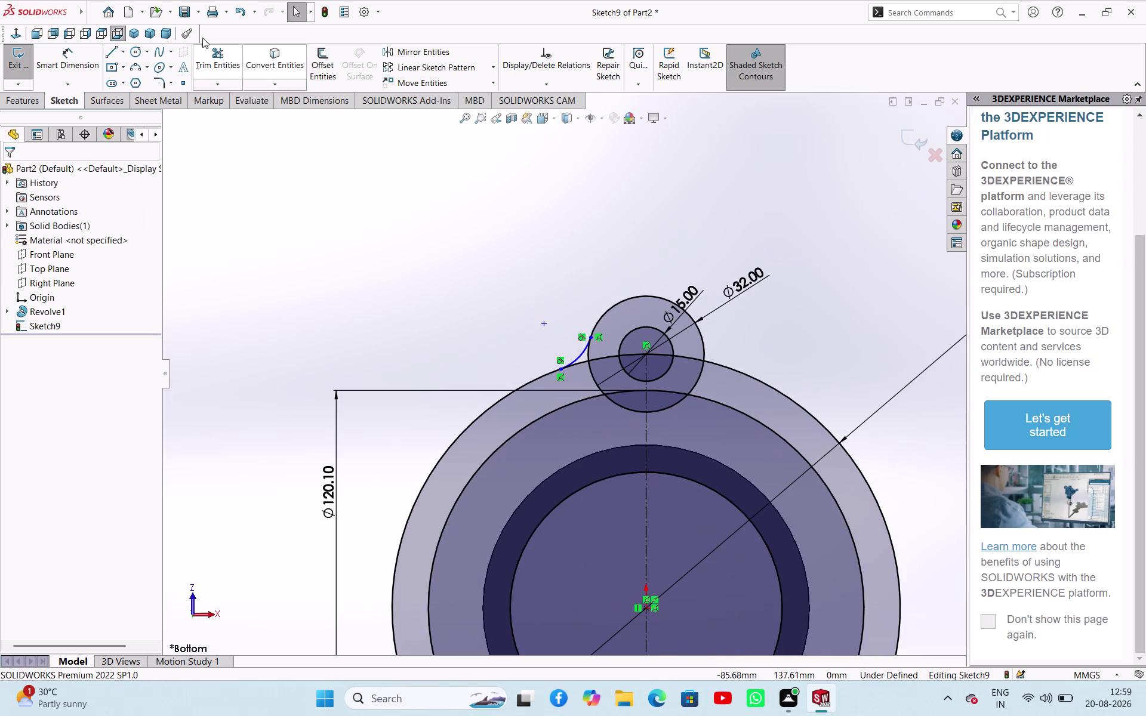
Cancel trimming and select the left connecting arc for copying.
click(216, 57)
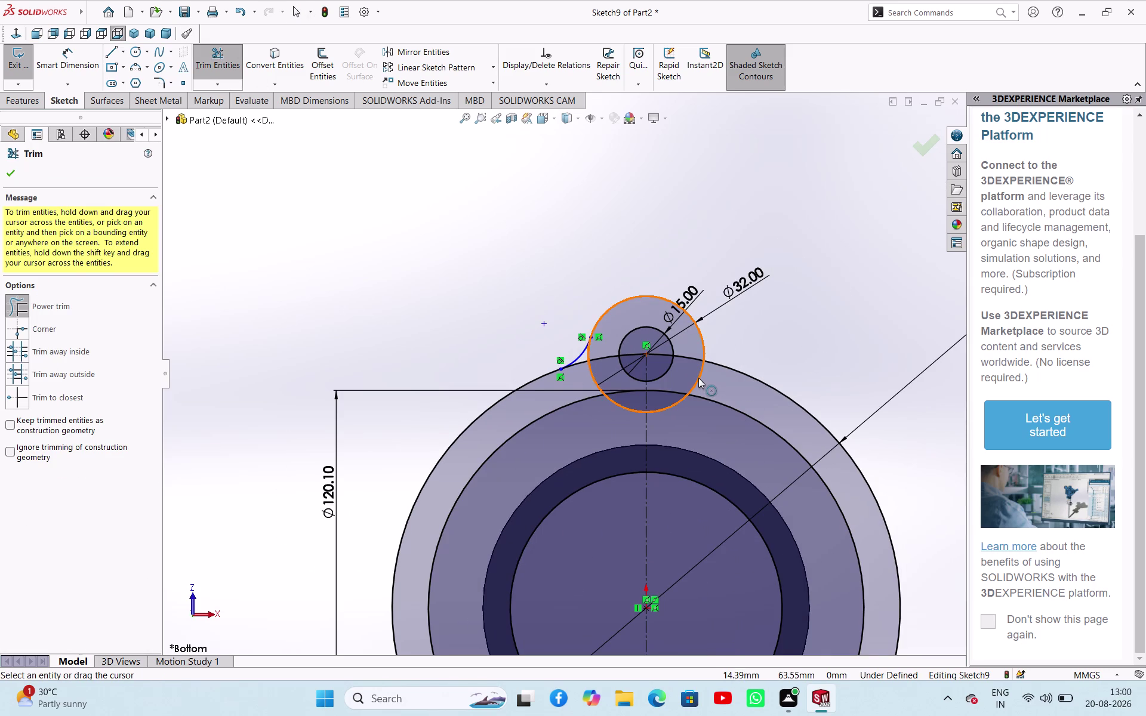
right_click(400, 276)
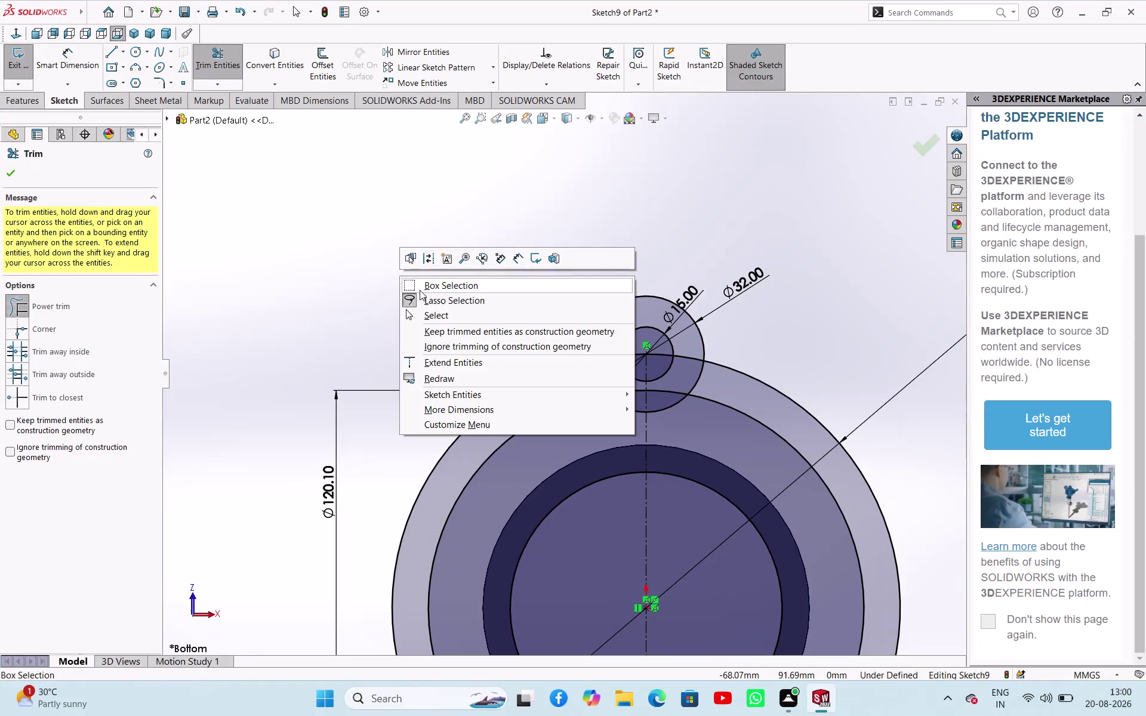
click(431, 309)
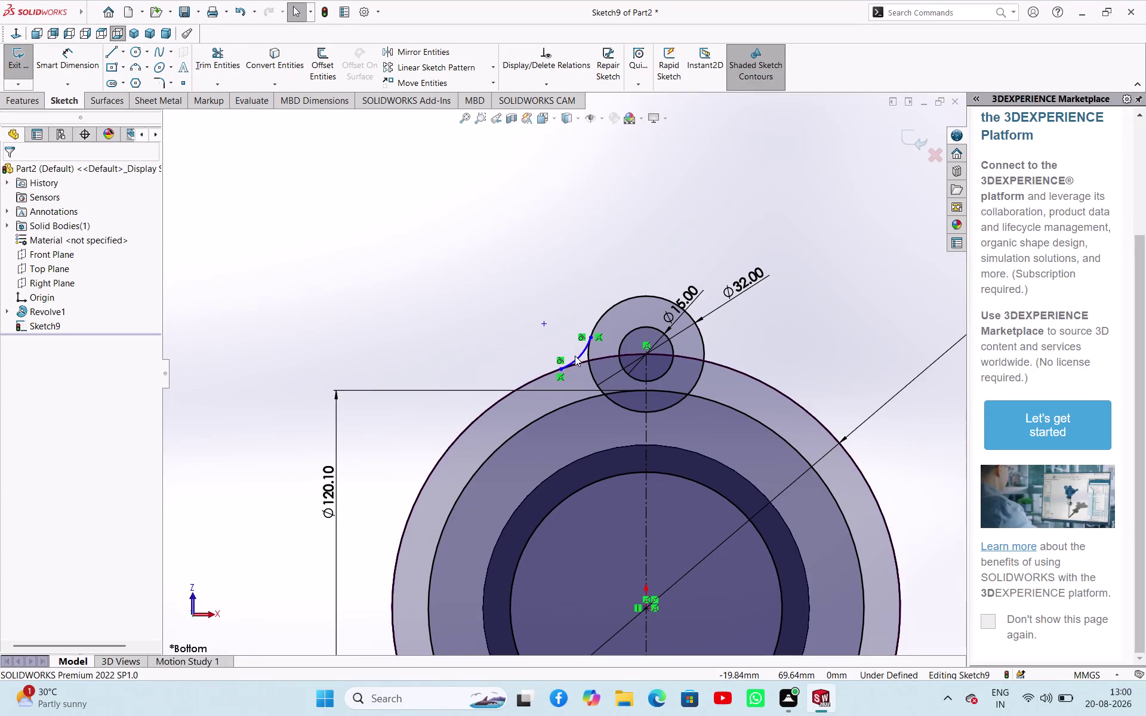
click(578, 359)
click(428, 58)
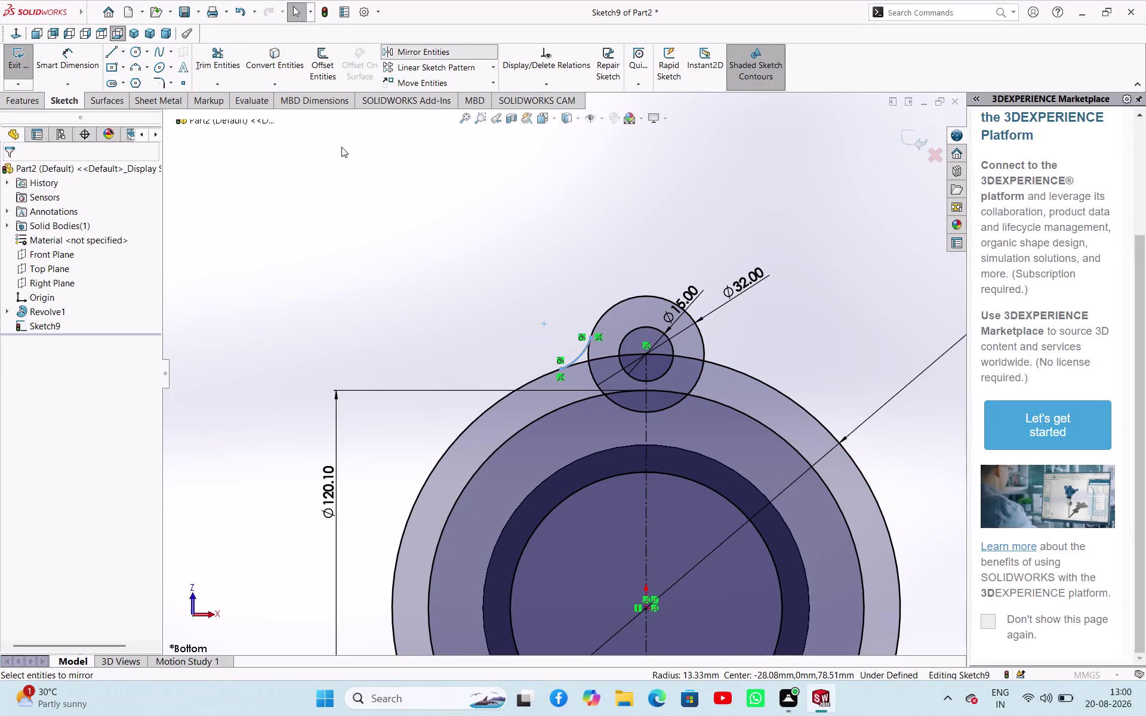
Mirror the left connecting arc about the vertical centreline.
click(112, 346)
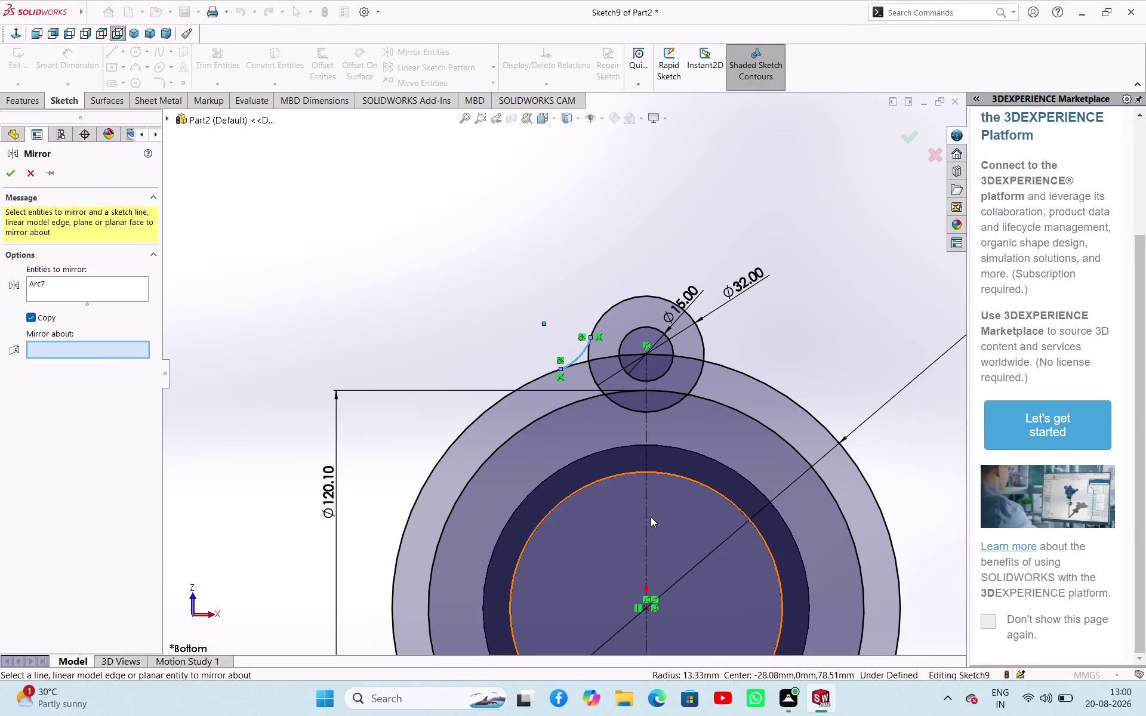
click(648, 517)
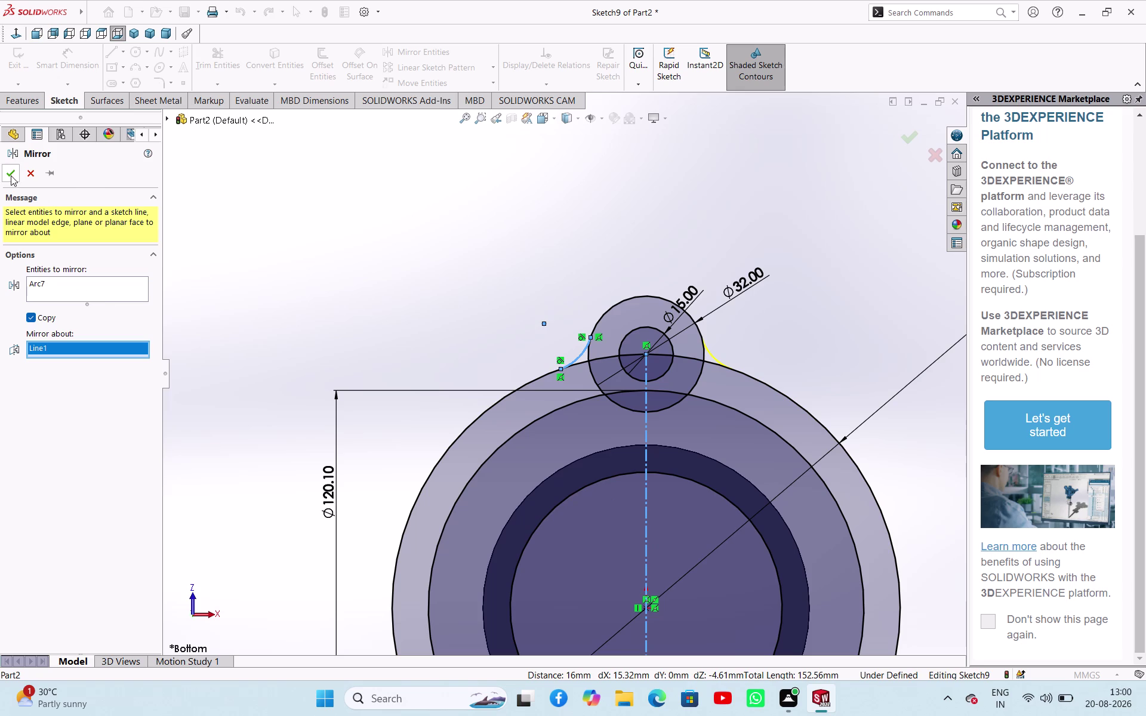
click(11, 175)
scroll(down, 3)
scroll(down, 3)
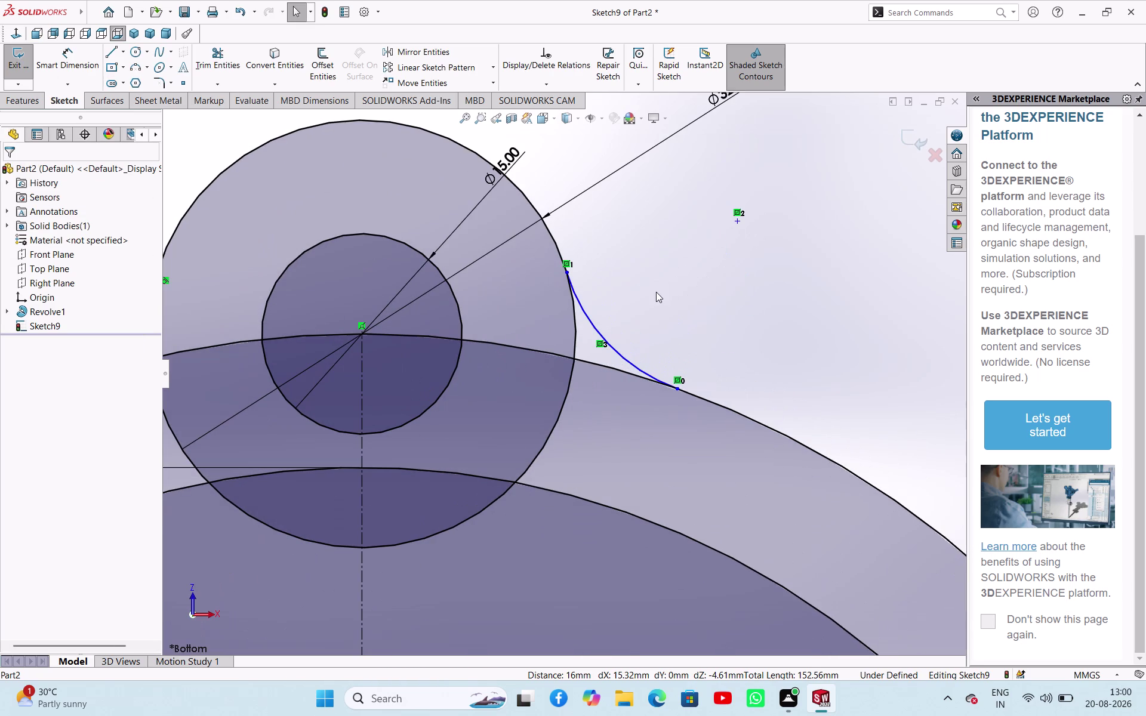
Make the mirrored arc tangent to the Ø32 boss and the body outline.
click(656, 292)
click(576, 319)
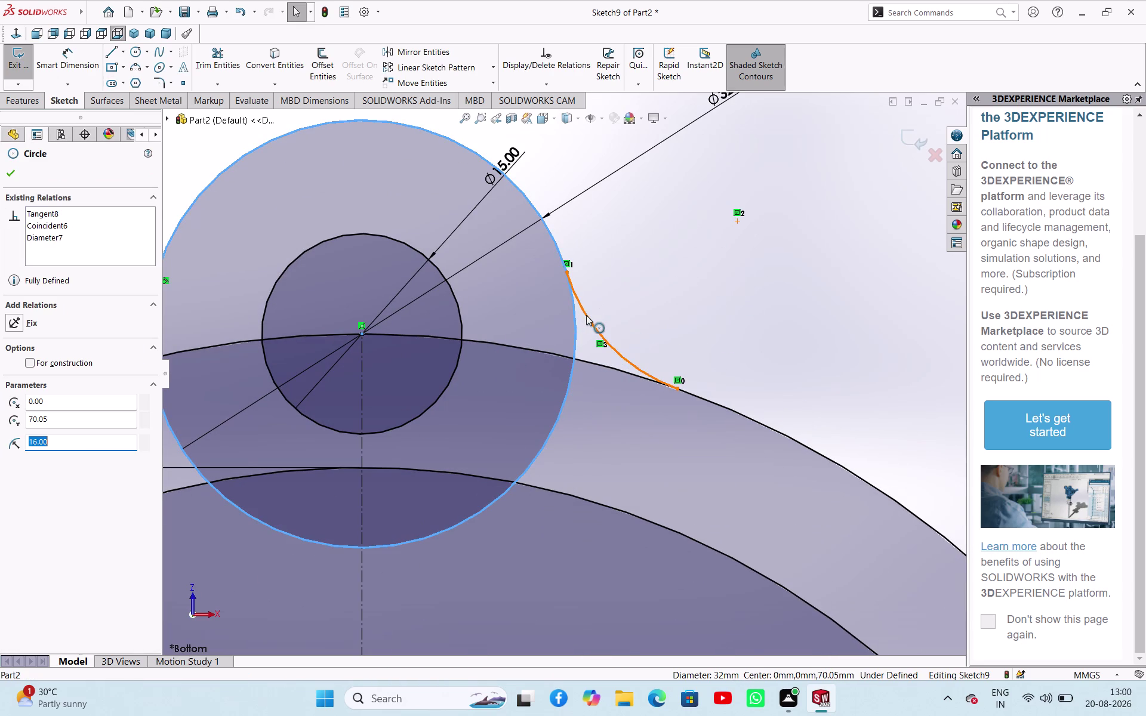
click(586, 316)
click(638, 264)
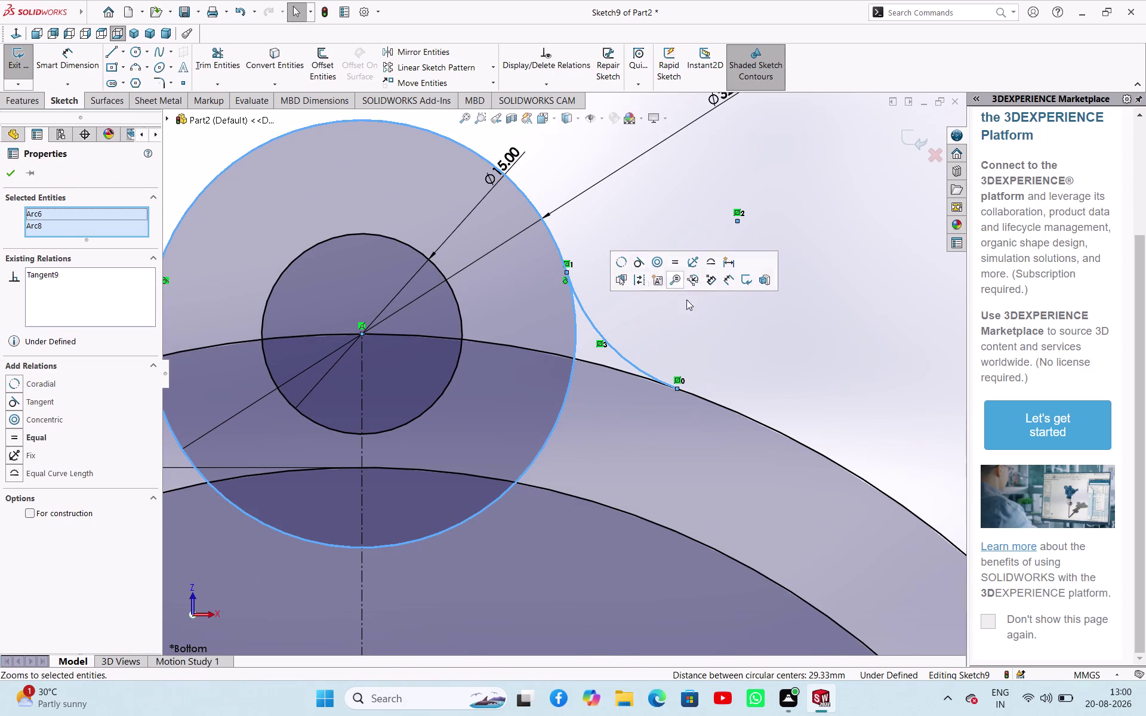
click(815, 352)
click(644, 370)
click(623, 372)
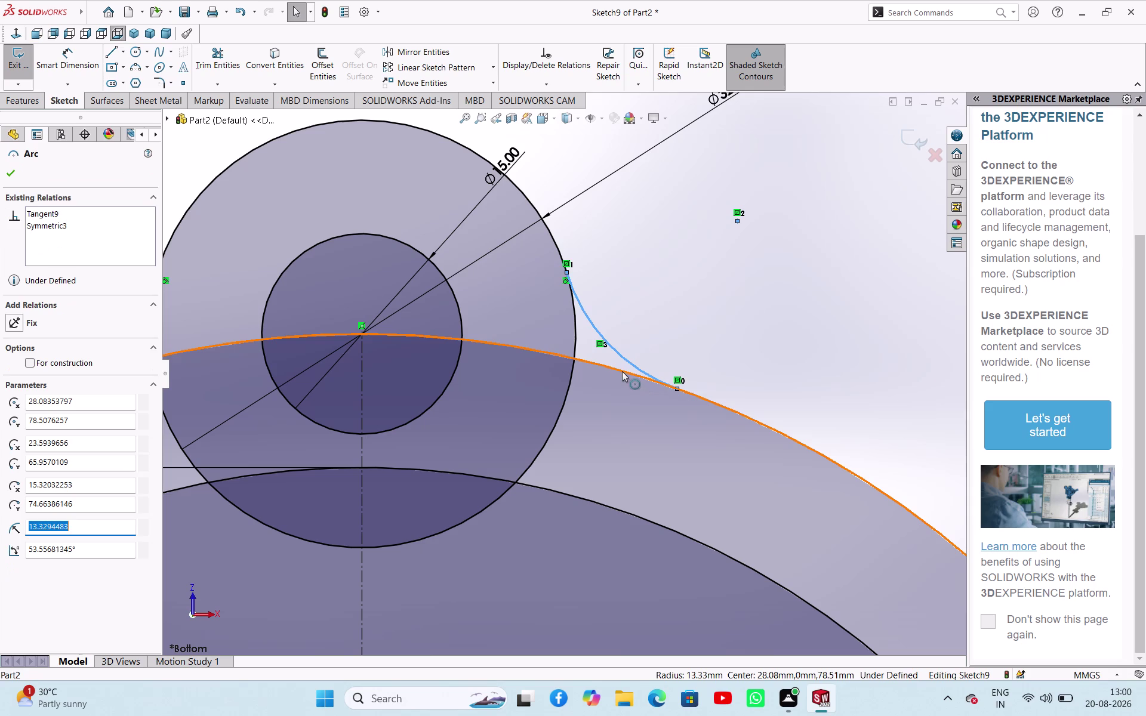
click(679, 320)
click(687, 269)
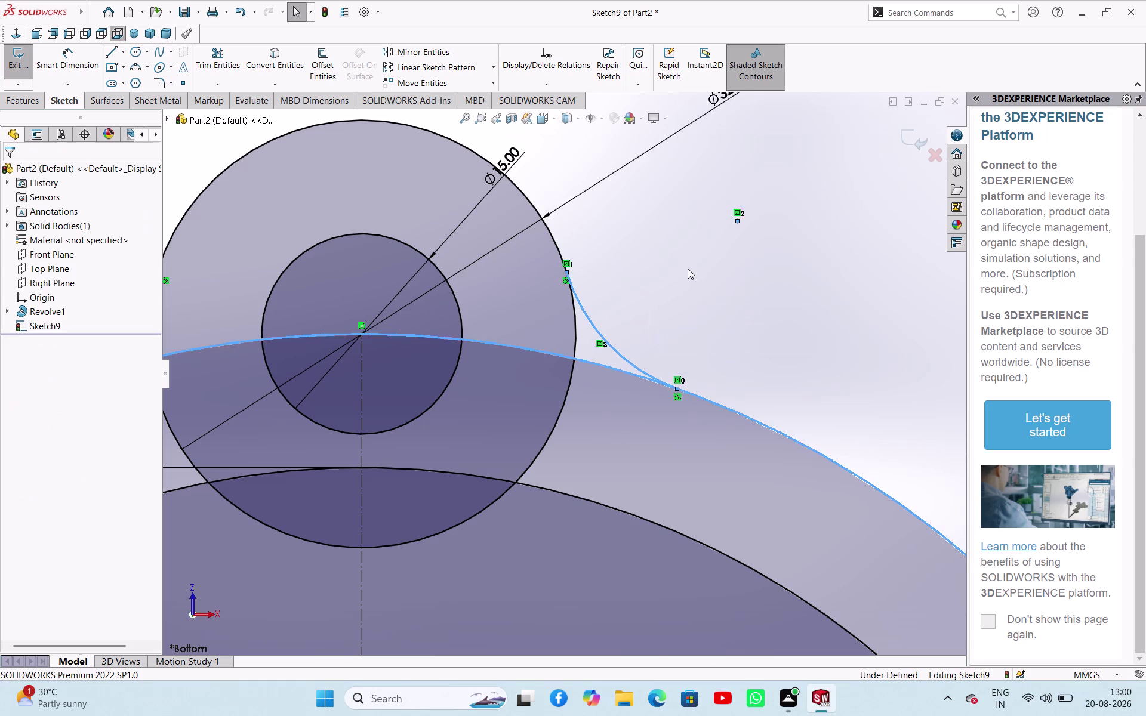
scroll(up, 3)
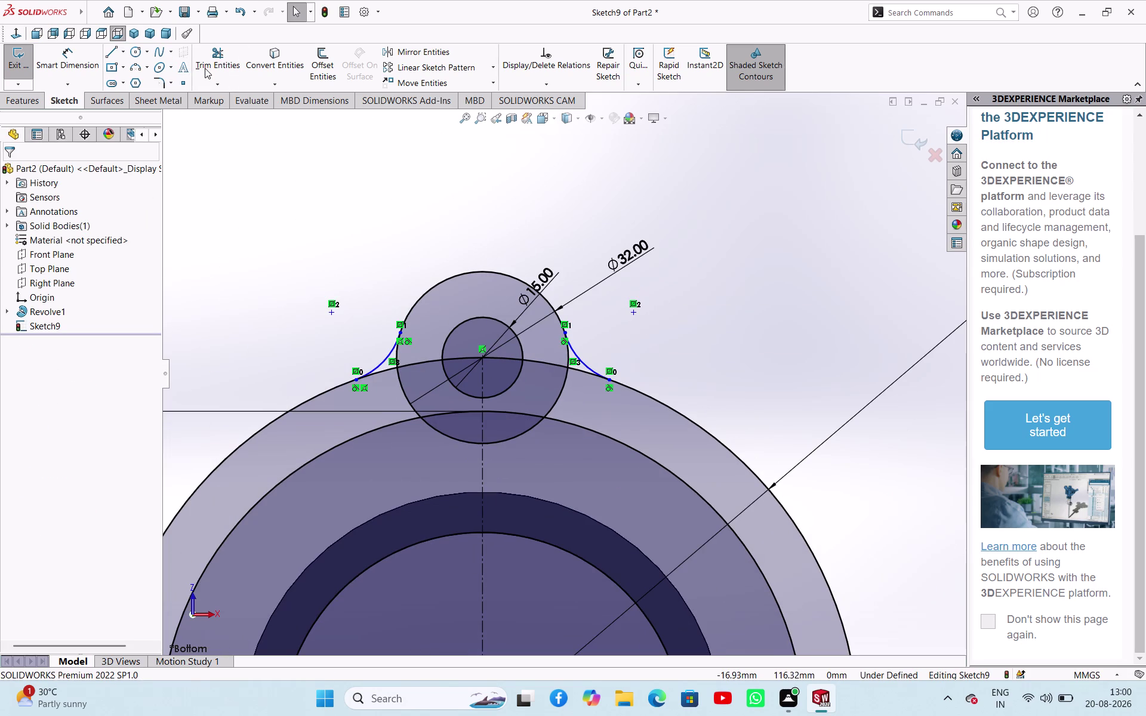
click(215, 65)
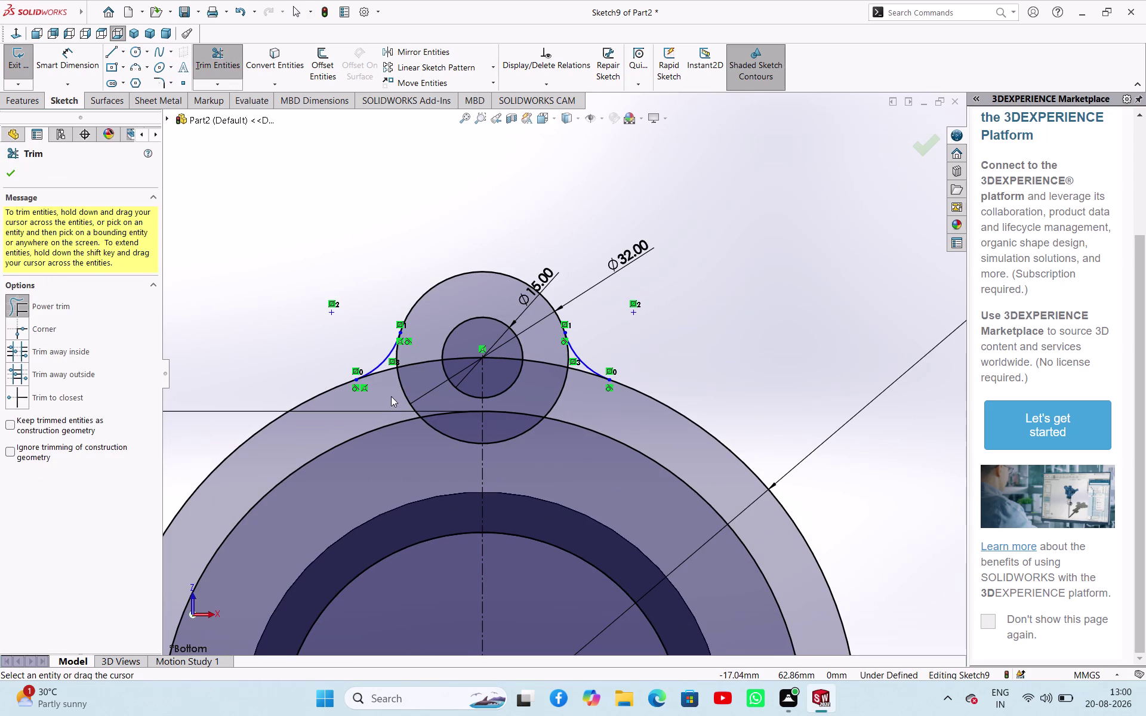
Power-trim the boss and body pieces on both sides, undoing the accidental right-arc trim.
drag(392, 396, 437, 424)
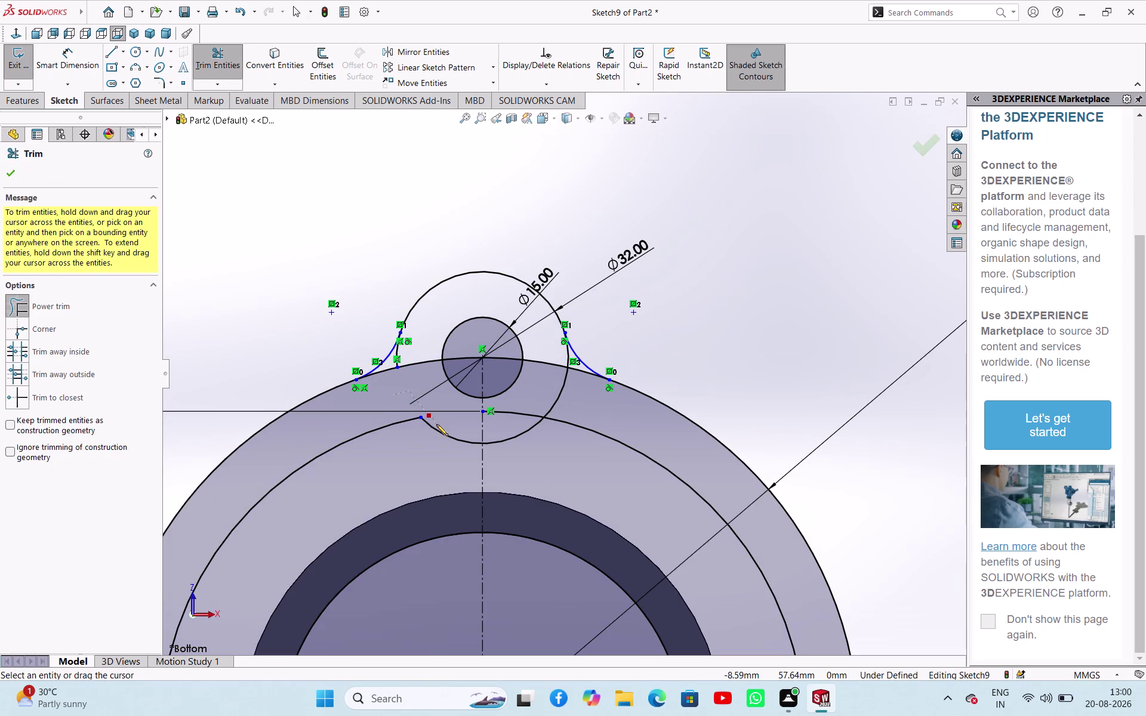
drag(437, 425, 420, 390)
drag(423, 450, 429, 450)
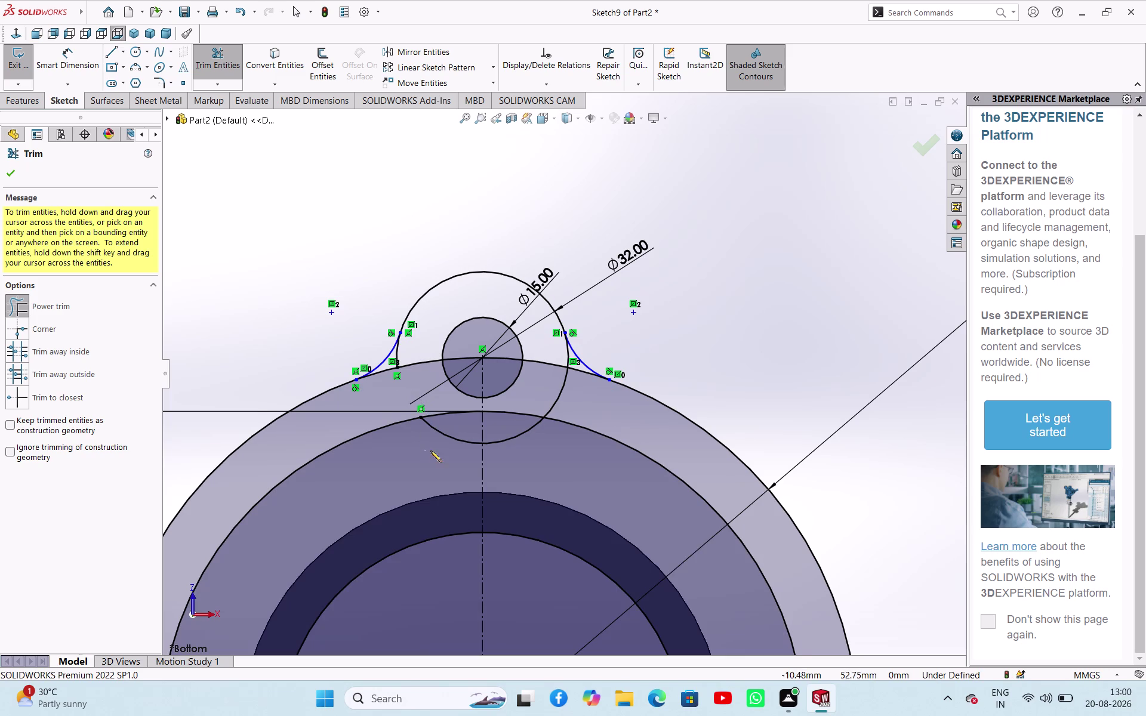
drag(429, 451, 462, 435)
drag(529, 463, 524, 428)
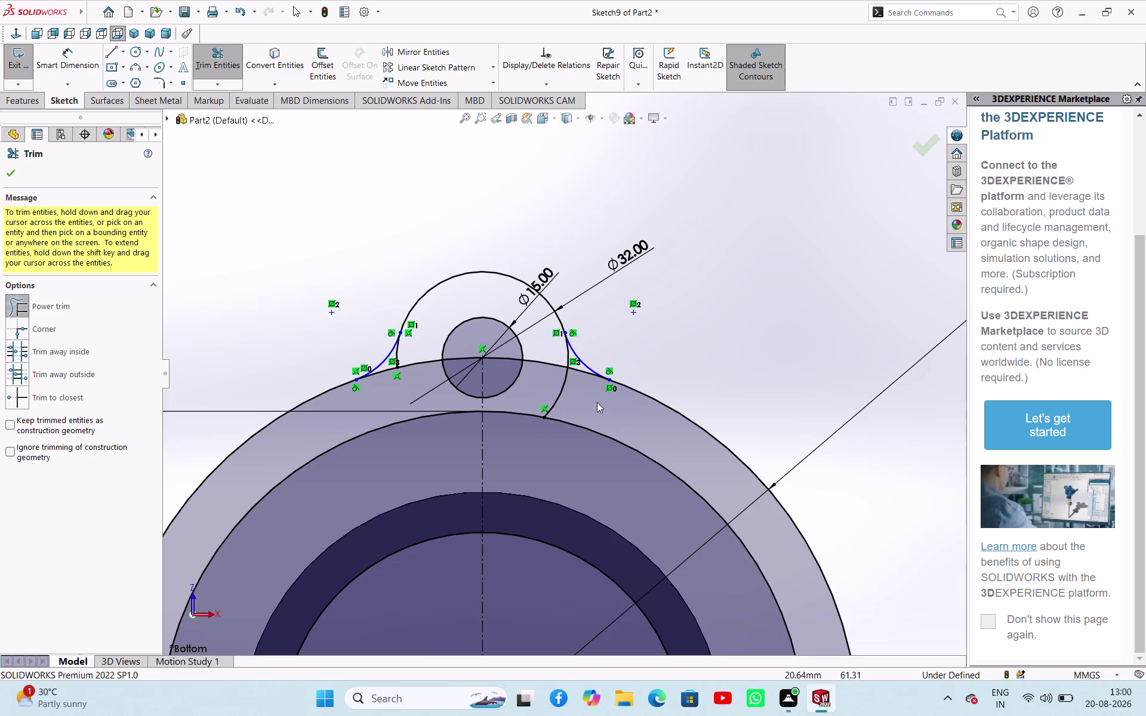
drag(596, 402, 546, 387)
drag(557, 348, 574, 351)
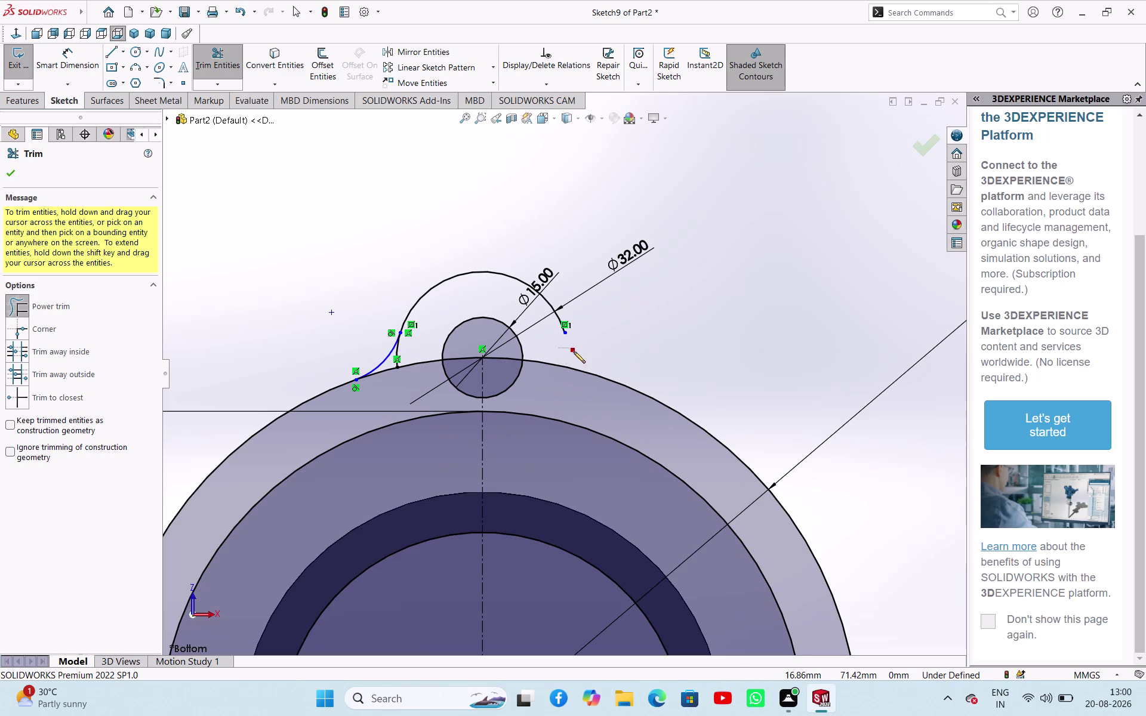
drag(574, 351, 540, 351)
key(ctrl+z)
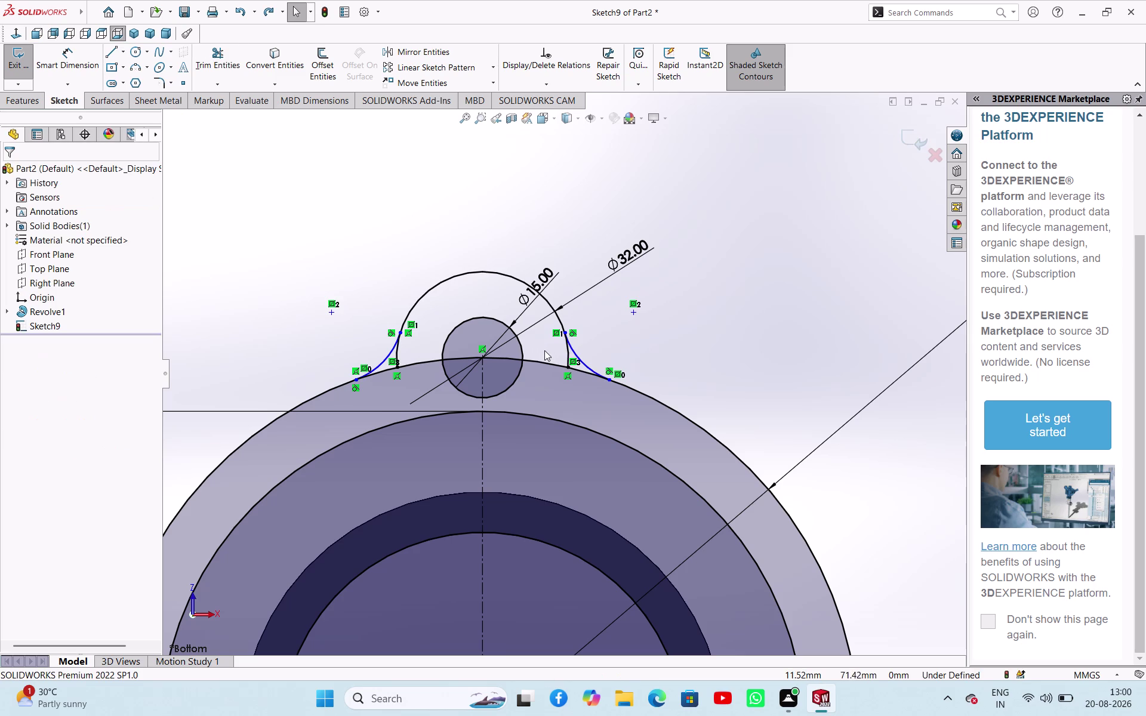
Trim the remaining leftover segments near the right and left arcs.
drag(215, 55, 221, 61)
drag(559, 341, 562, 343)
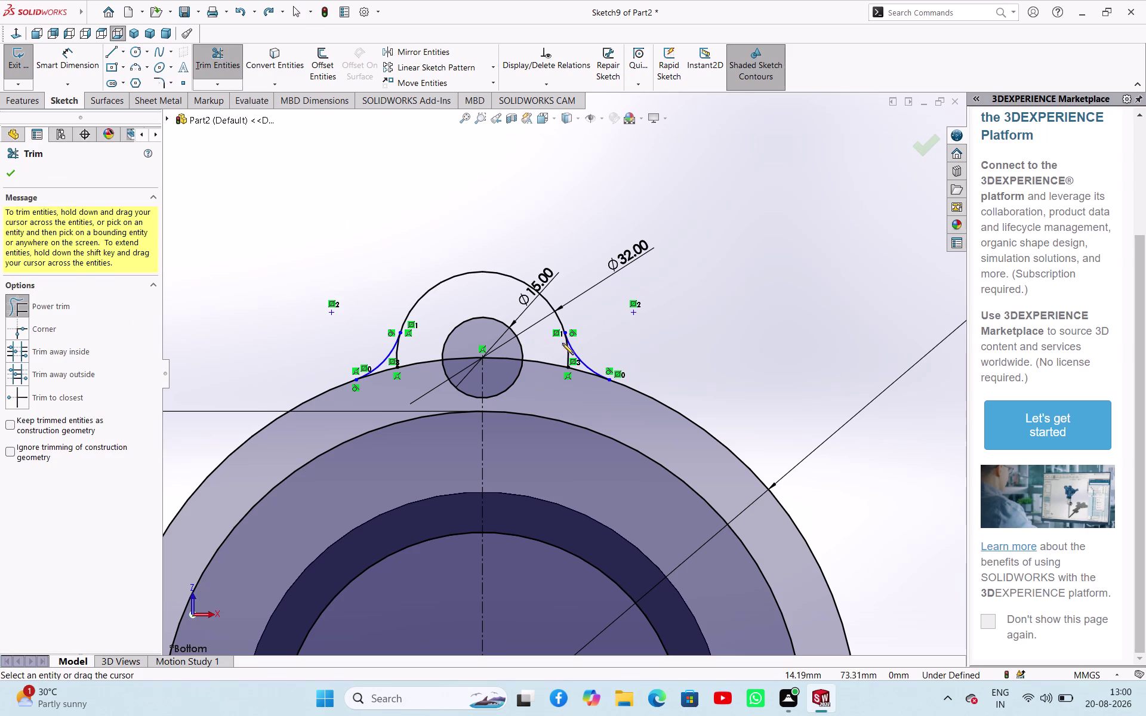
drag(562, 342, 570, 353)
drag(415, 347, 414, 347)
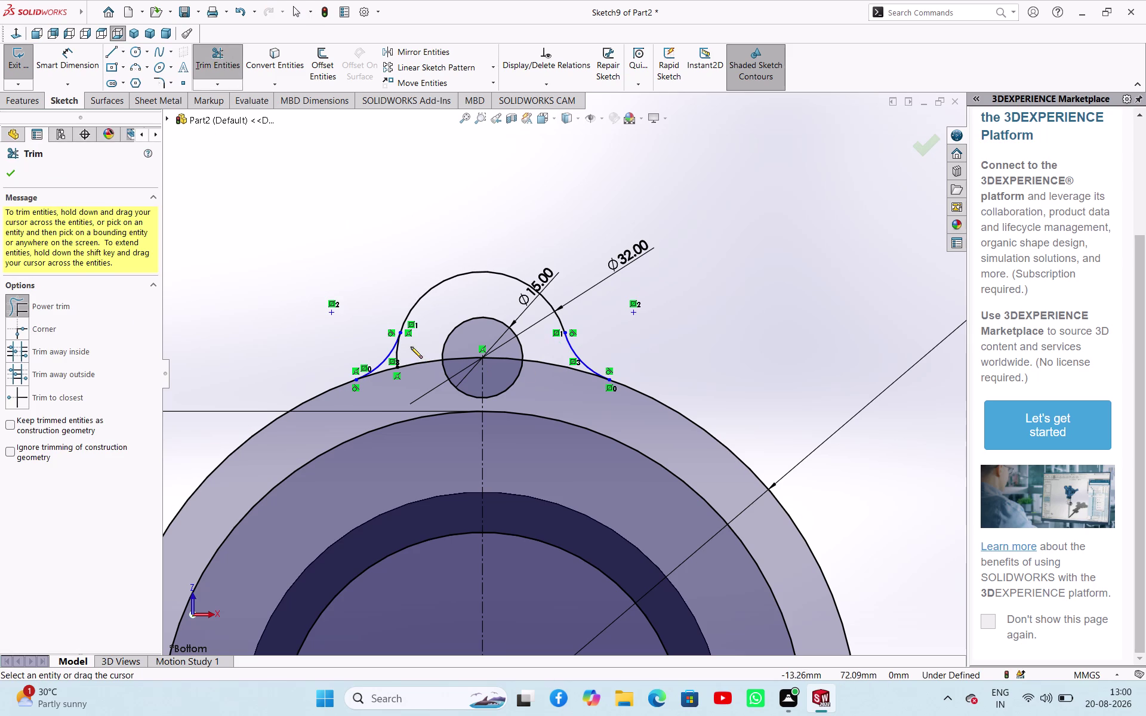
drag(413, 347, 393, 354)
scroll(up, 3)
scroll(down, 3)
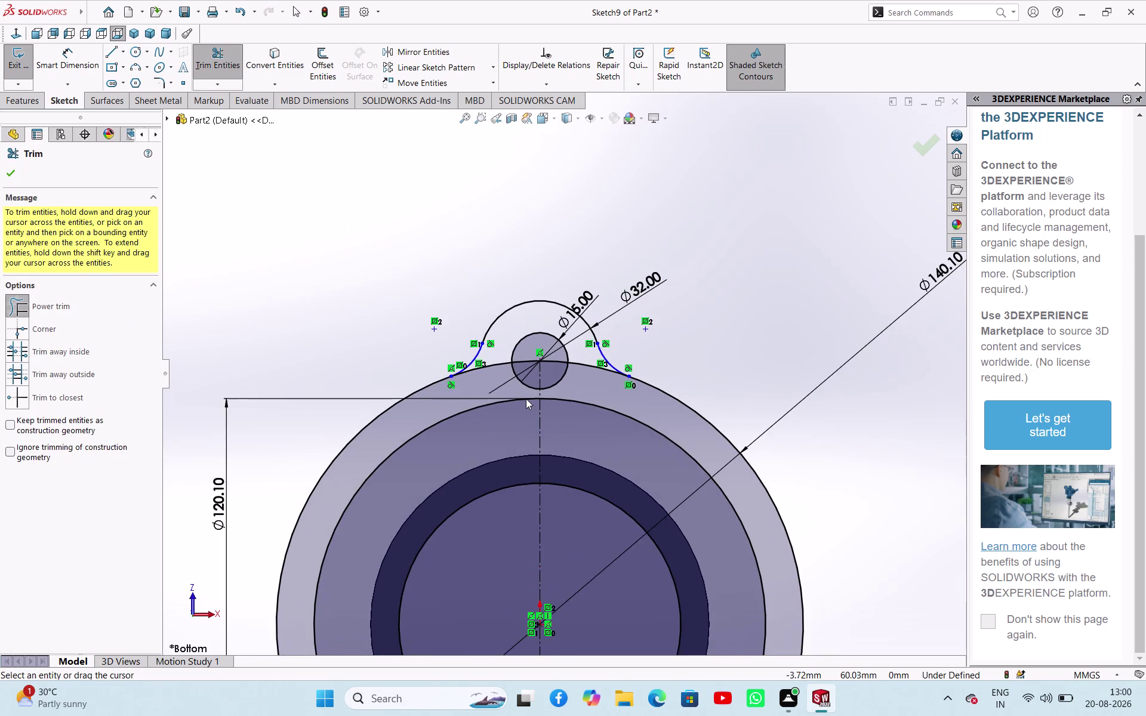
scroll(down, 3)
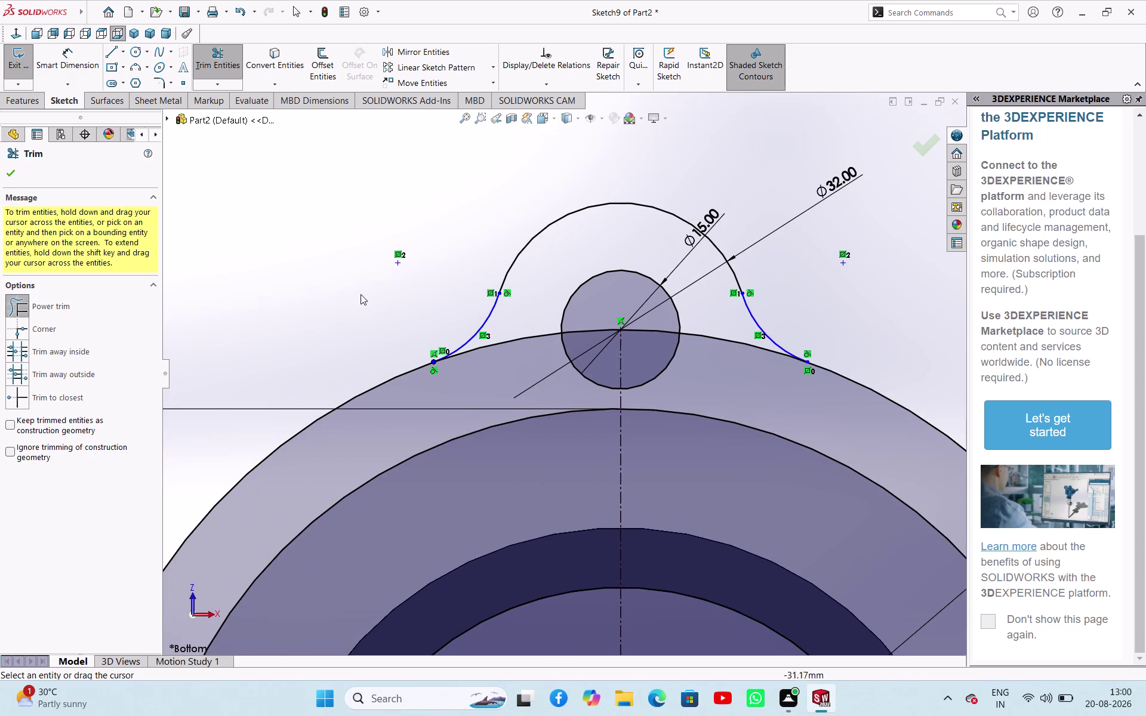
Exit trimming and dimension the left tangent arc to a 20 mm radius.
right_click(351, 291)
click(407, 327)
right_drag(361, 328, 329, 228)
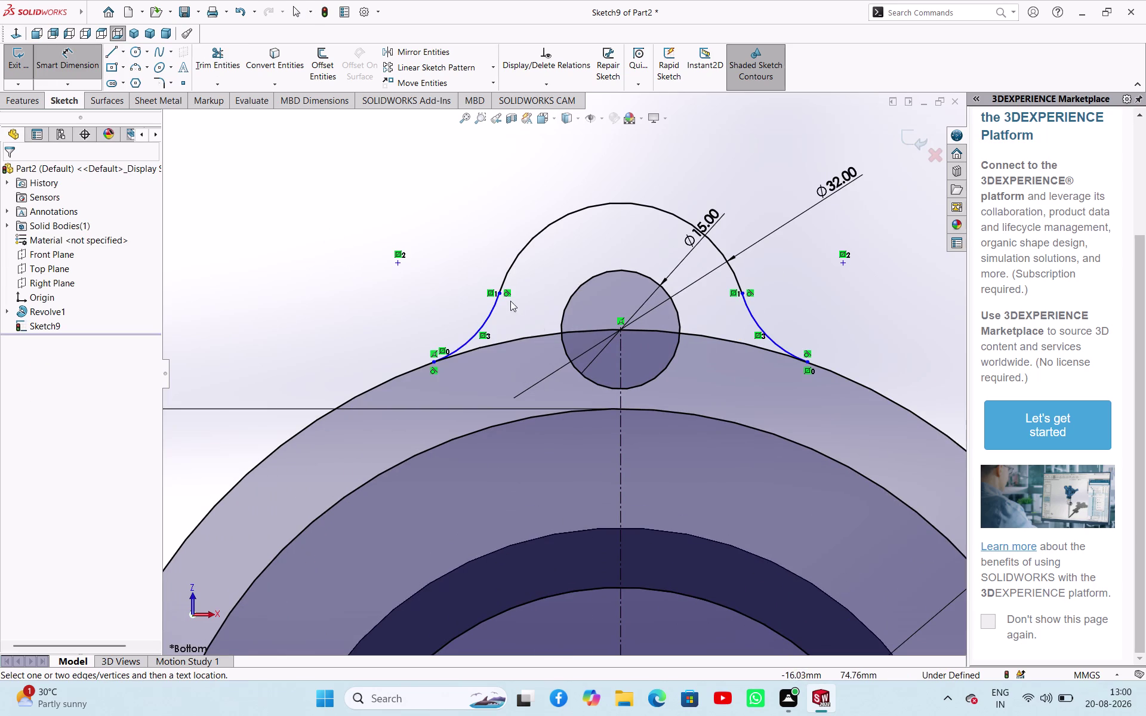
click(484, 322)
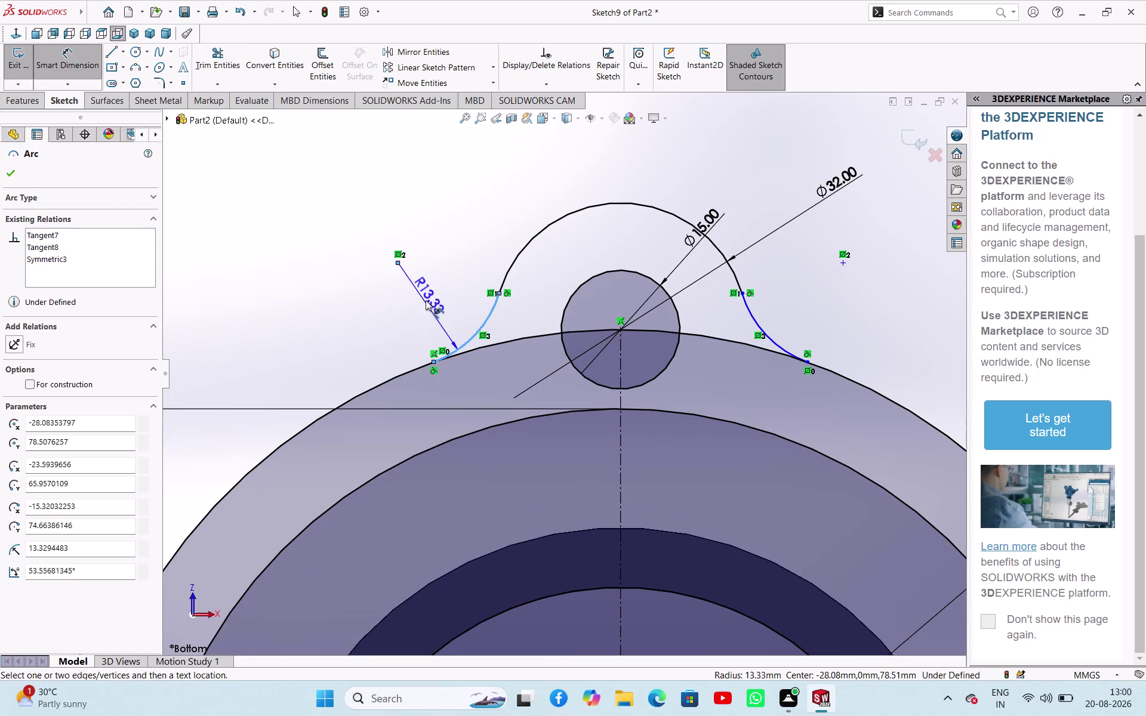
click(432, 302)
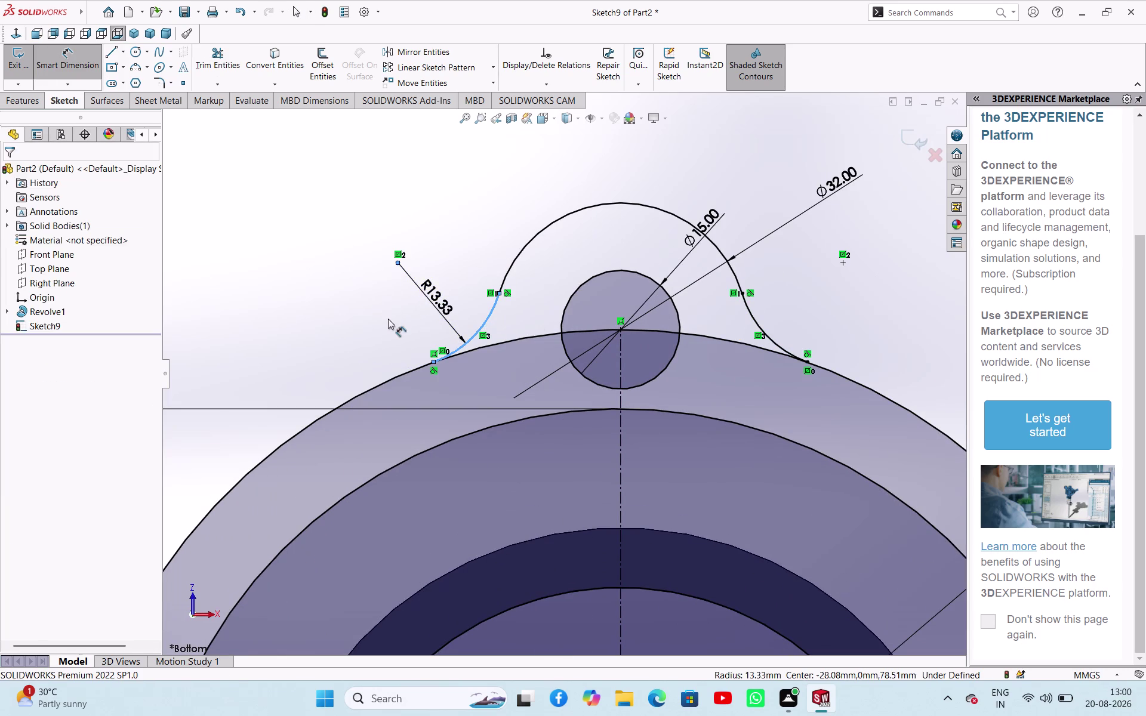
text(20)
key(Return)
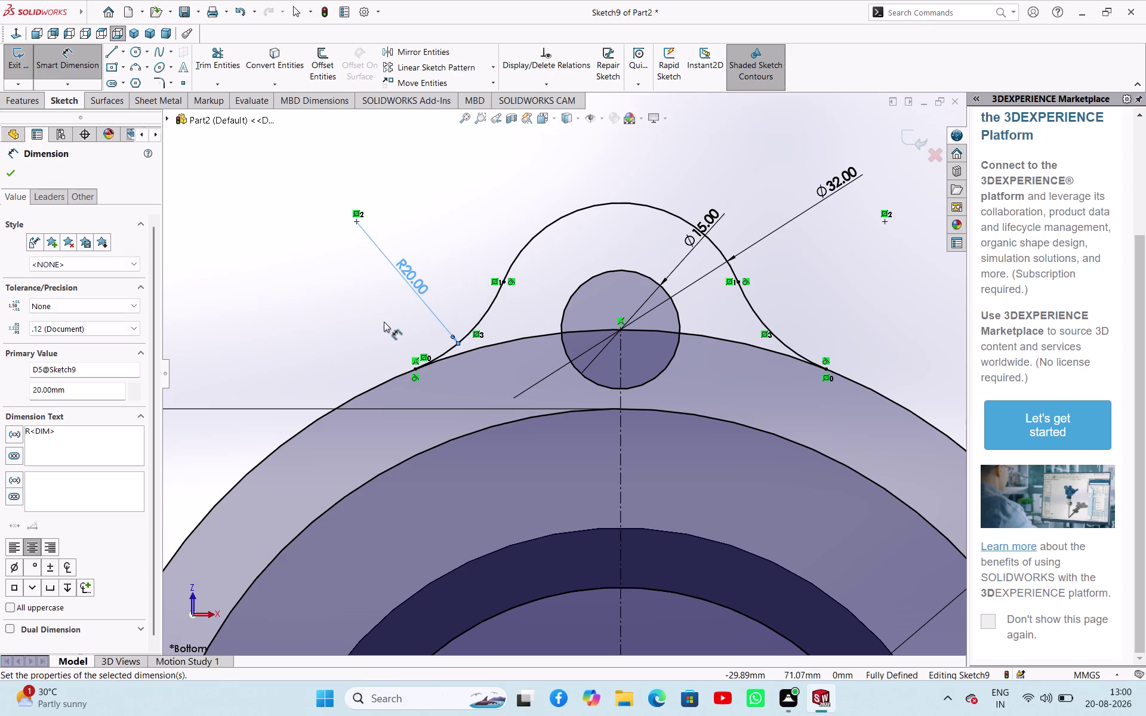
scroll(up, 3)
scroll(up, 3)
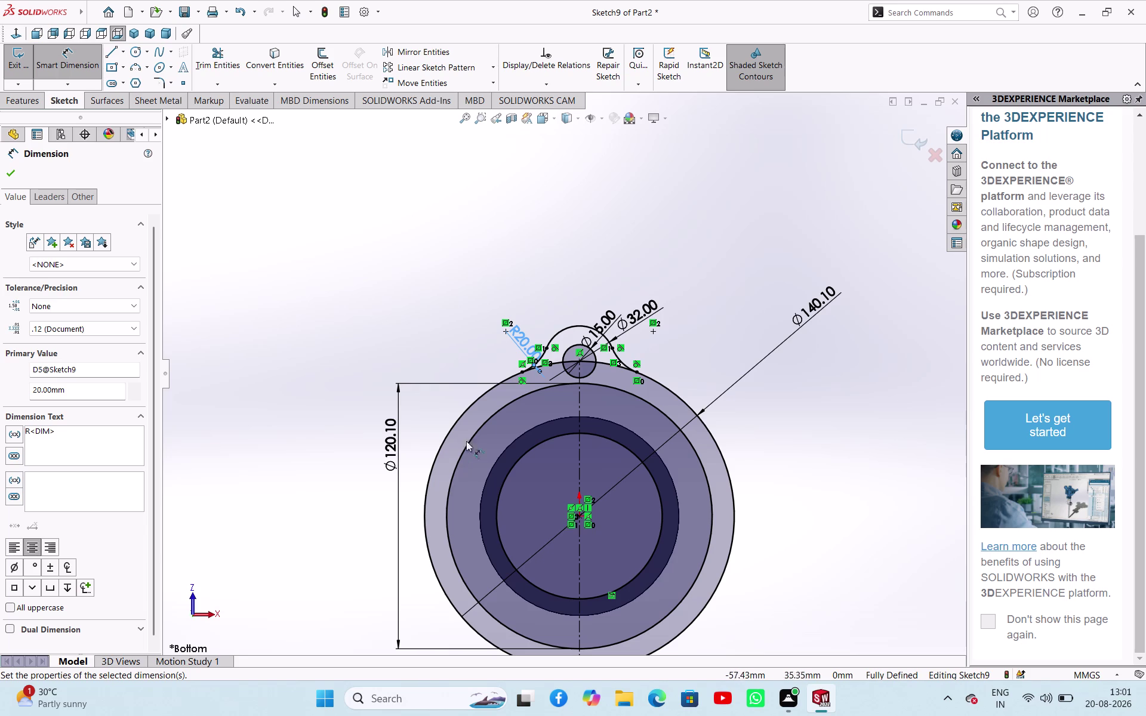
middle_drag(407, 365, 454, 381)
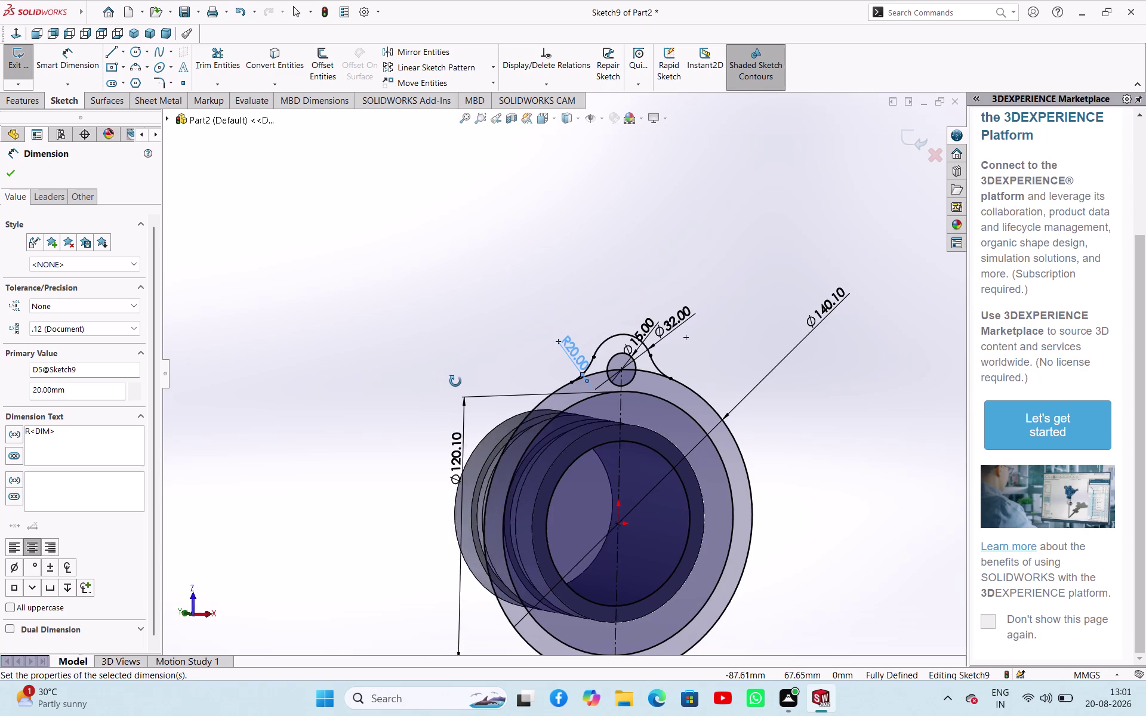
middle_drag(454, 381, 408, 341)
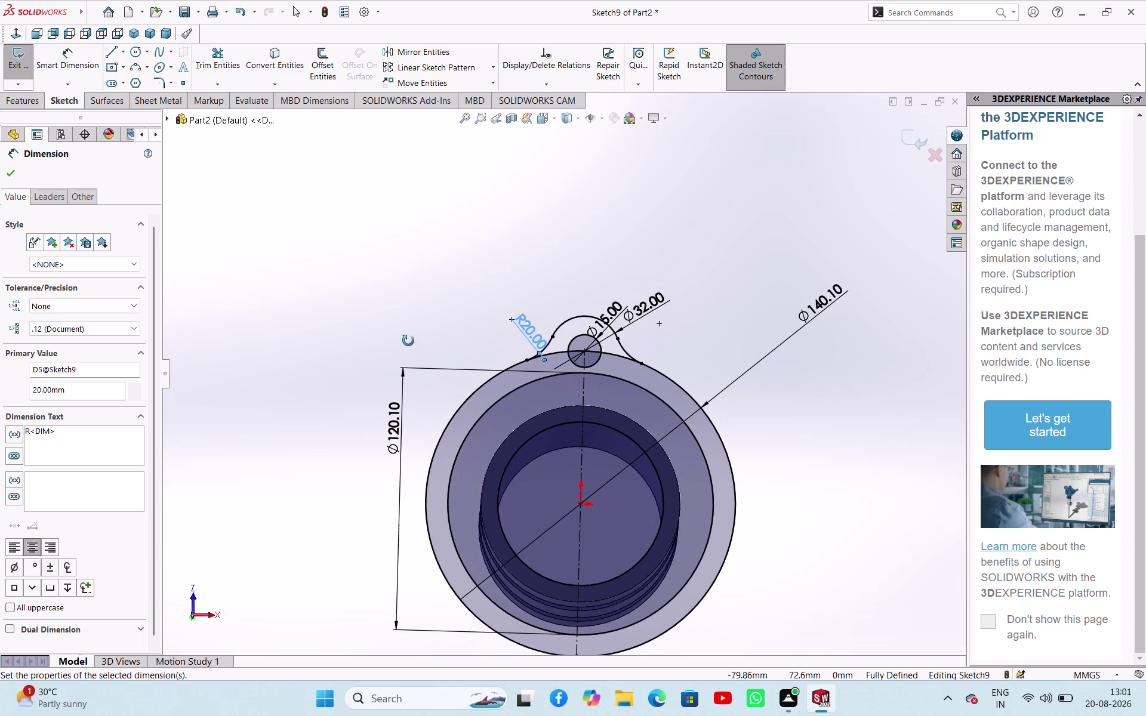
middle_drag(408, 341, 405, 361)
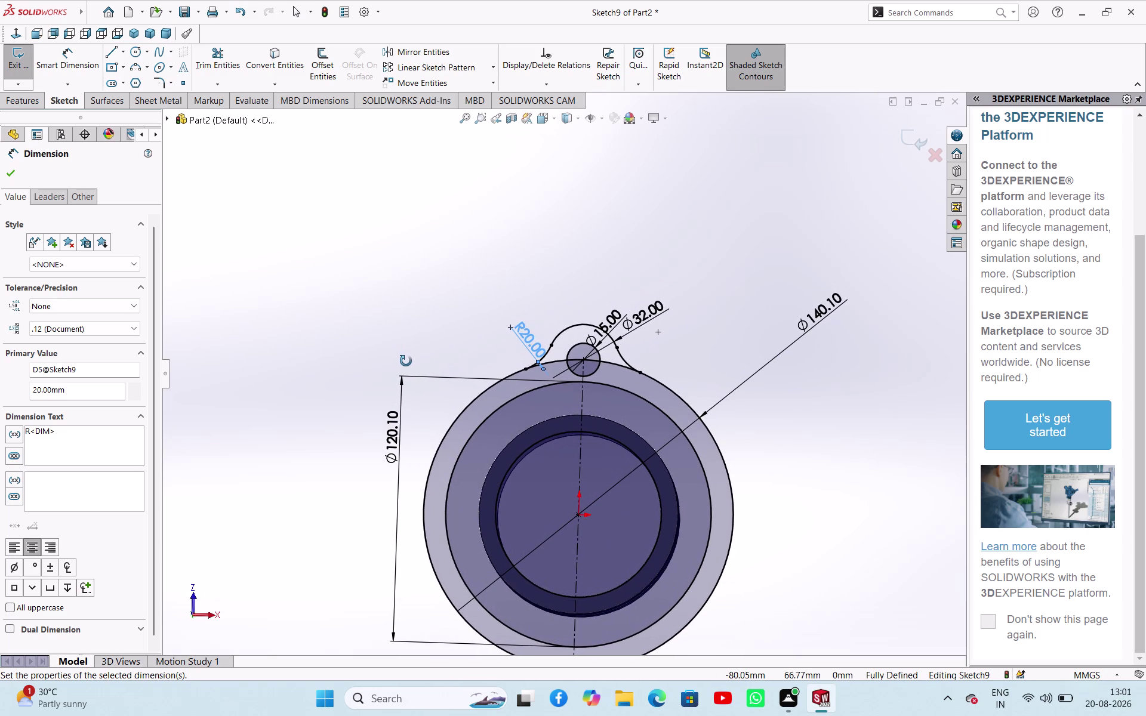
middle_drag(406, 361, 406, 356)
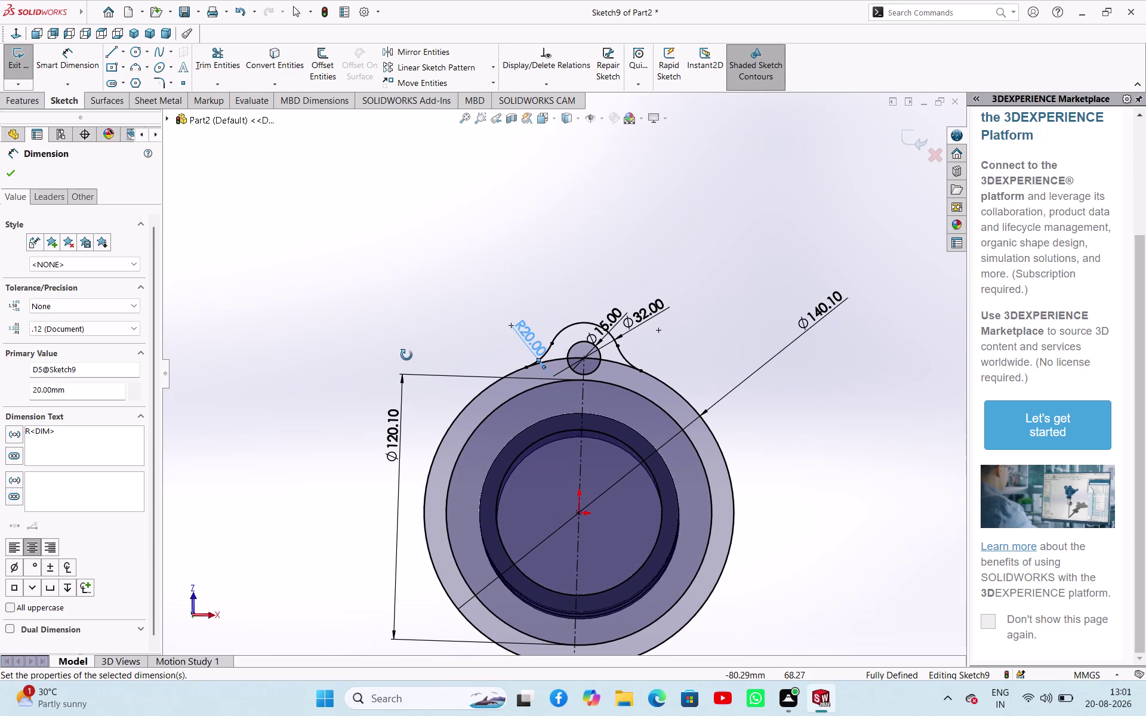
middle_drag(406, 355, 402, 357)
scroll(up, 3)
scroll(down, 3)
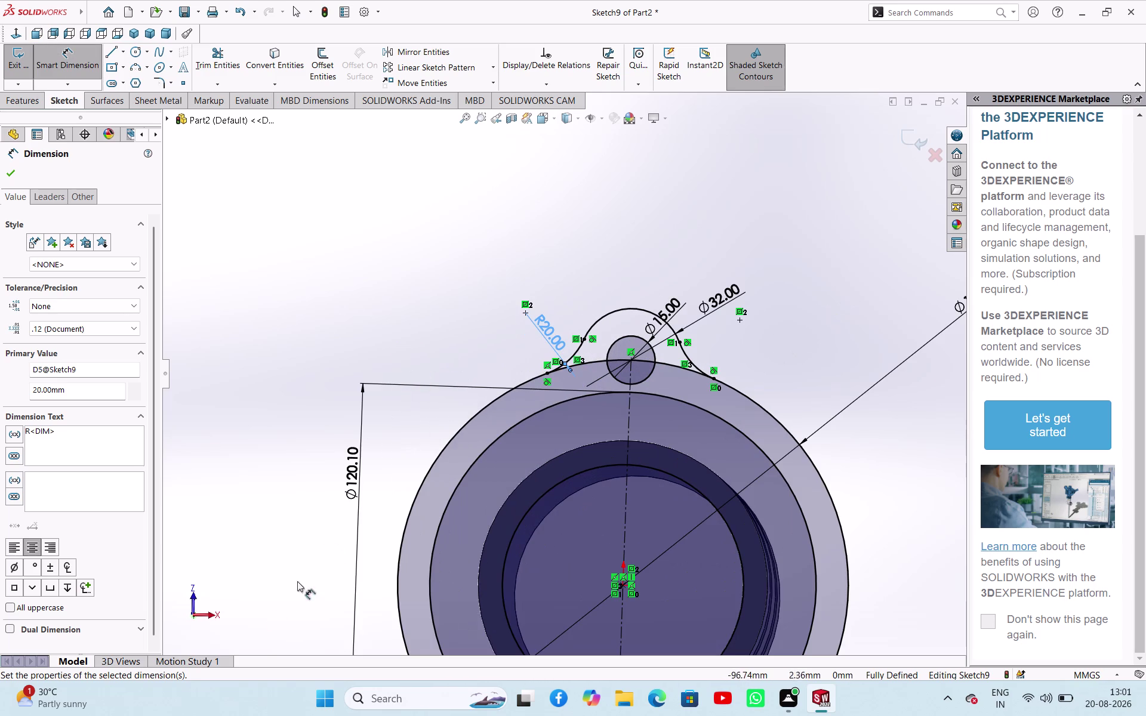
click(112, 35)
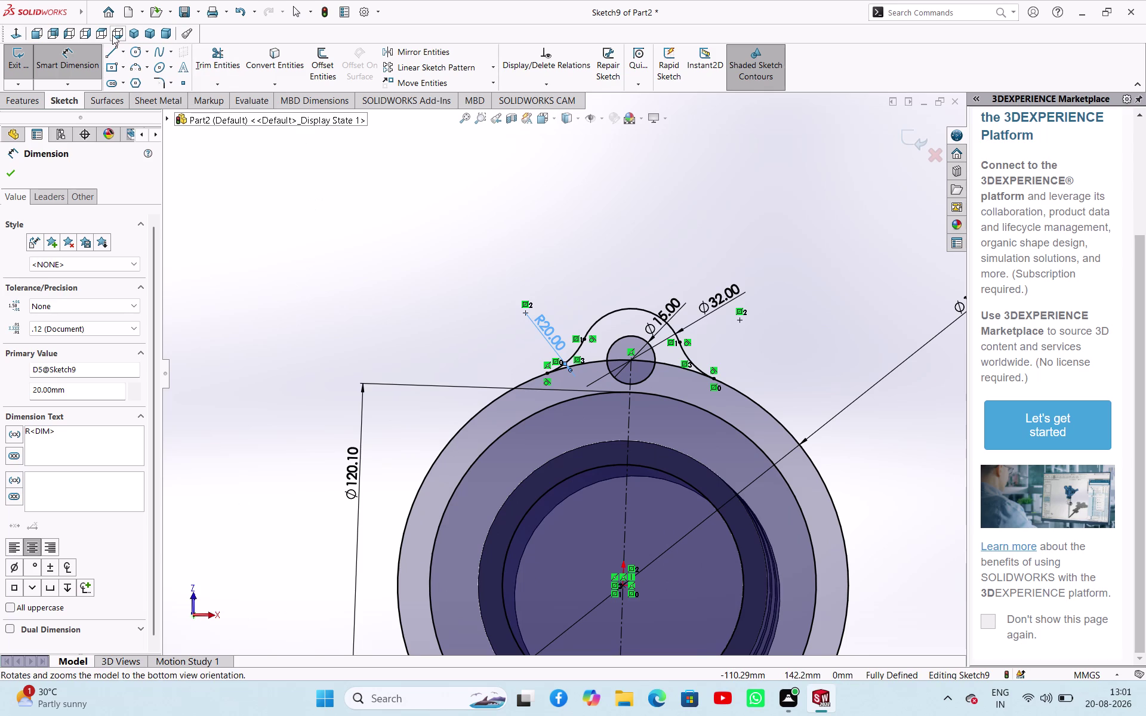
scroll(down, 3)
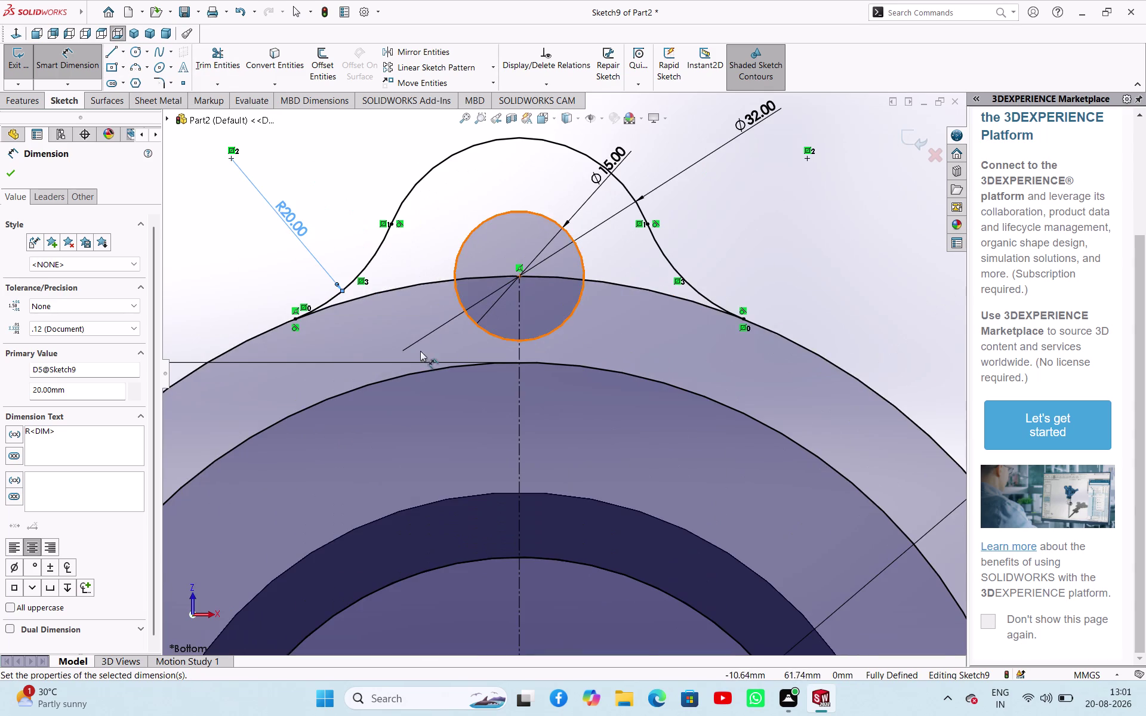
Delete the left and right R20 tangent arcs.
click(381, 248)
key(Delete)
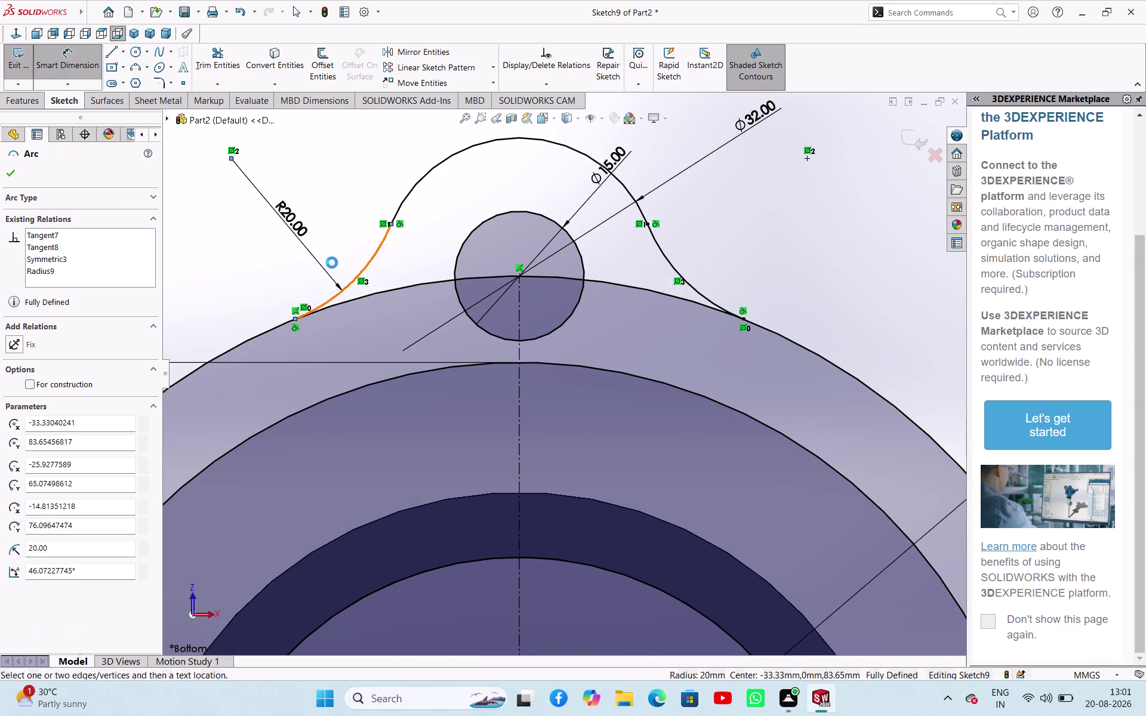
click(491, 351)
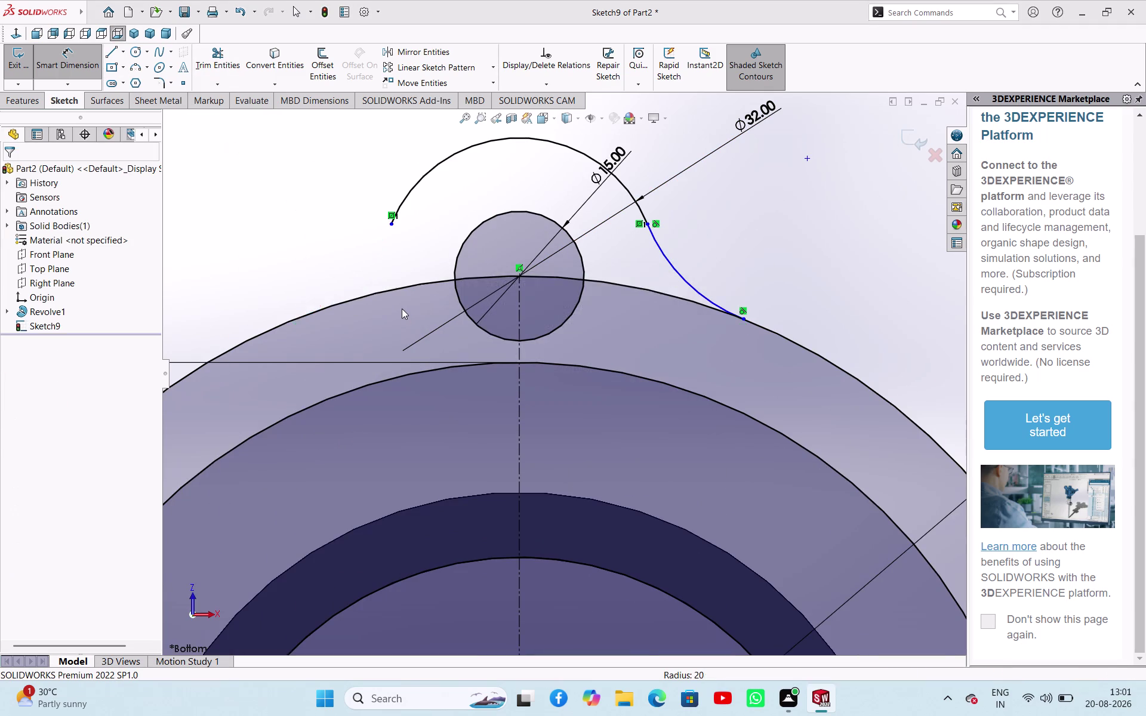
right_click(706, 228)
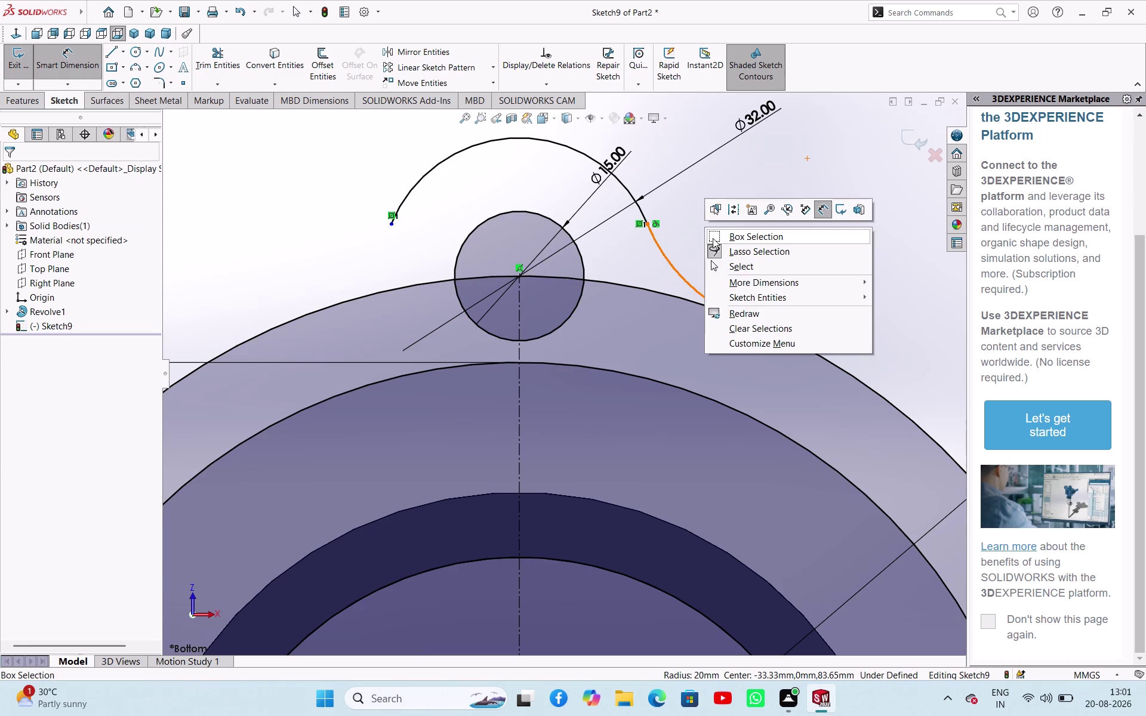
click(724, 259)
click(676, 273)
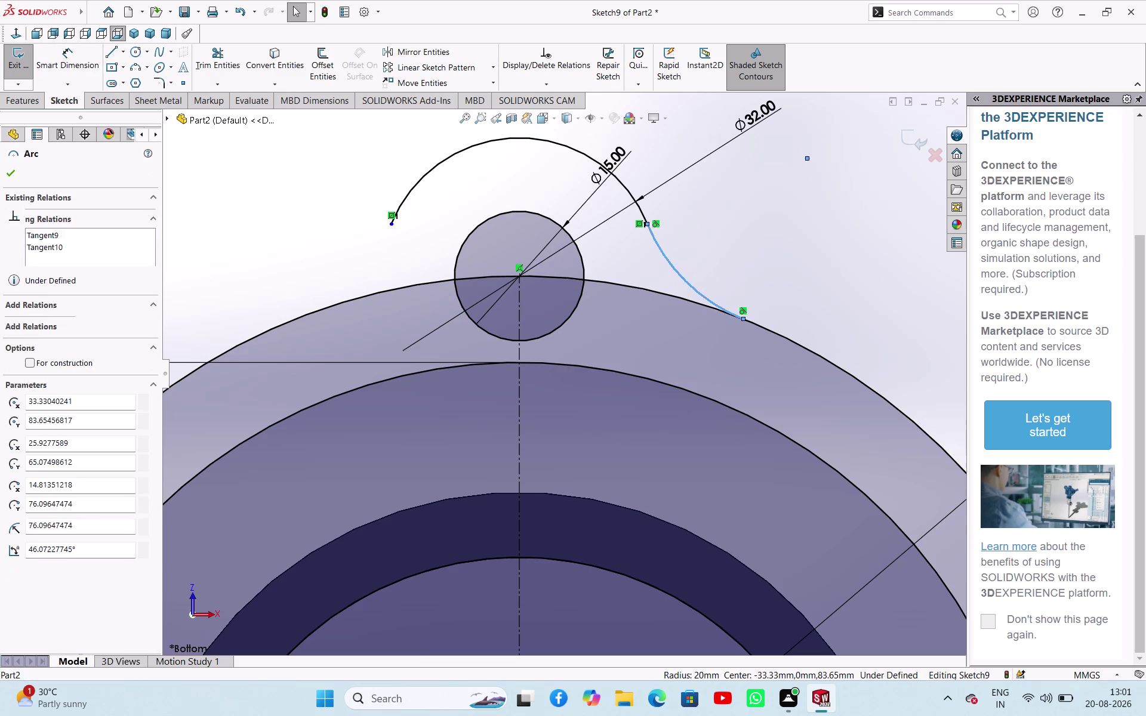
key(Delete)
scroll(up, 3)
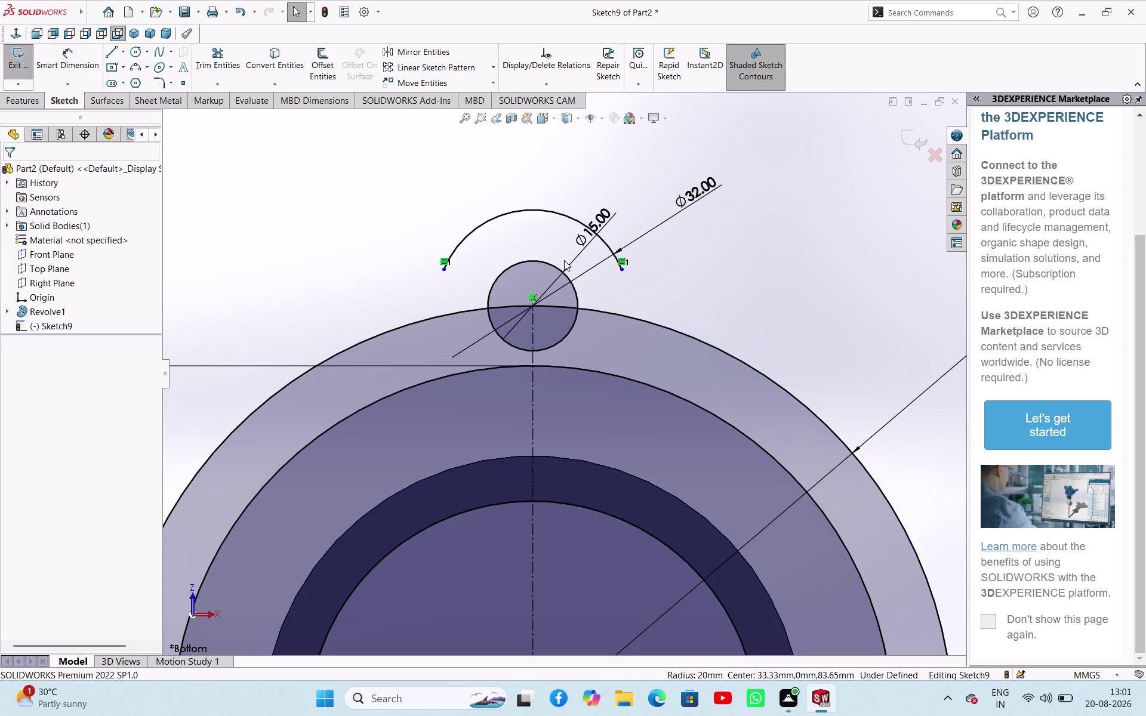
Delete the dimensioned Ø32 boss arc, confirming the deletion.
click(568, 220)
key(Delete)
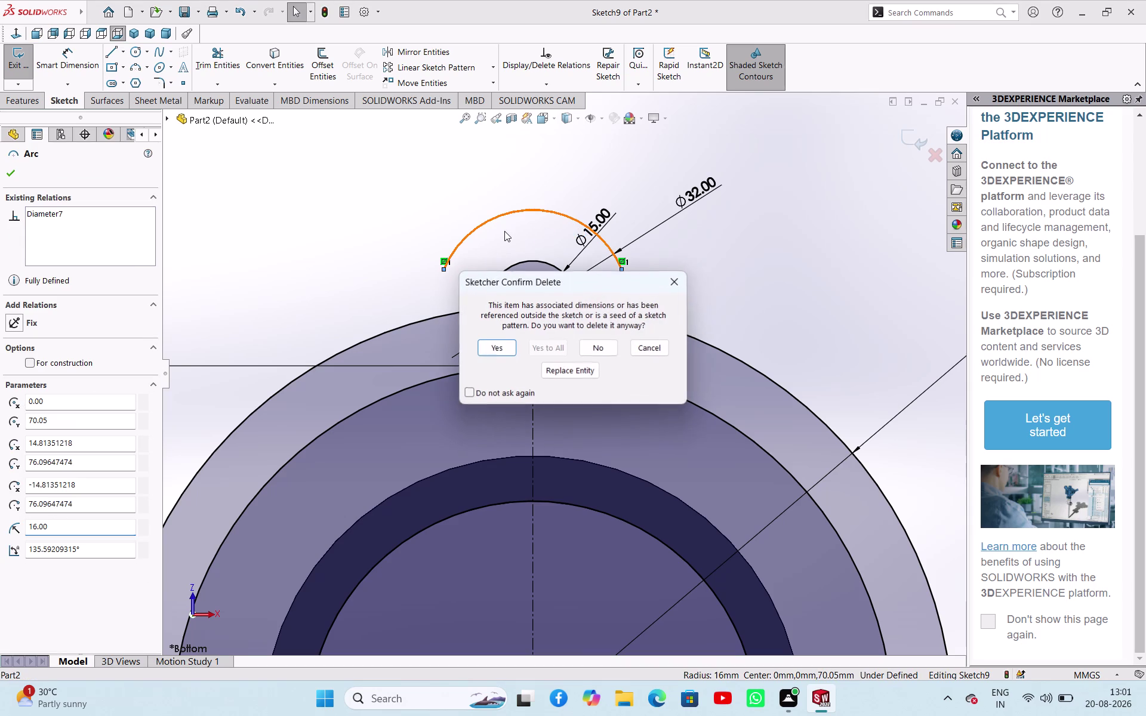
click(493, 349)
Convert the Ø140 circle to construction geometry.
scroll(up, 3)
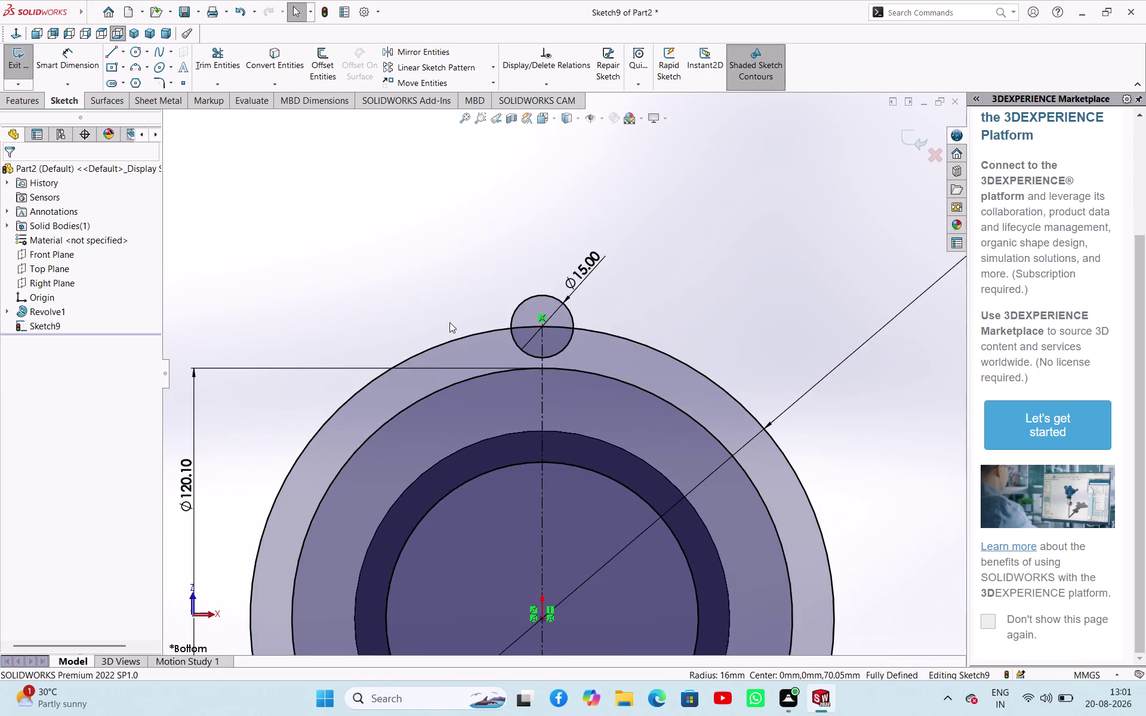
scroll(up, 3)
scroll(down, 3)
scroll(up, 3)
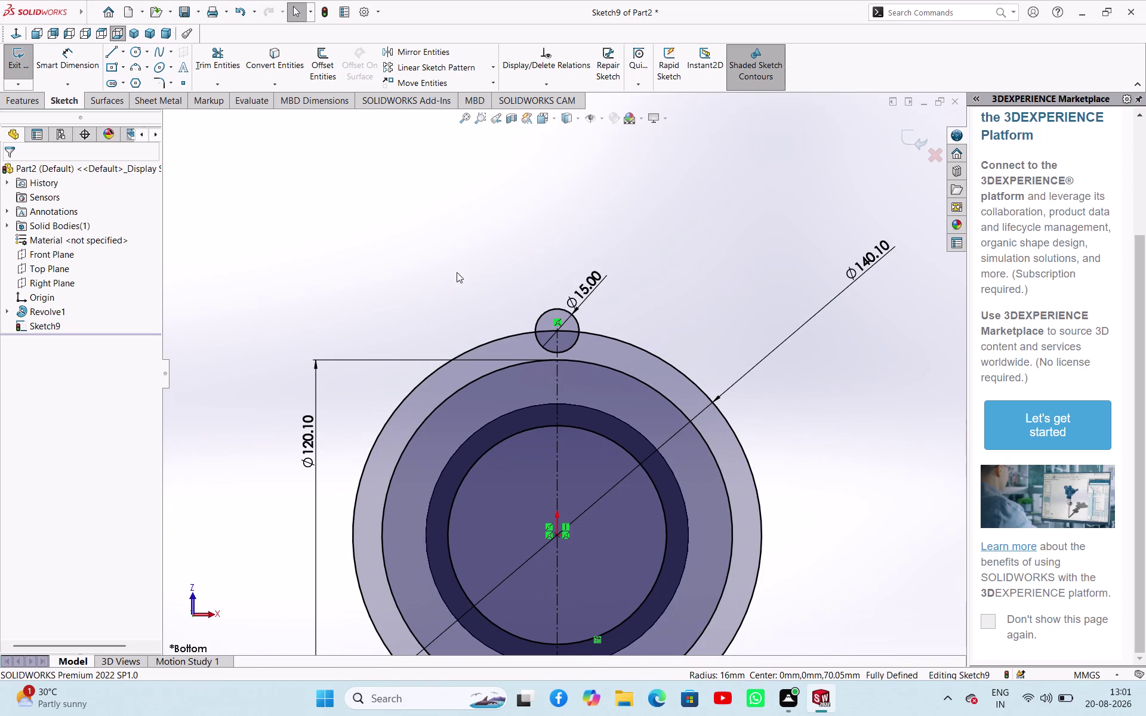
click(475, 350)
click(527, 314)
click(424, 264)
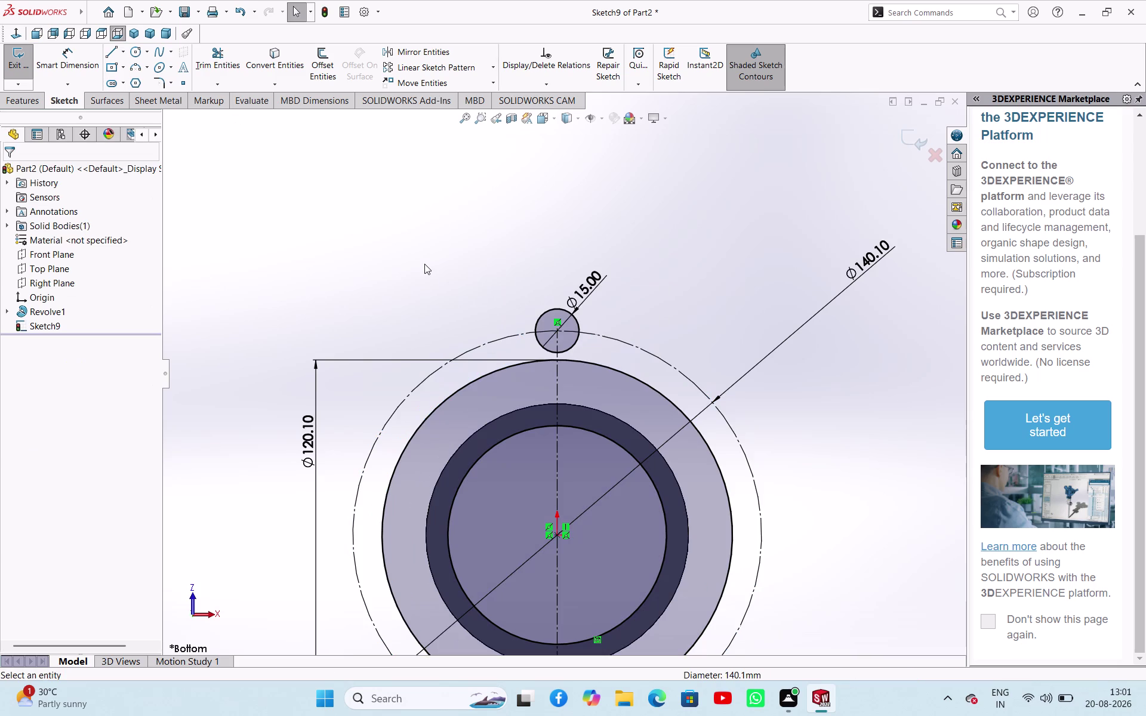
Draw a three-point arc from the body edge to the Ø15 circle on the left.
scroll(up, 3)
scroll(down, 3)
scroll(up, 3)
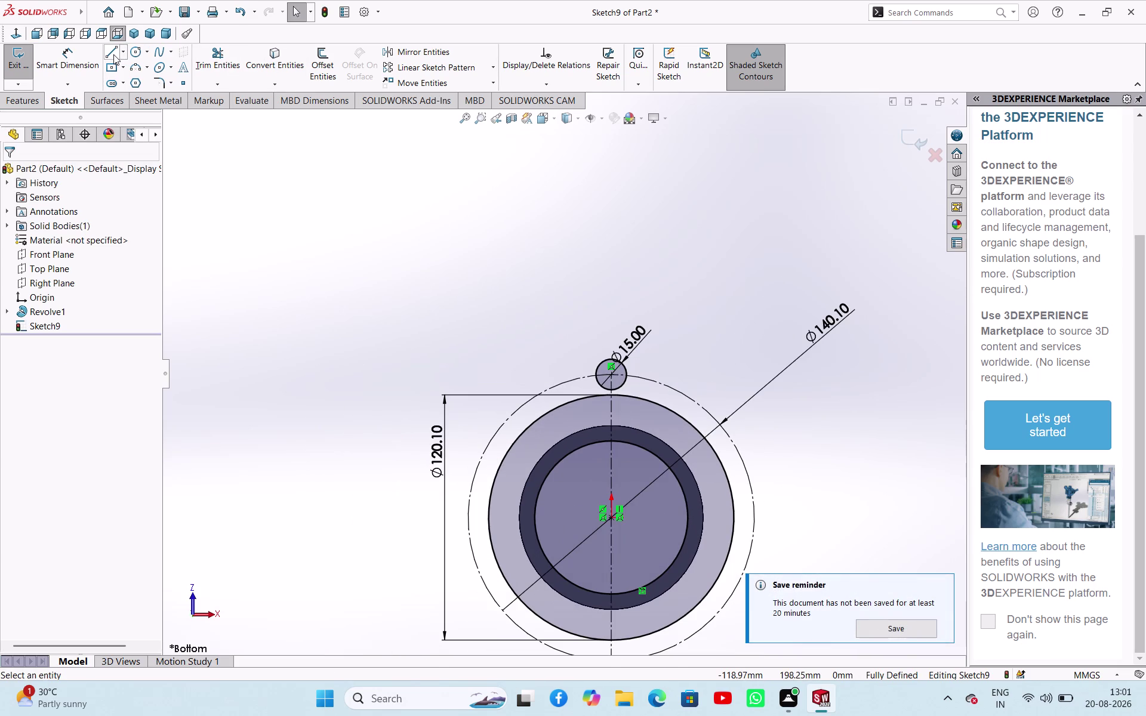
click(136, 67)
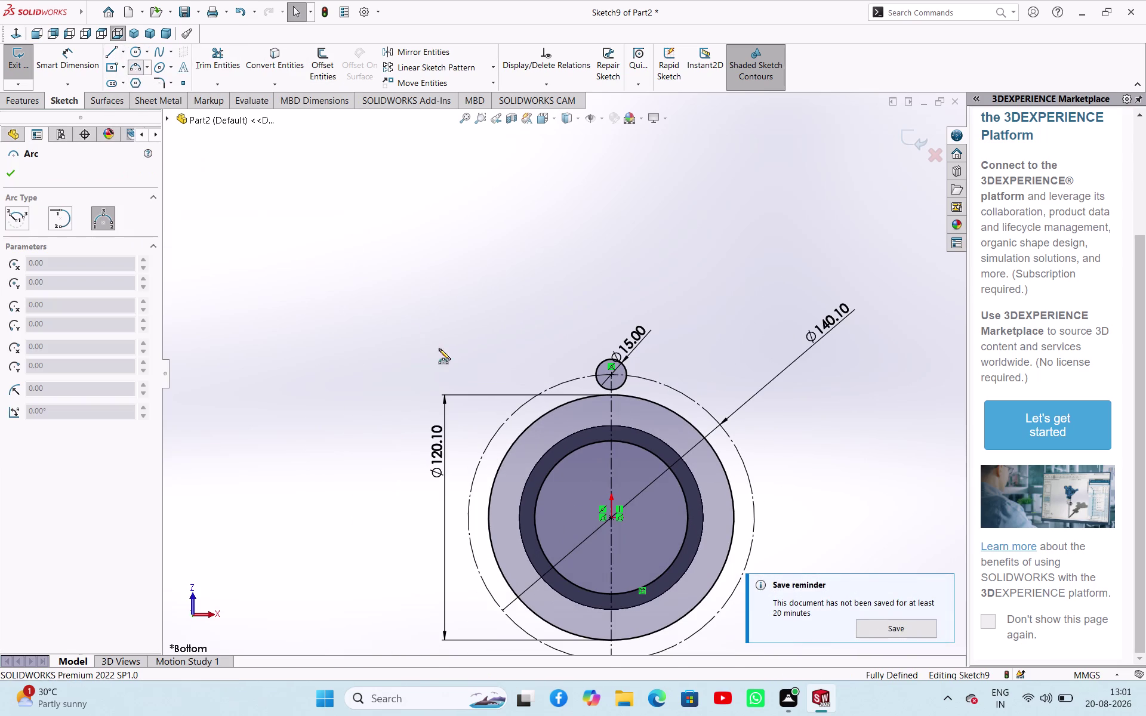
click(540, 416)
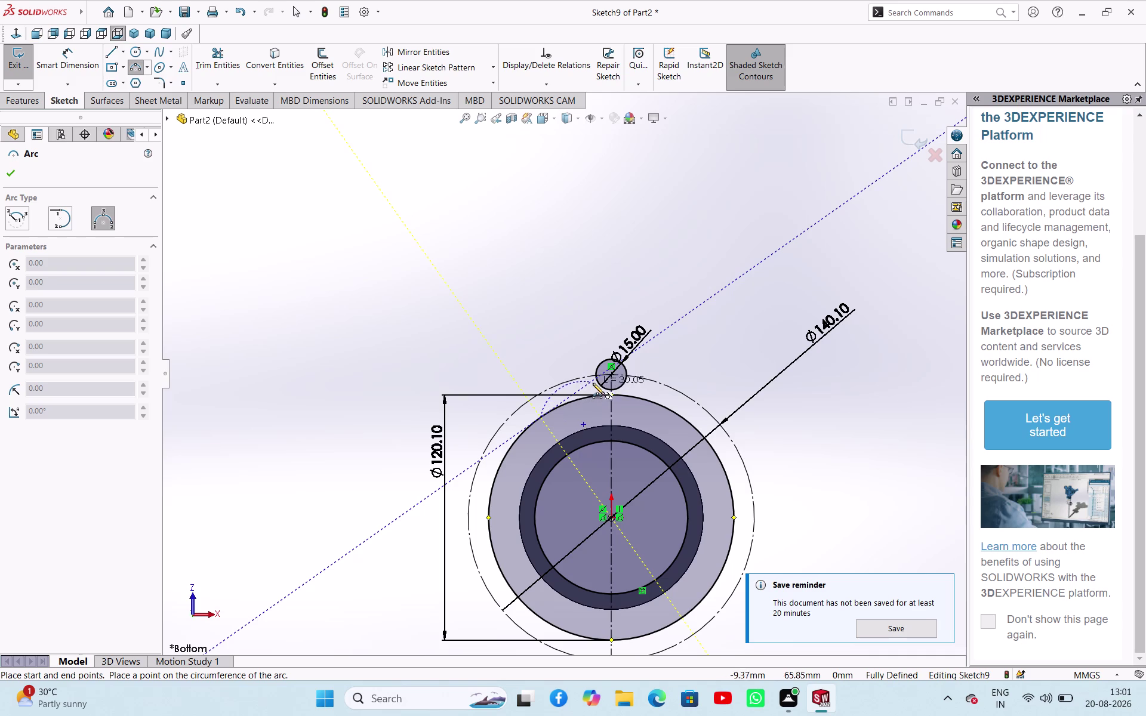
click(596, 382)
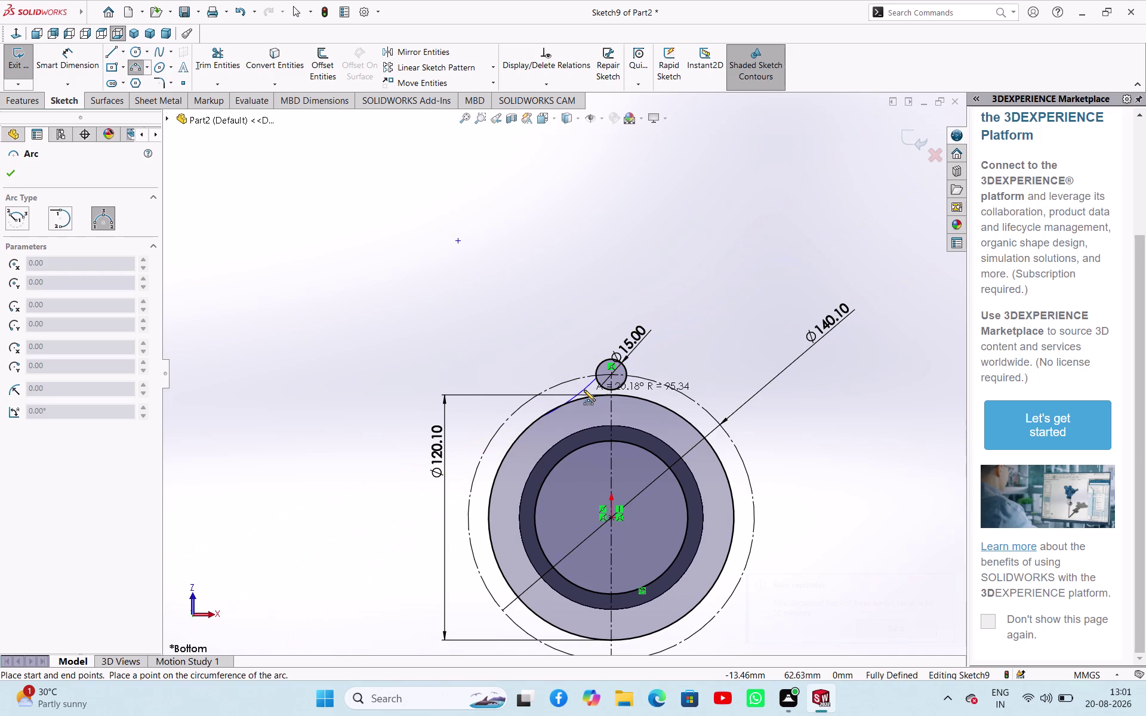
click(584, 391)
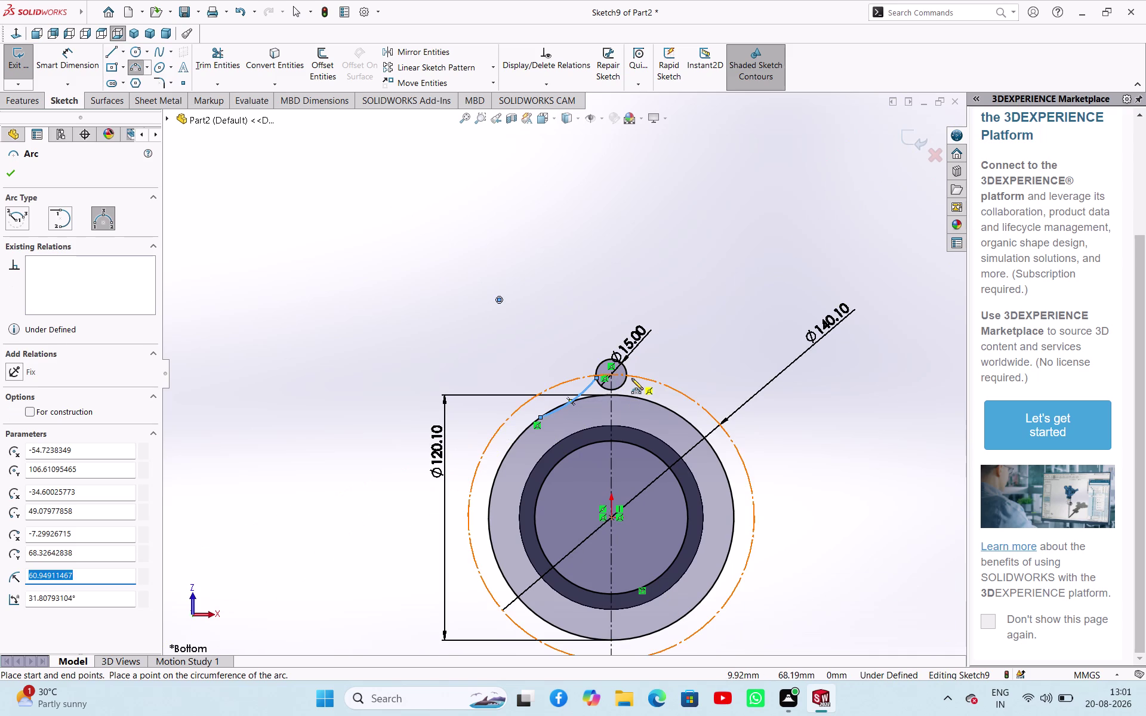
scroll(down, 3)
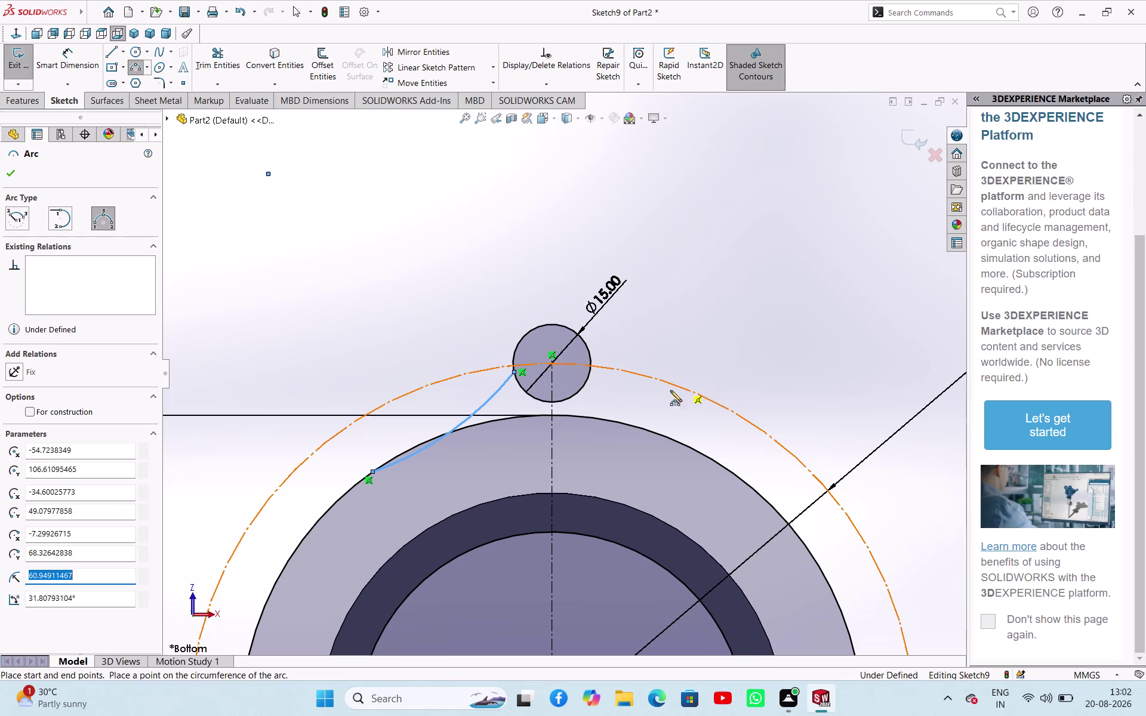
Draw the right-side arc from the Ø15 circle to the body edge and exit.
click(593, 374)
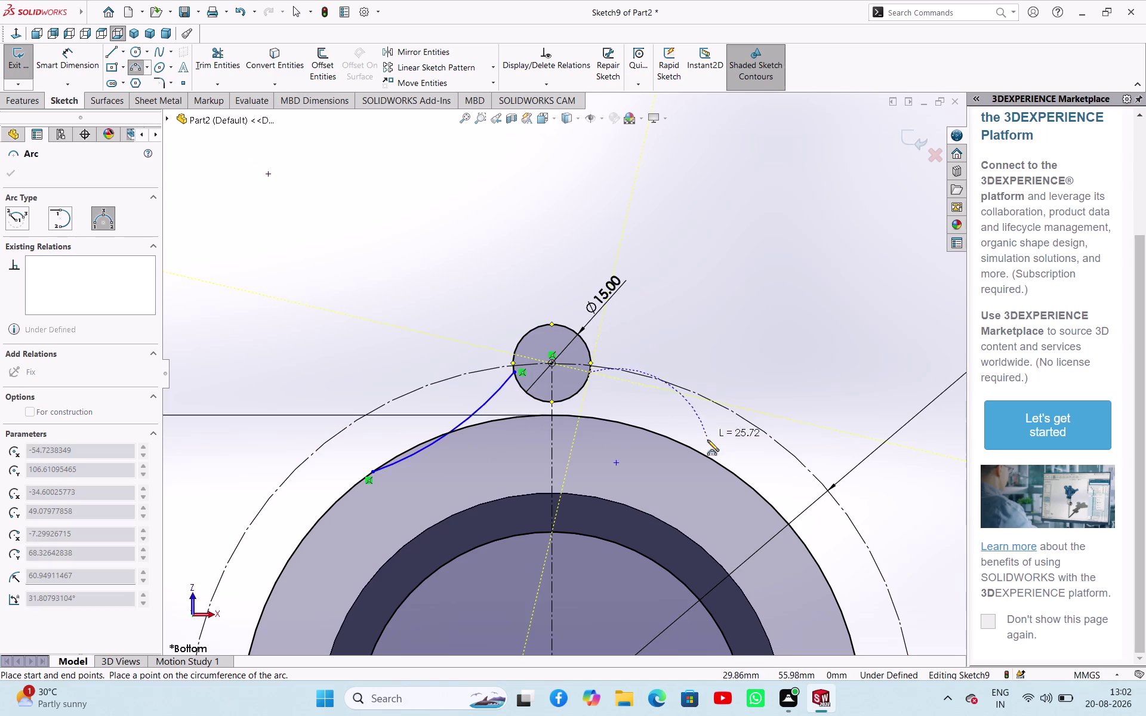
click(708, 454)
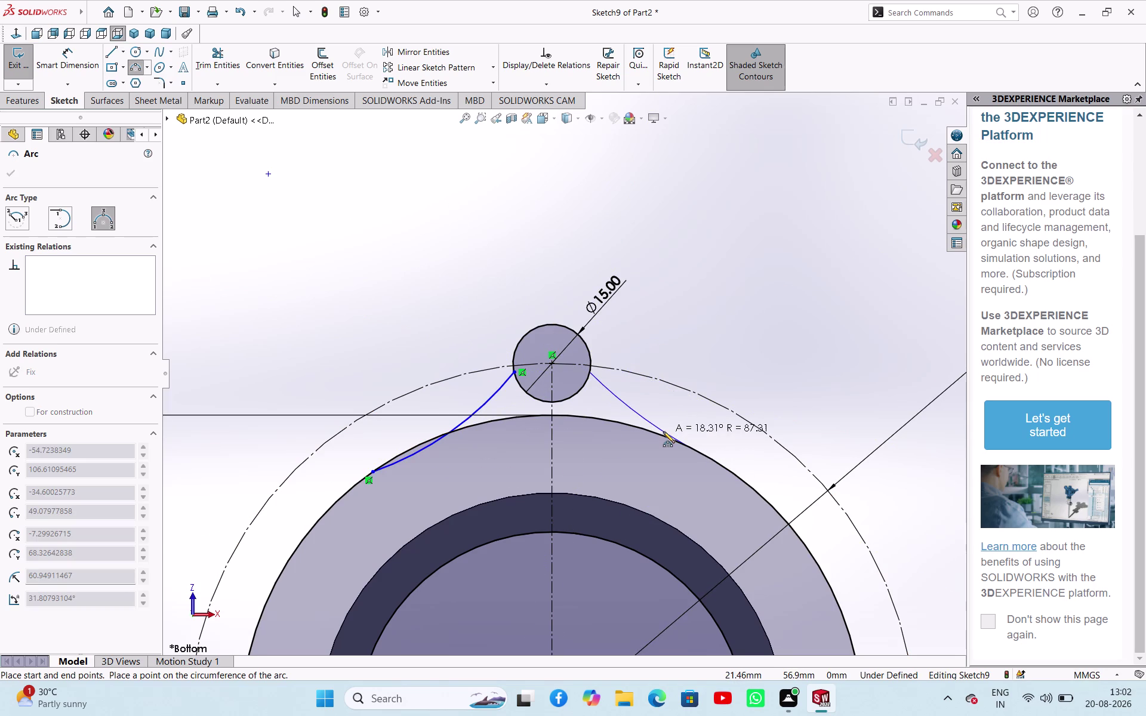
click(663, 432)
right_click(729, 304)
click(749, 319)
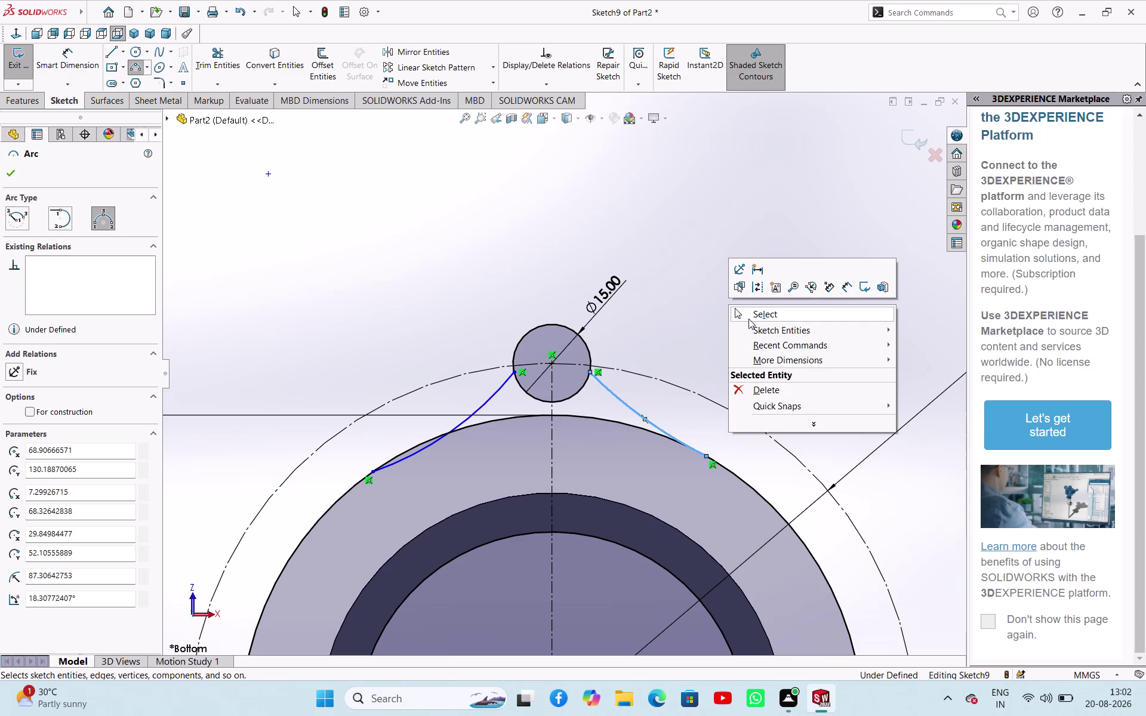
right_drag(748, 323, 749, 249)
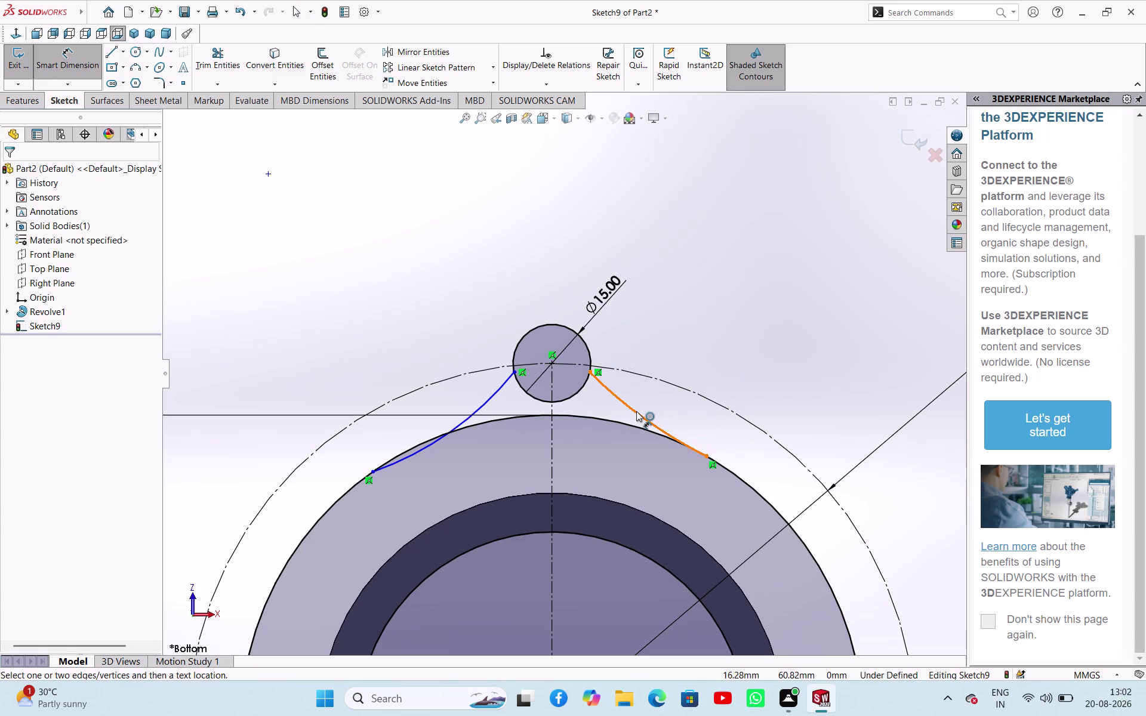
Dimension the right arc to R20 and the left arc at its current radius.
click(636, 411)
click(701, 326)
text(20)
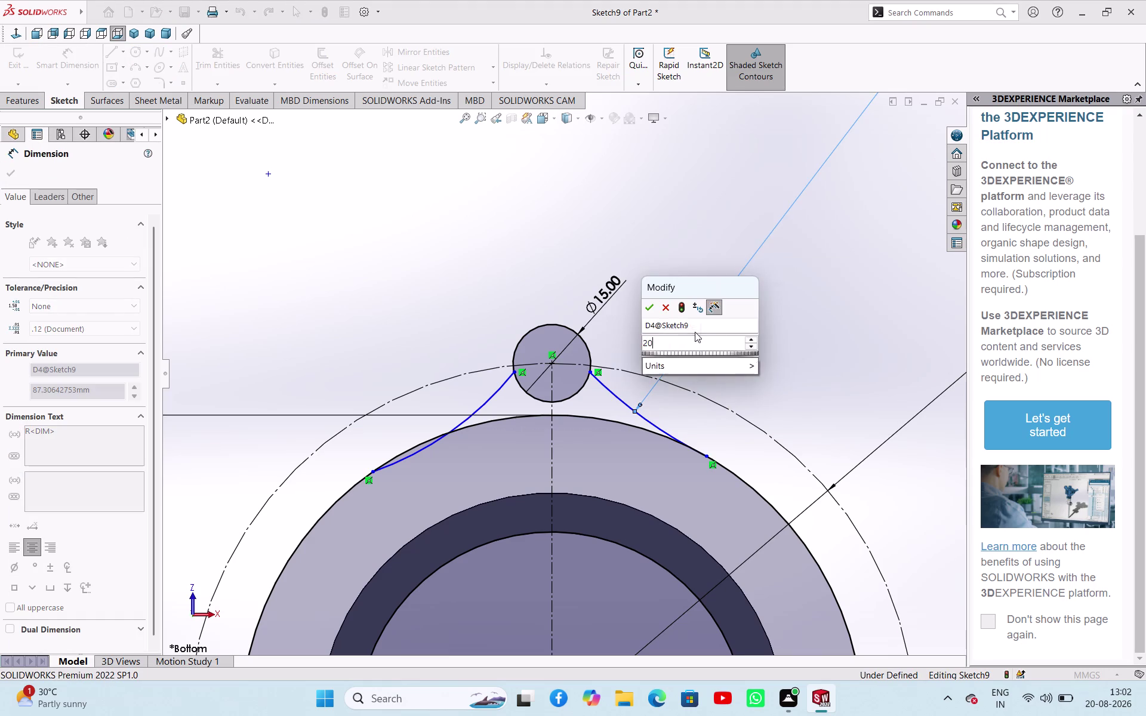
key(Return)
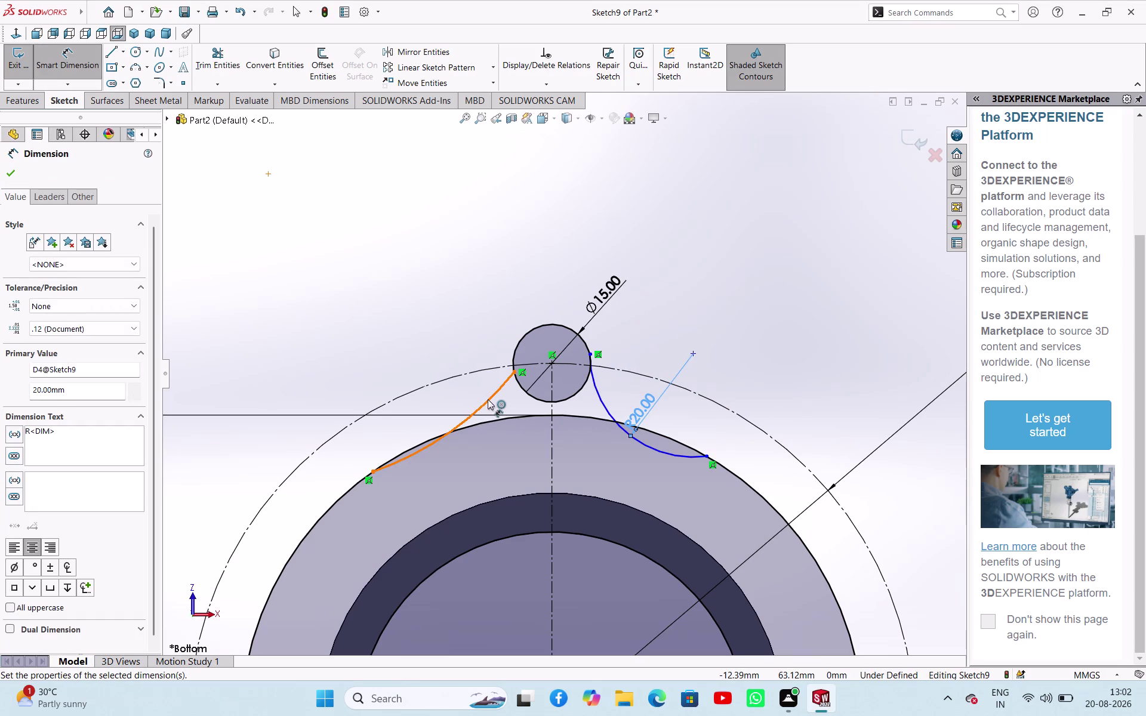
click(488, 399)
click(406, 357)
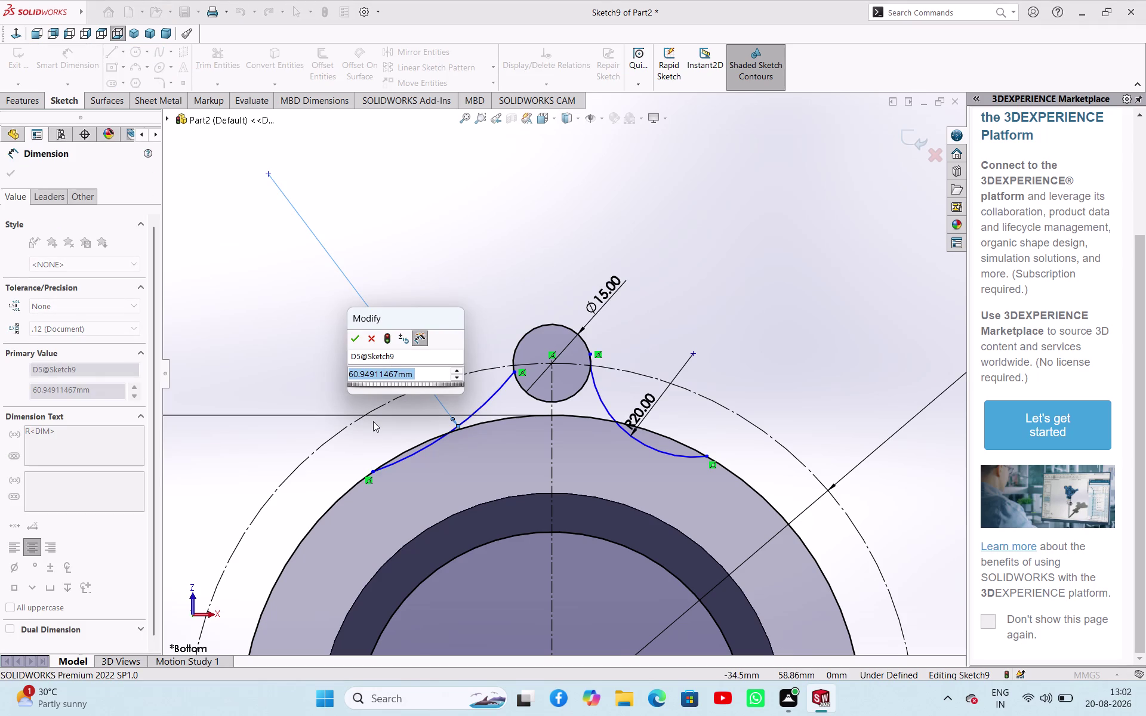
click(370, 333)
click(392, 245)
right_click(440, 257)
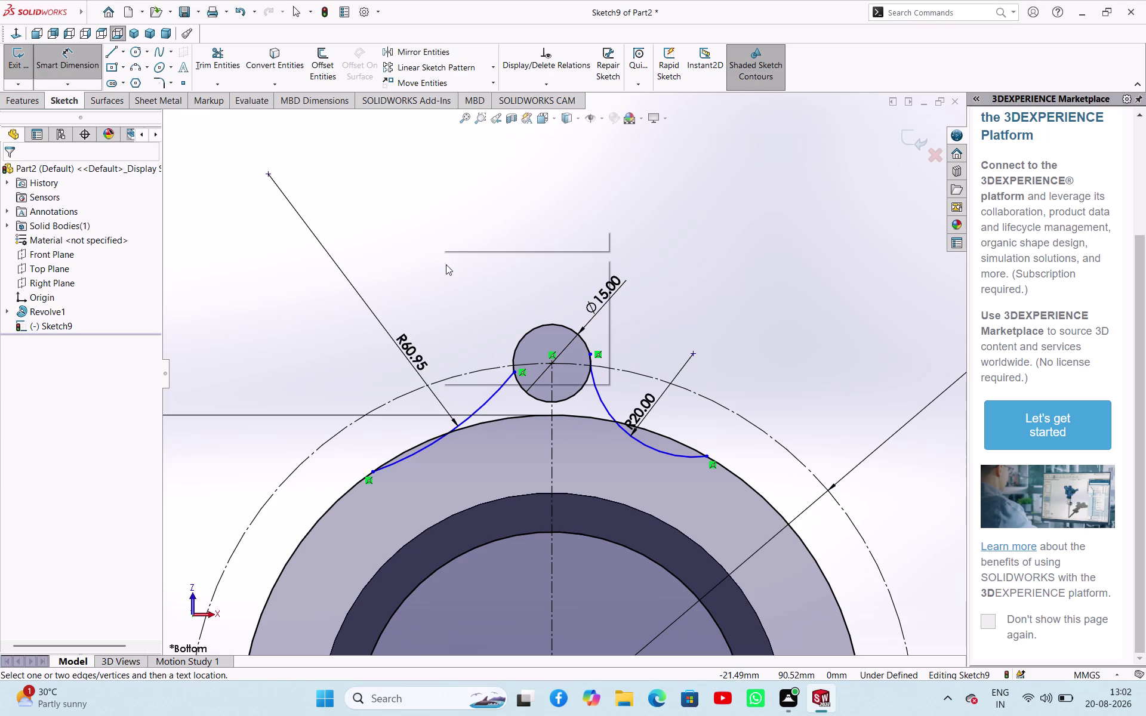
click(471, 299)
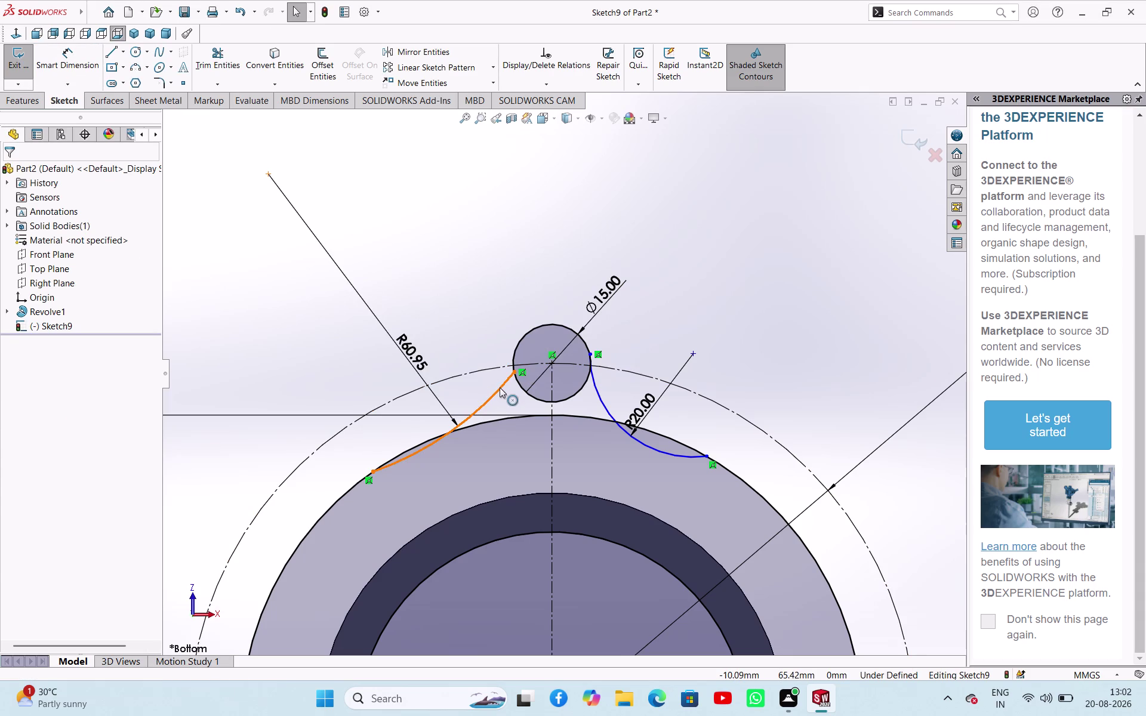
Delete both connecting arcs, confirming each deletion.
click(500, 388)
key(Delete)
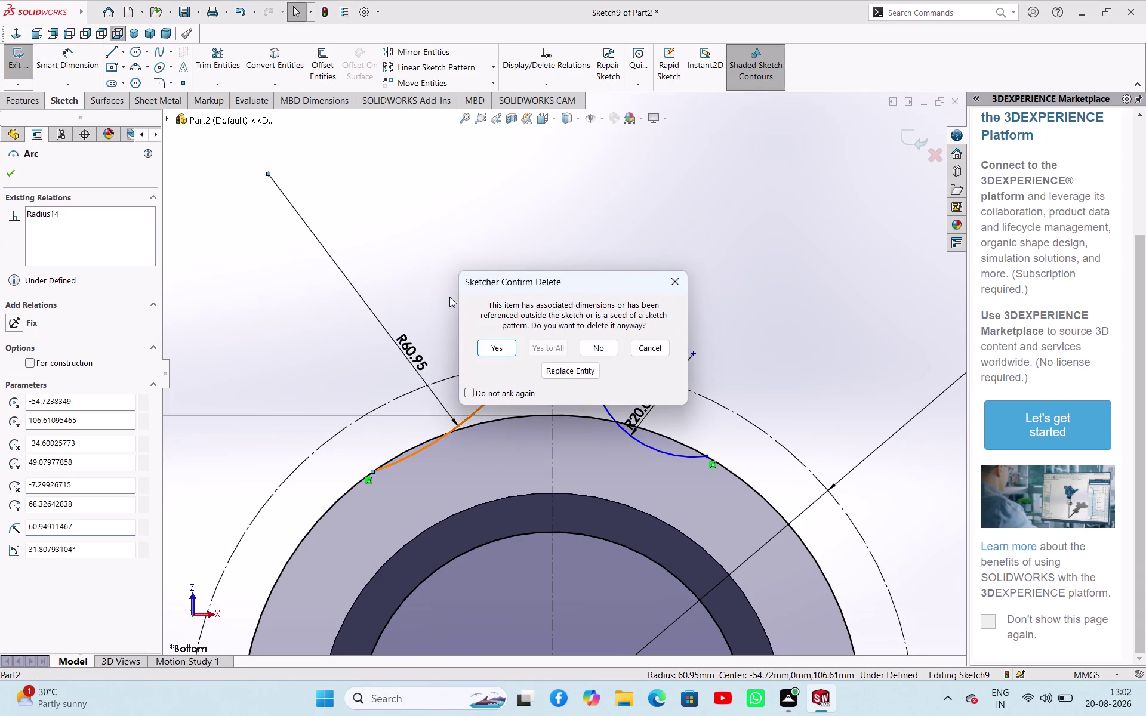
click(501, 348)
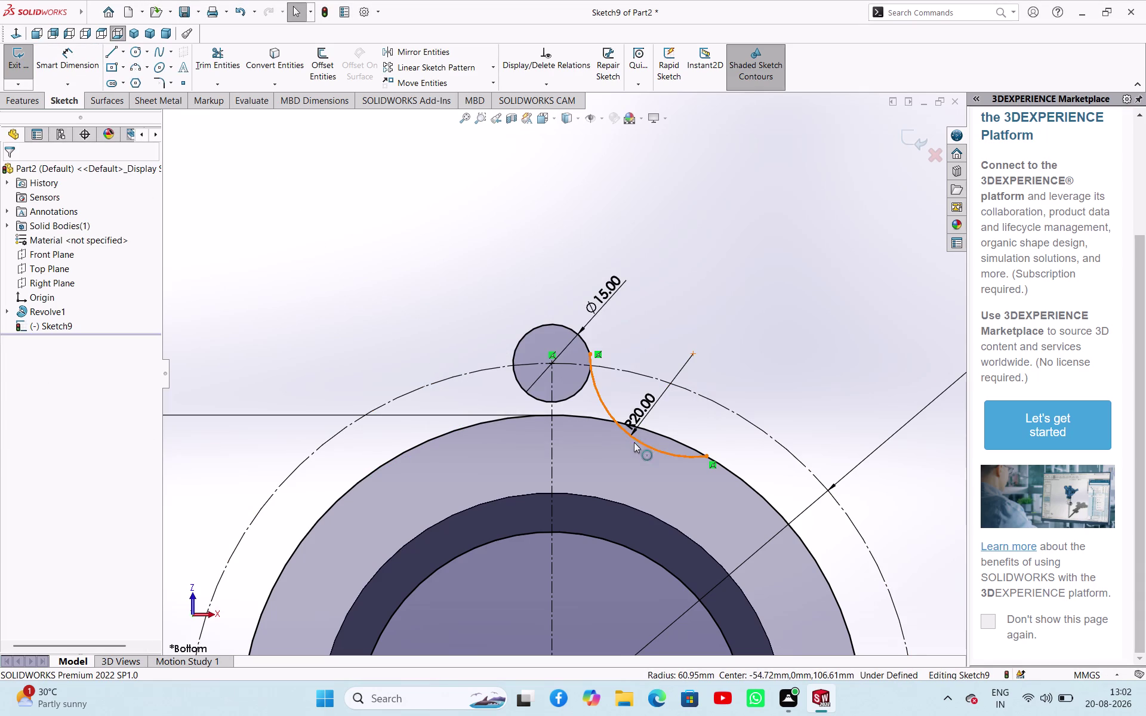
click(646, 446)
key(Delete)
key(Delete)
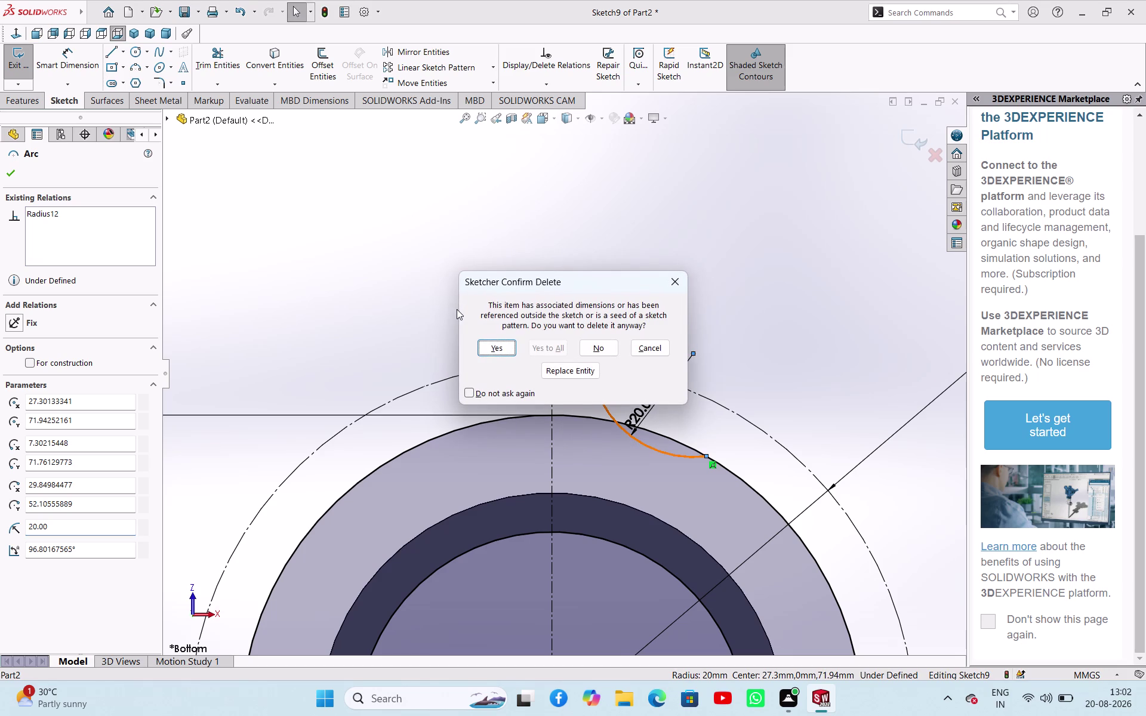
click(496, 349)
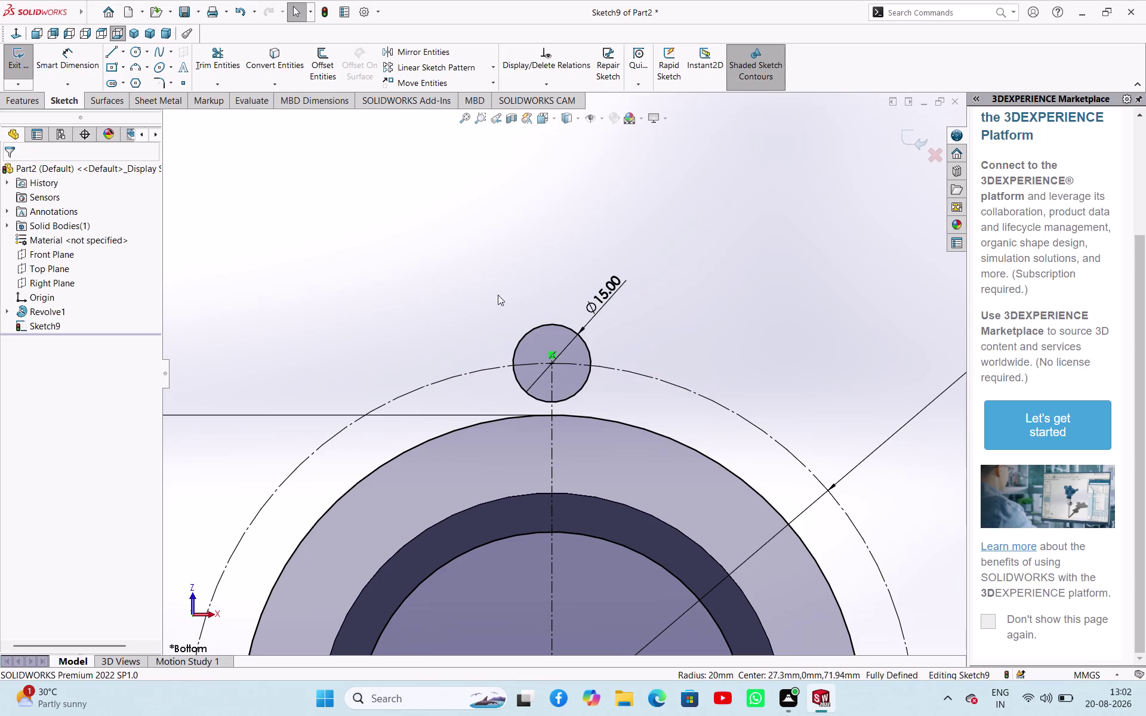
click(139, 51)
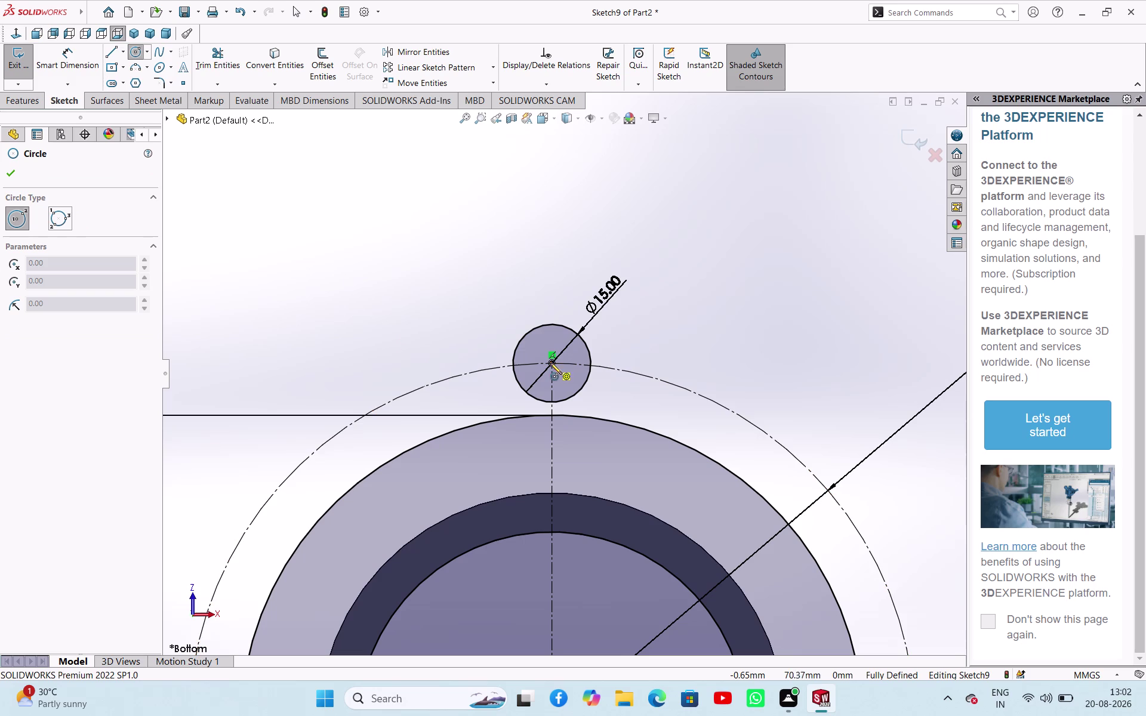
Draw a circle centred on the Ø15 hole and dimension it to Ø32.
click(553, 364)
click(608, 397)
right_click(664, 277)
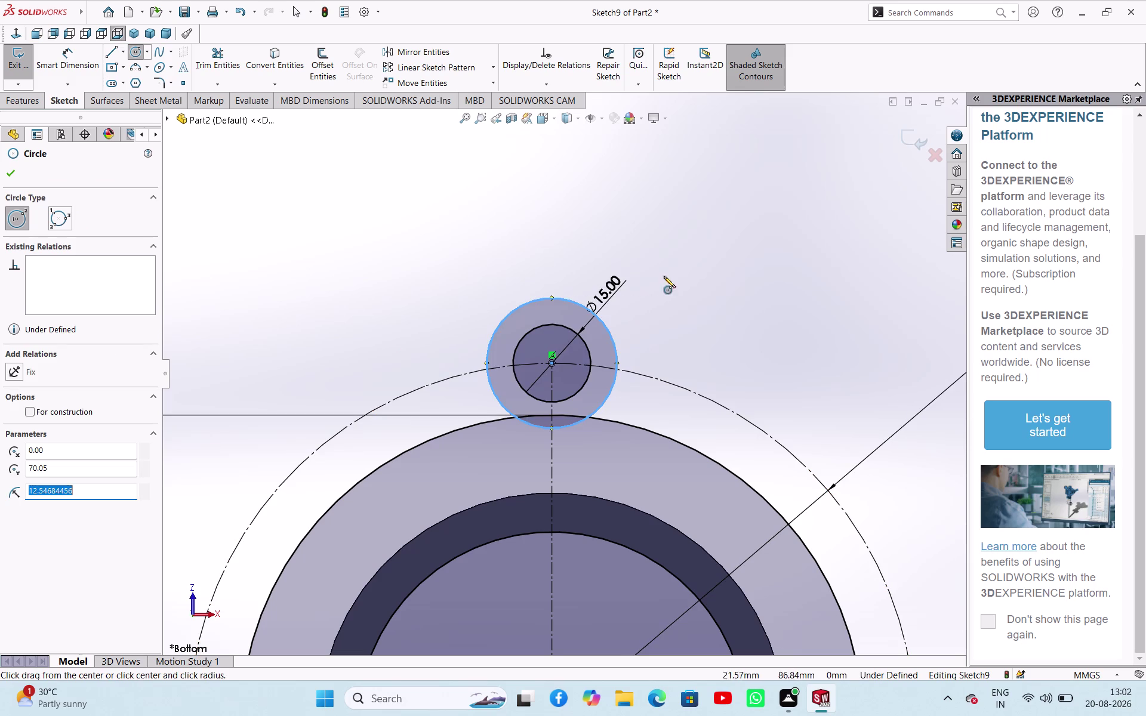
click(689, 285)
right_drag(692, 294, 697, 215)
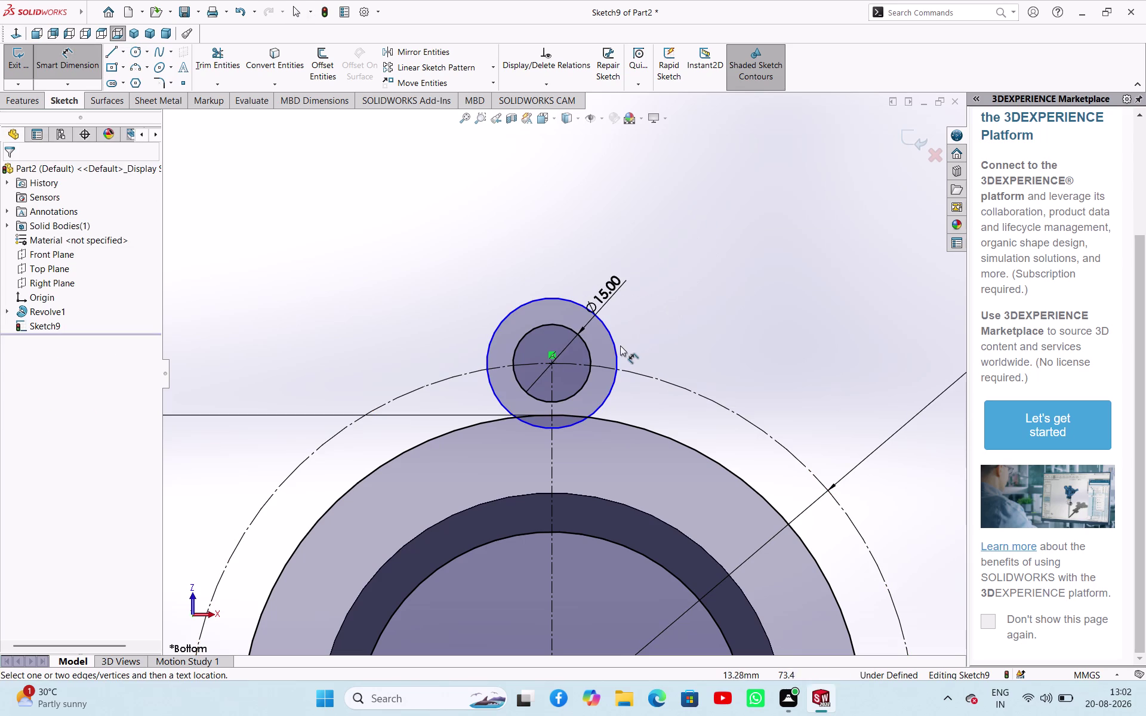
click(617, 345)
click(709, 280)
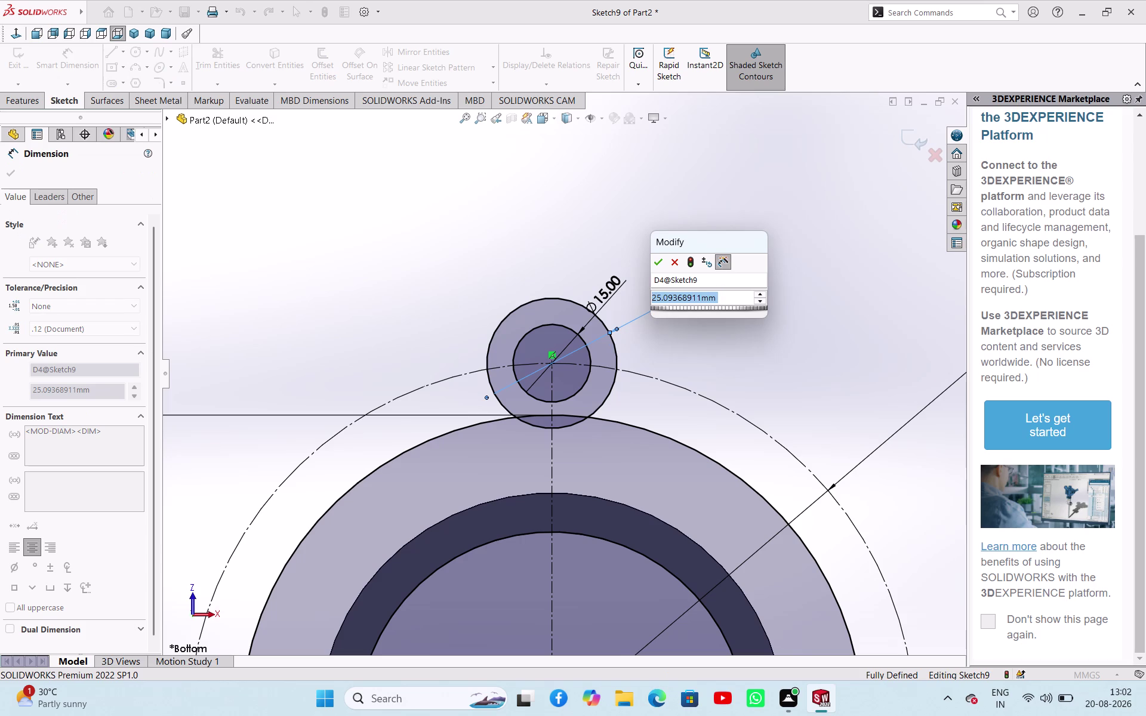
text(32)
key(Return)
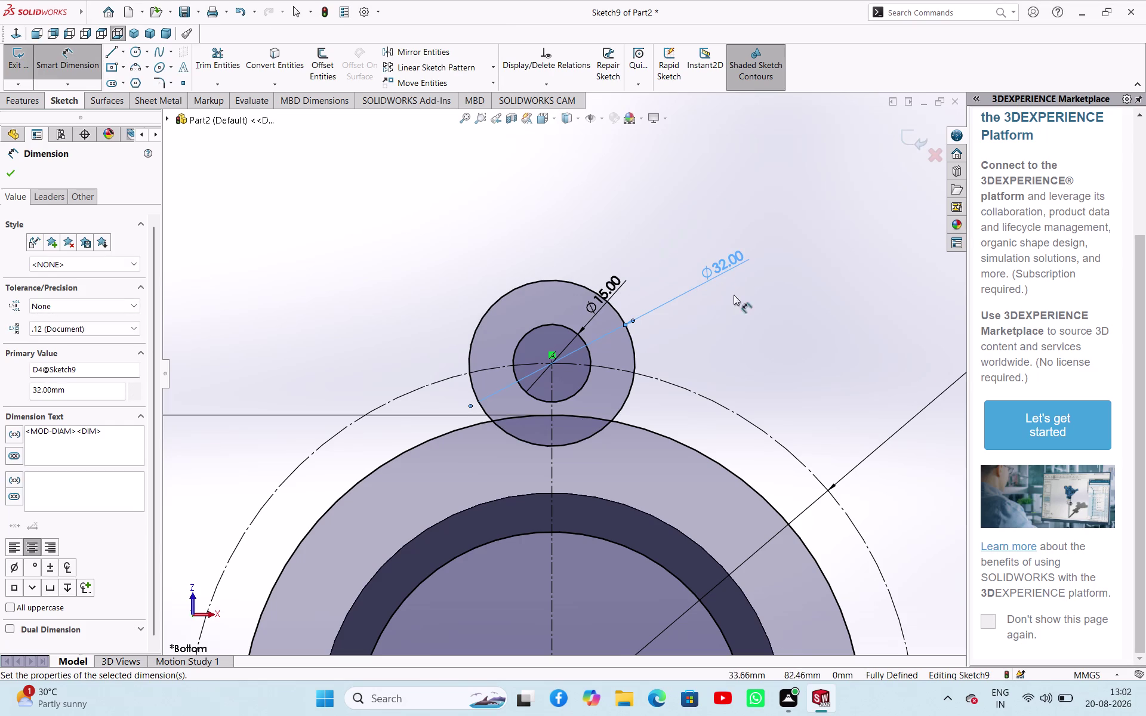
Draw a three-point arc from the Ø32 boss's left side to the body outline.
click(3, 177)
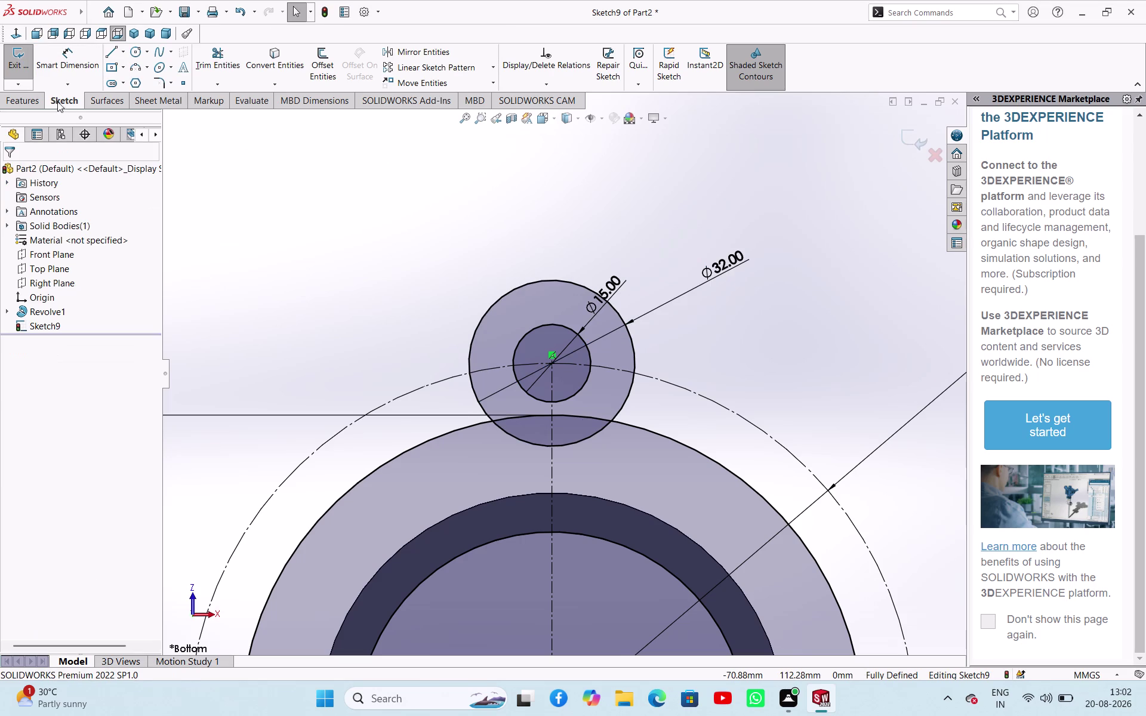
click(136, 69)
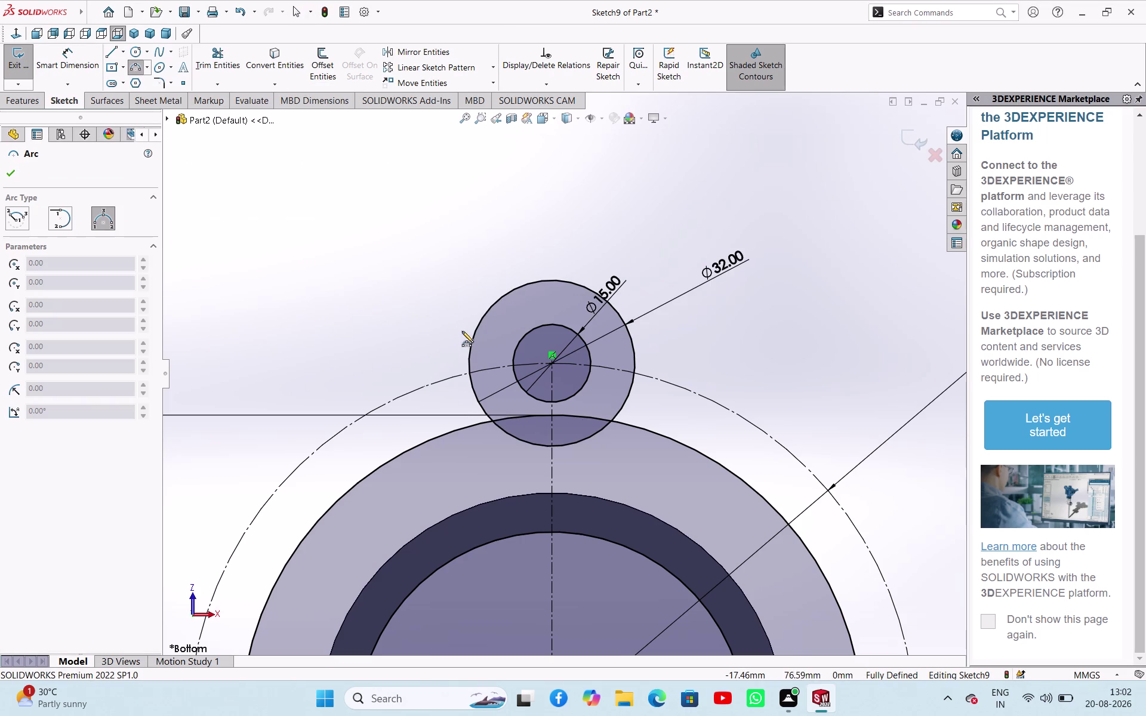
click(470, 342)
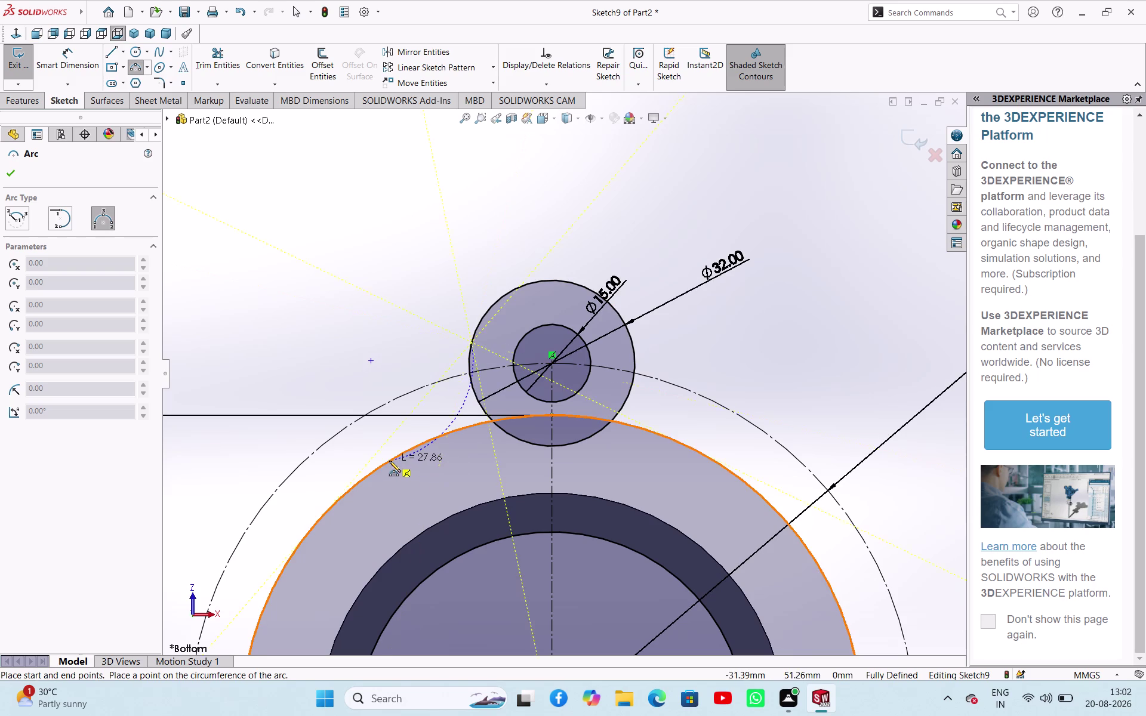
click(389, 461)
click(436, 423)
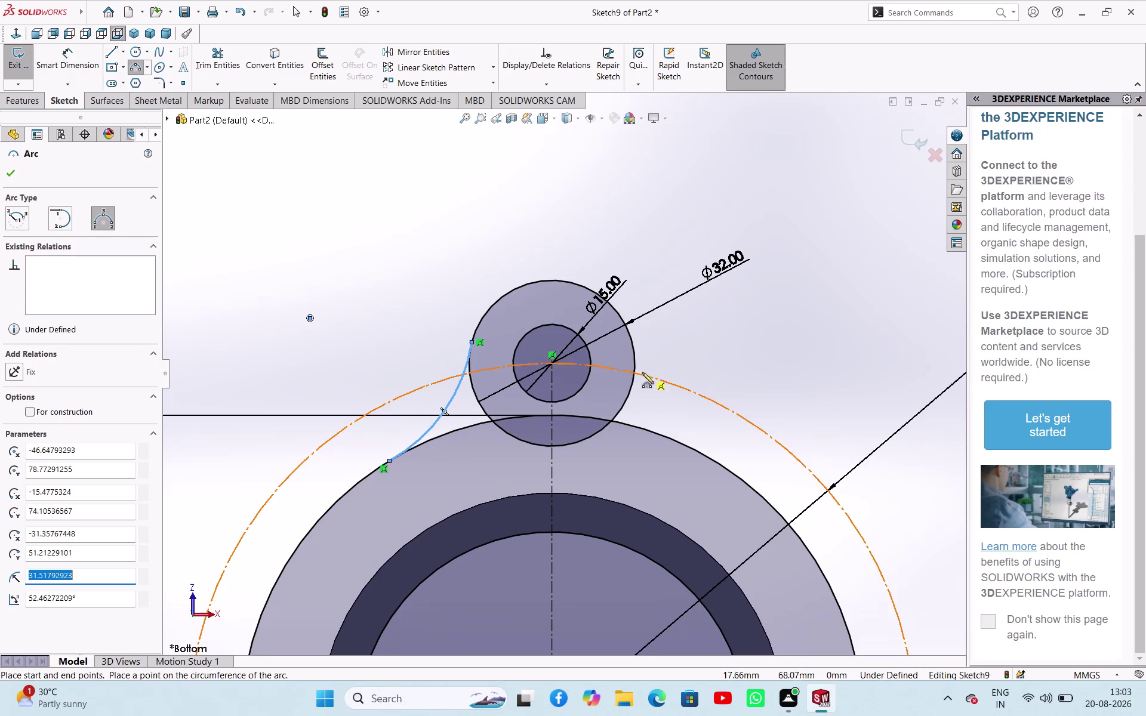
Draw the matching right-side three-point arc from the boss to the body outline.
click(634, 345)
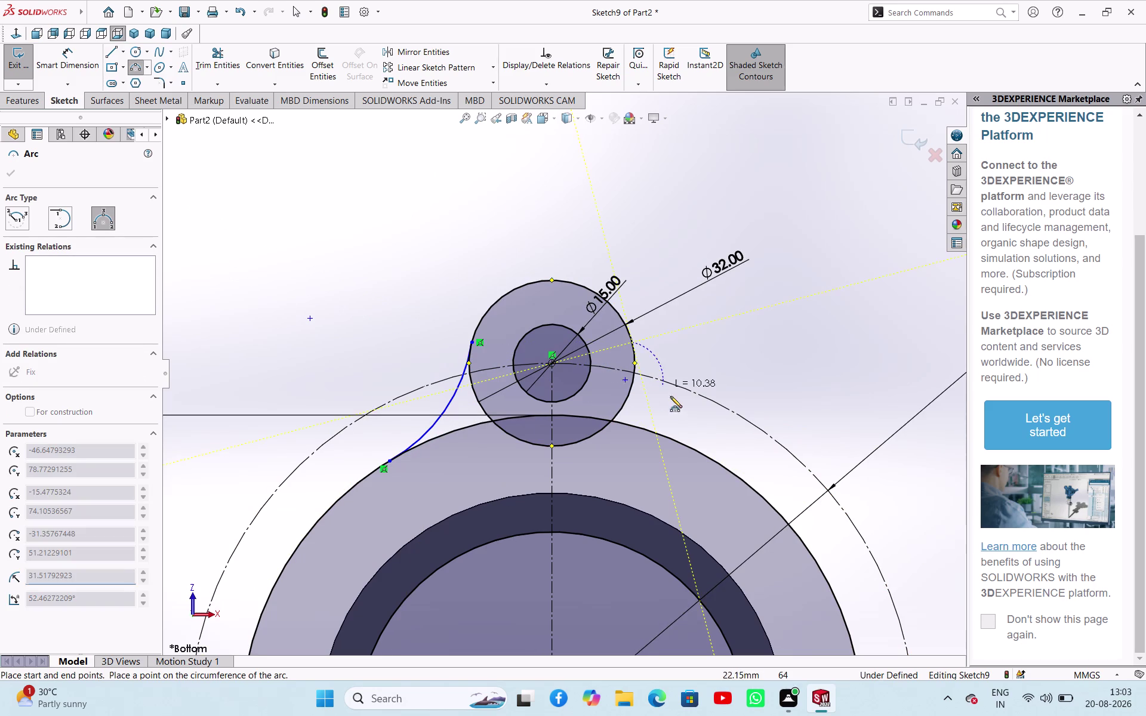
click(691, 447)
click(664, 418)
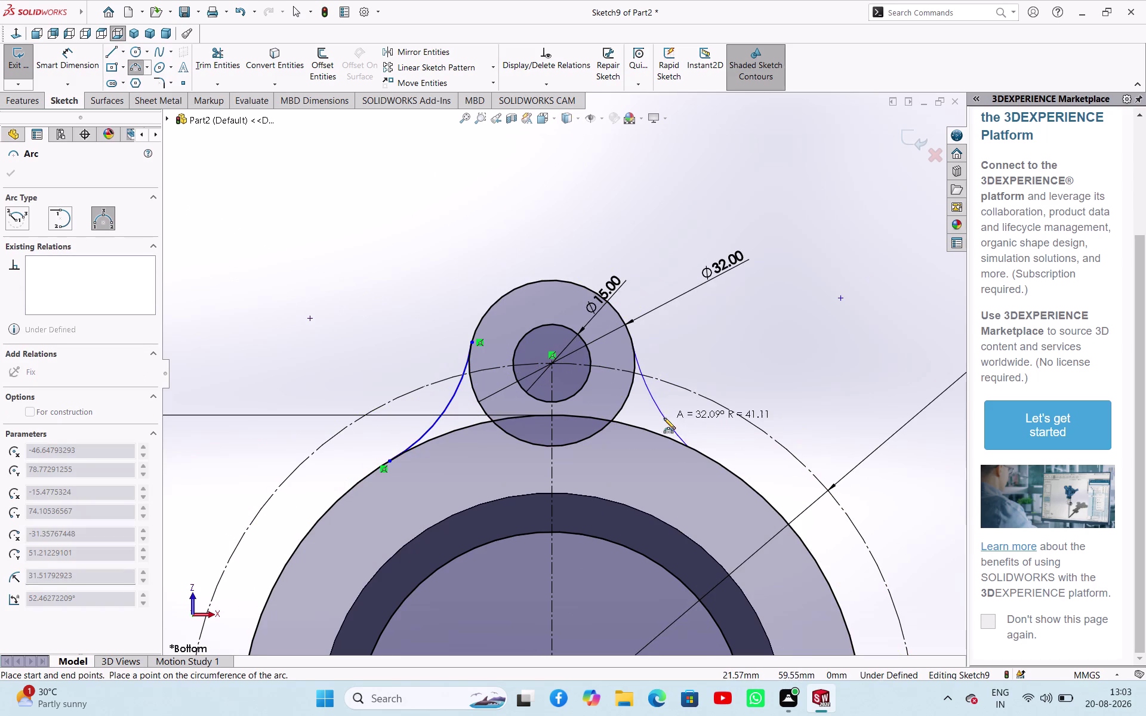
right_click(701, 338)
click(717, 350)
right_drag(727, 354, 729, 297)
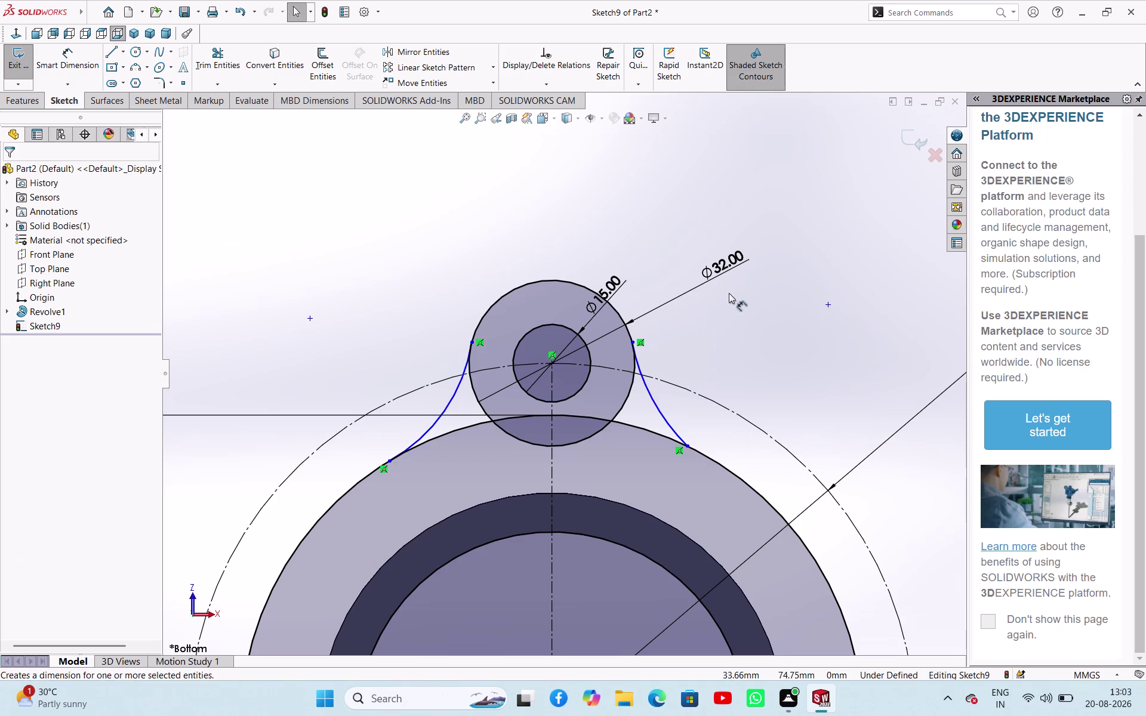
right_drag(729, 296, 729, 289)
Dimension the right connecting arc with radius 20.
click(659, 414)
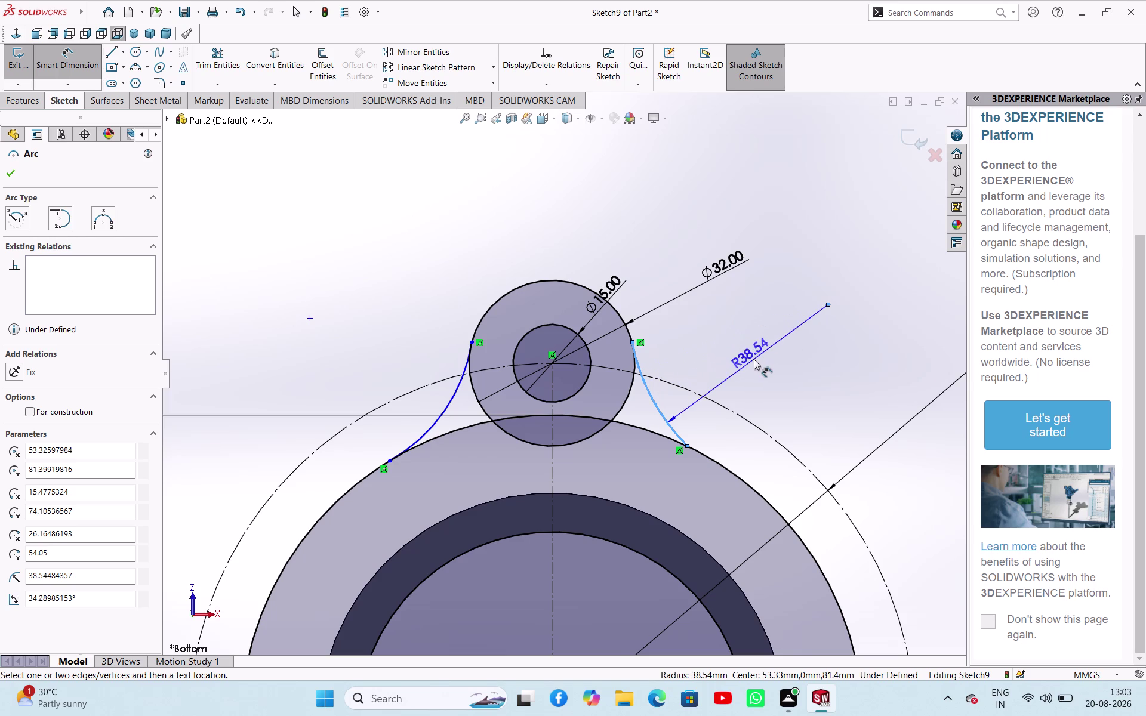
click(752, 358)
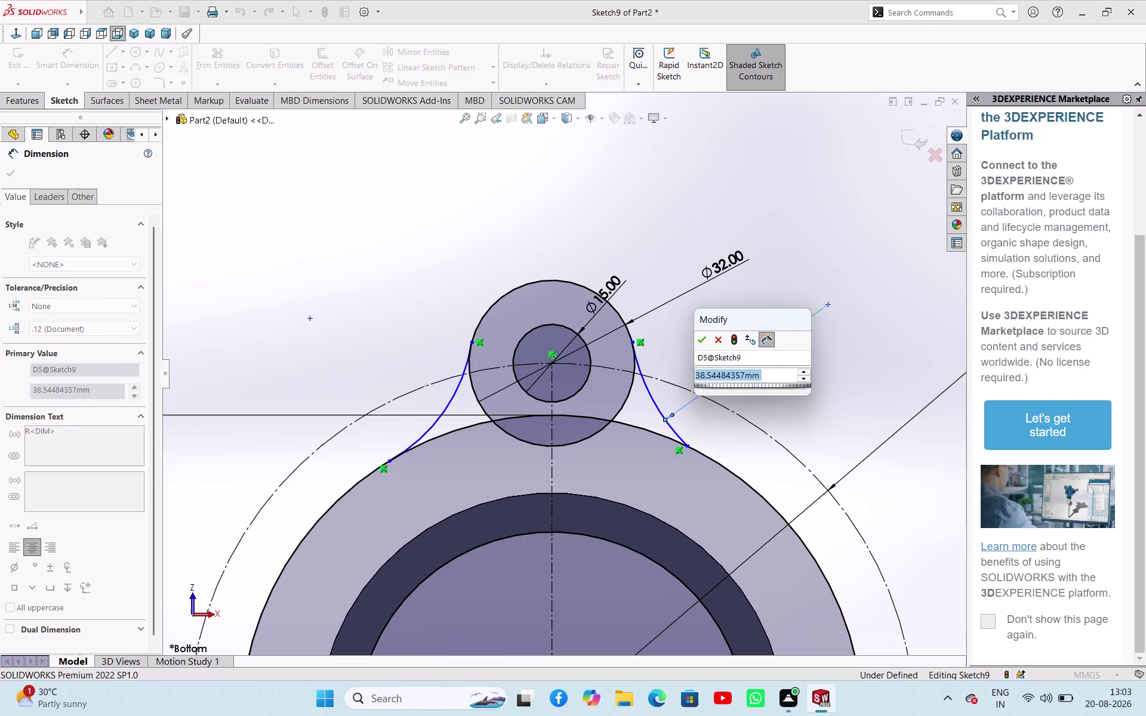
text(20)
key(Return)
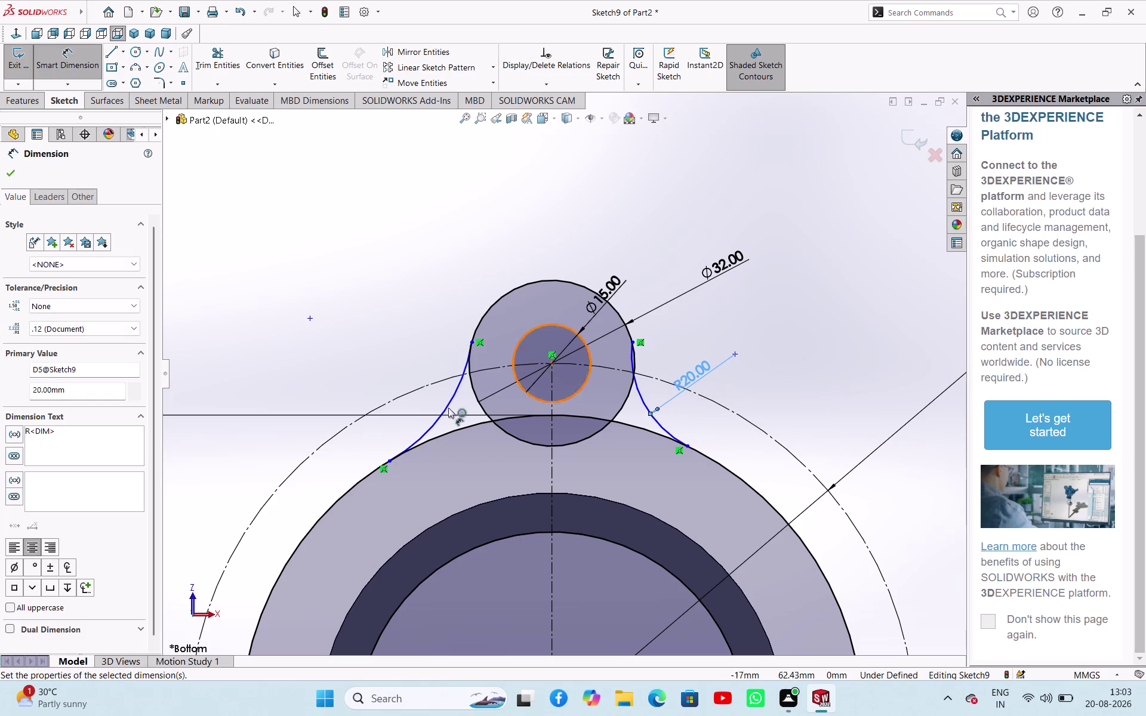
Dimension the left connecting arc with radius 20 and exit Smart Dimension.
click(429, 429)
click(394, 366)
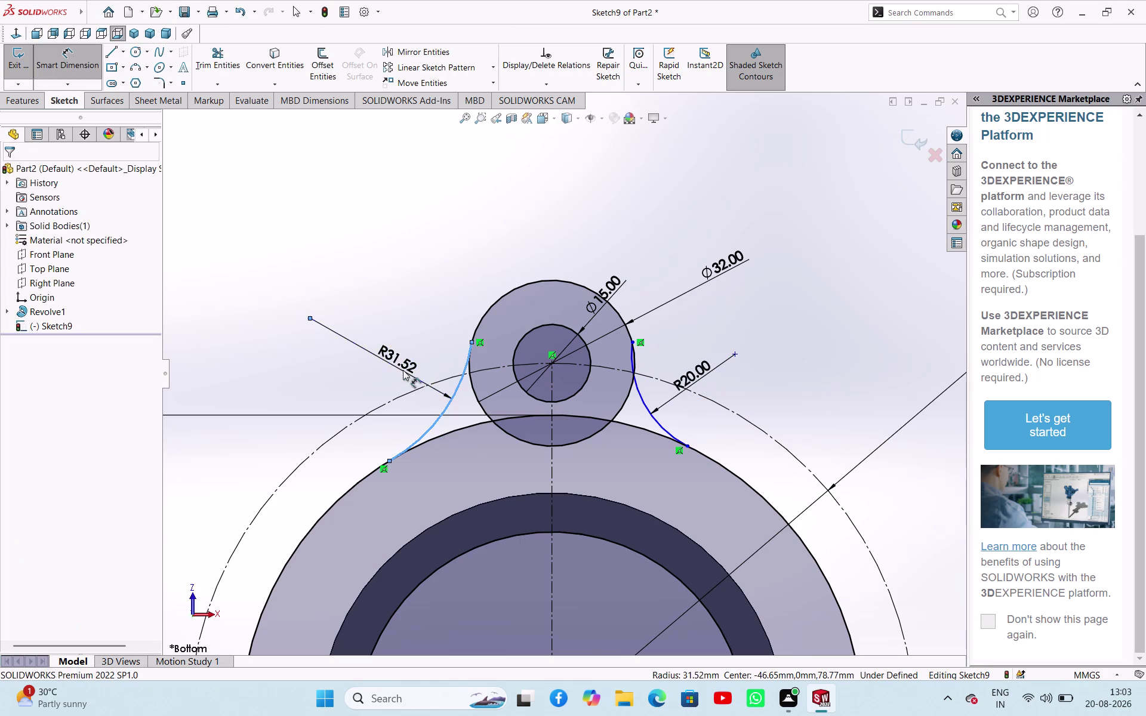
key(2)
key(0)
key(Return)
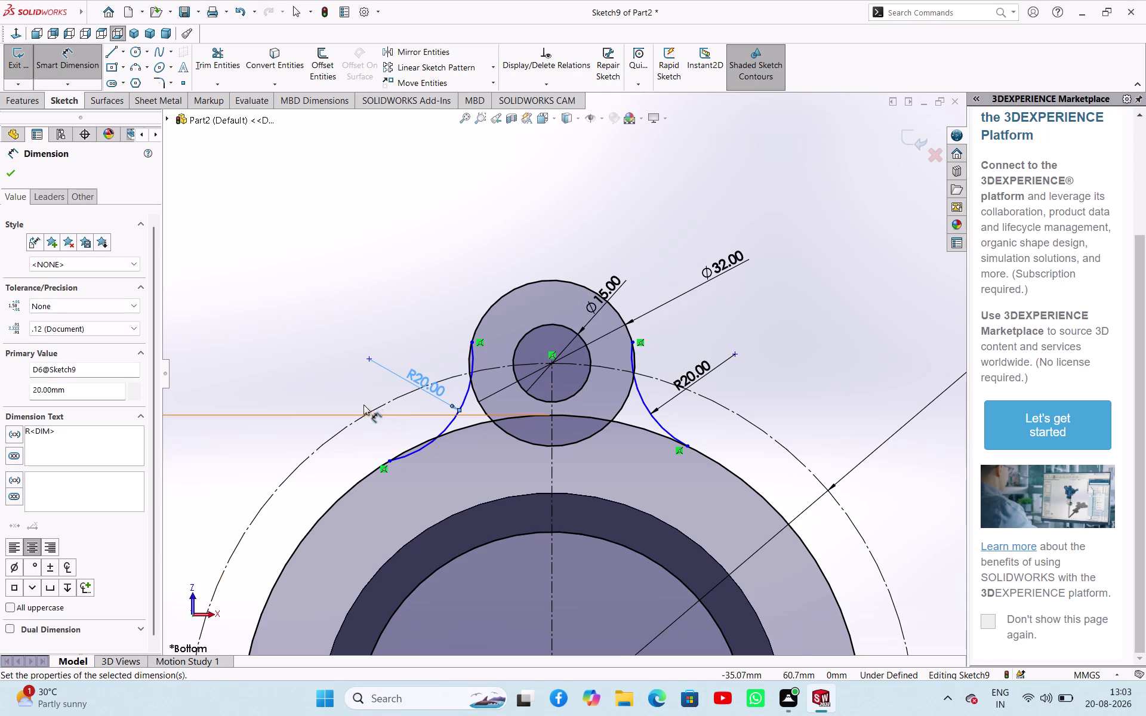
right_click(309, 230)
click(324, 271)
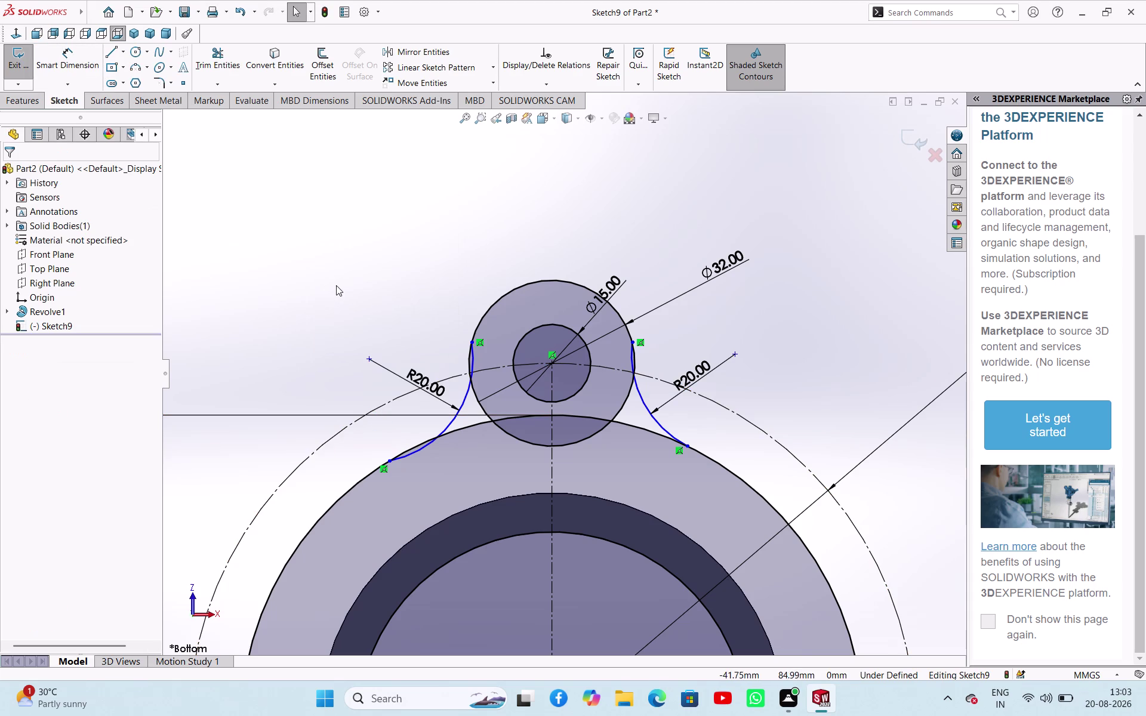
click(408, 457)
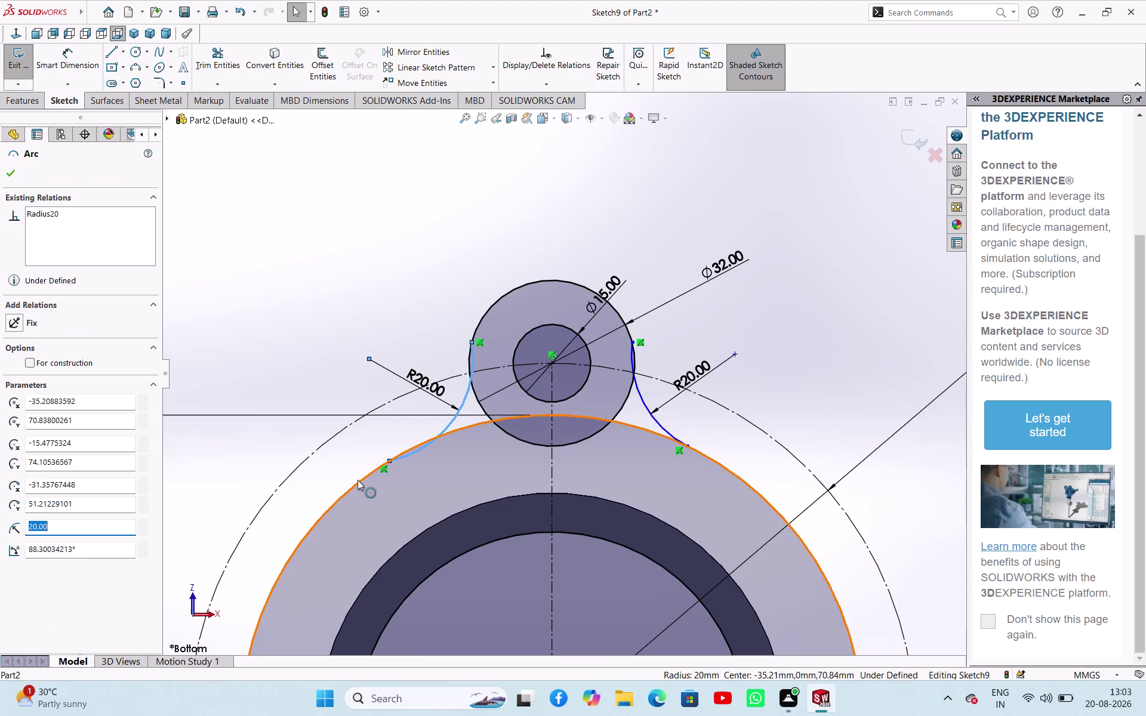
Make the left R20 arc tangent to the body outline and the Ø32 boss.
click(358, 480)
click(413, 429)
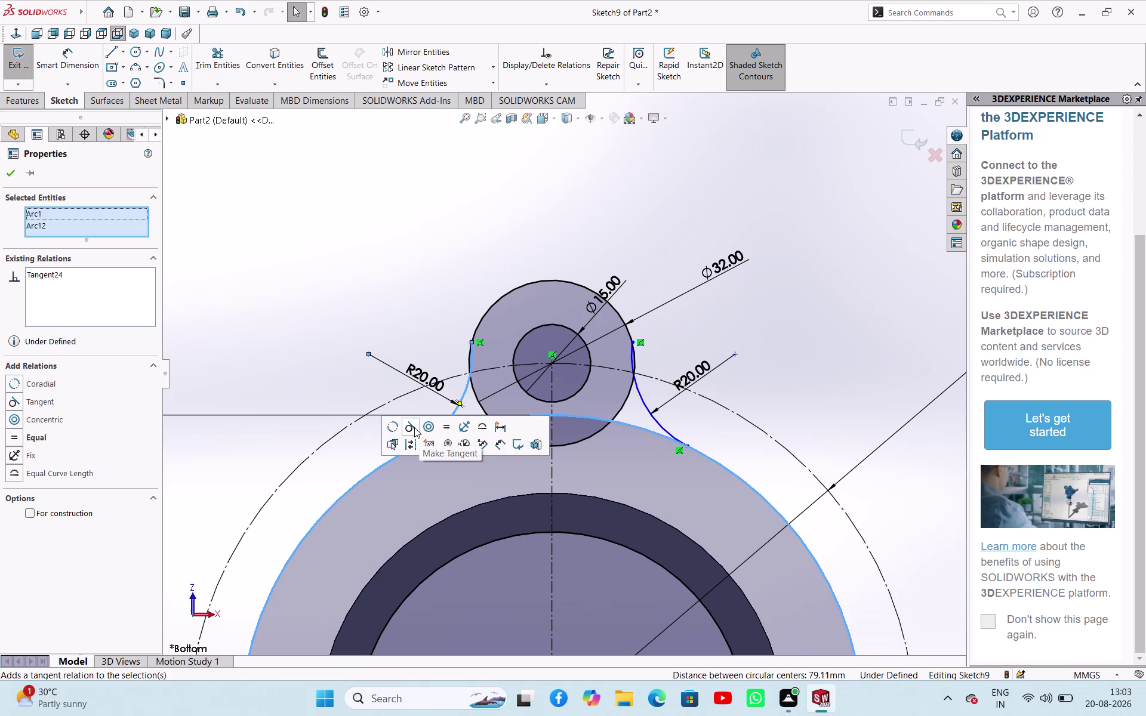
click(299, 350)
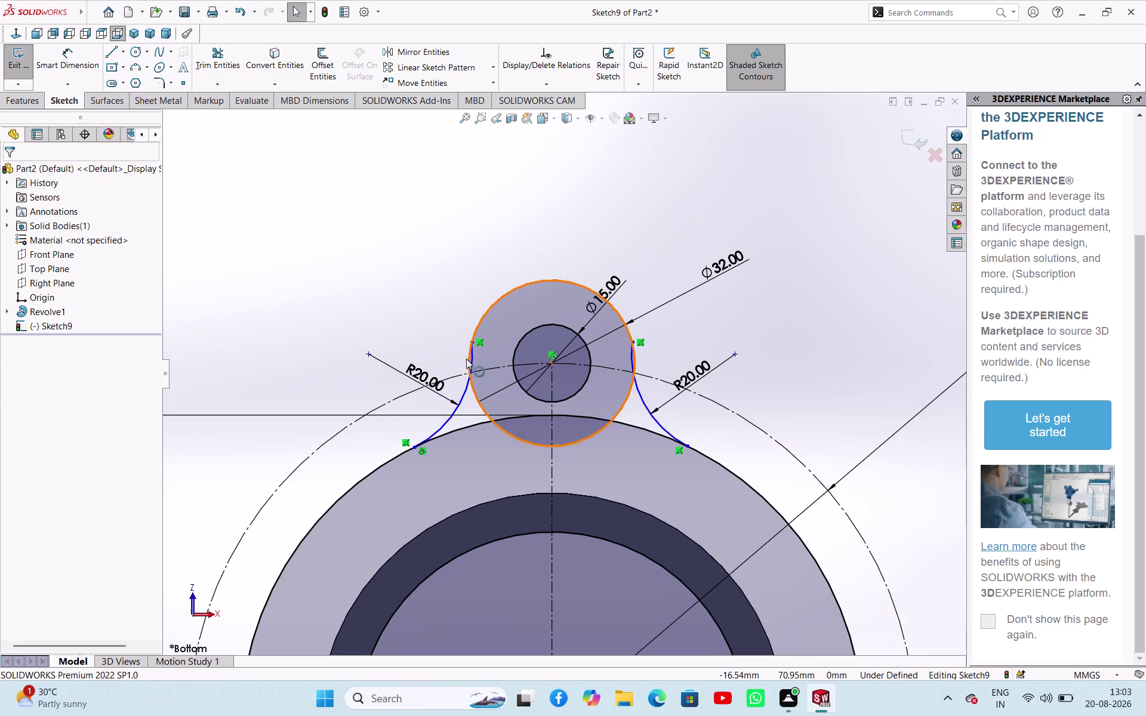
click(467, 360)
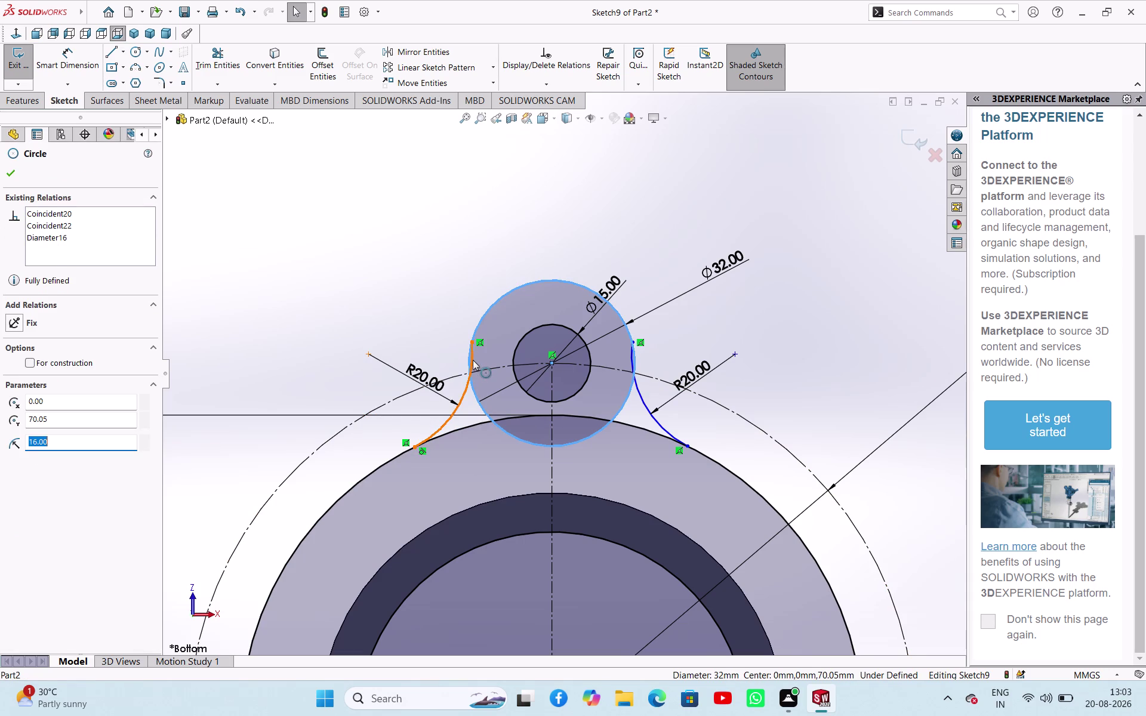
click(473, 360)
click(532, 305)
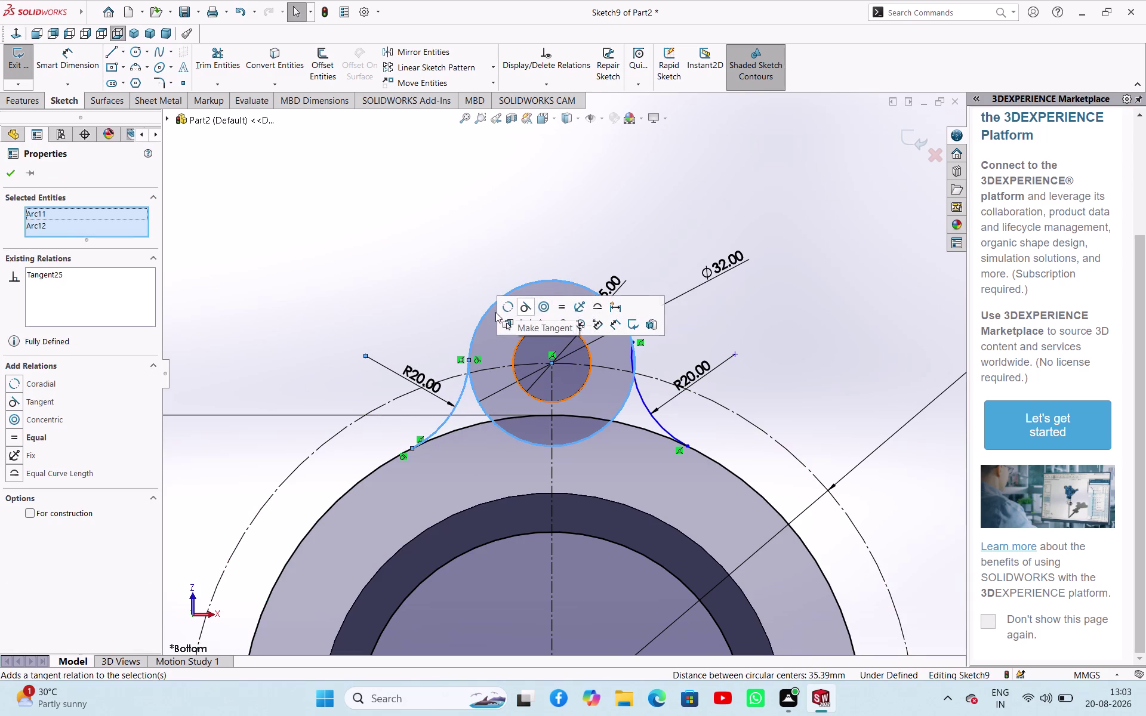
click(376, 308)
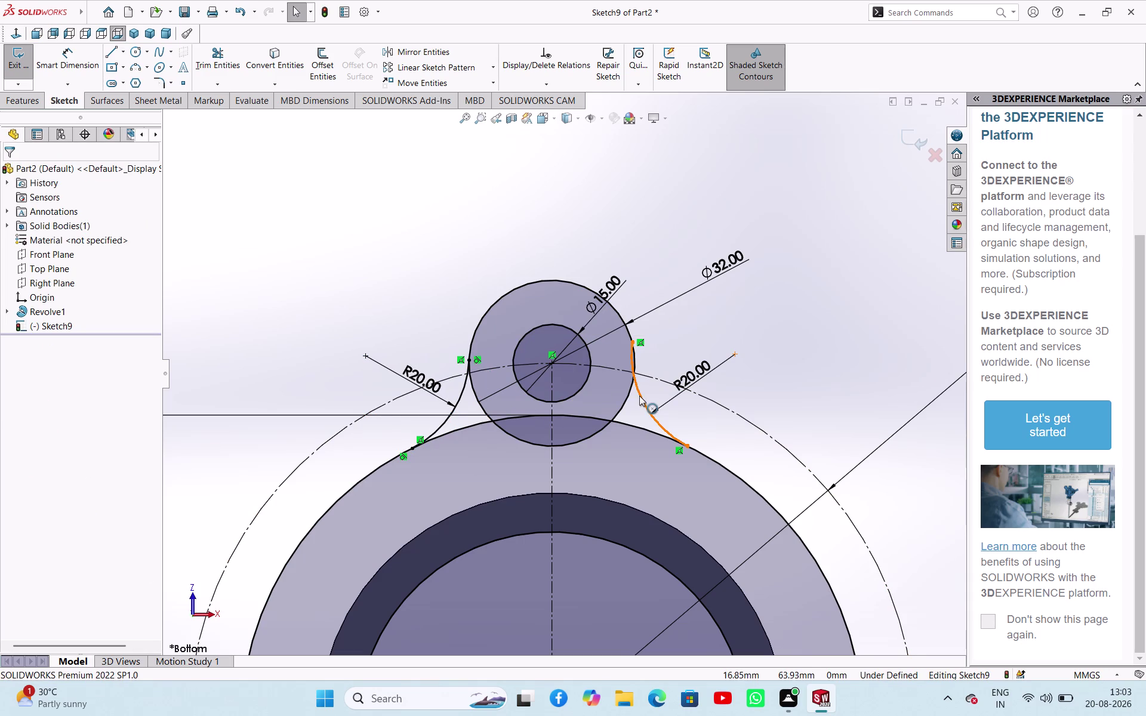
Make the right R20 arc tangent to the Ø32 boss circle.
click(640, 396)
click(627, 404)
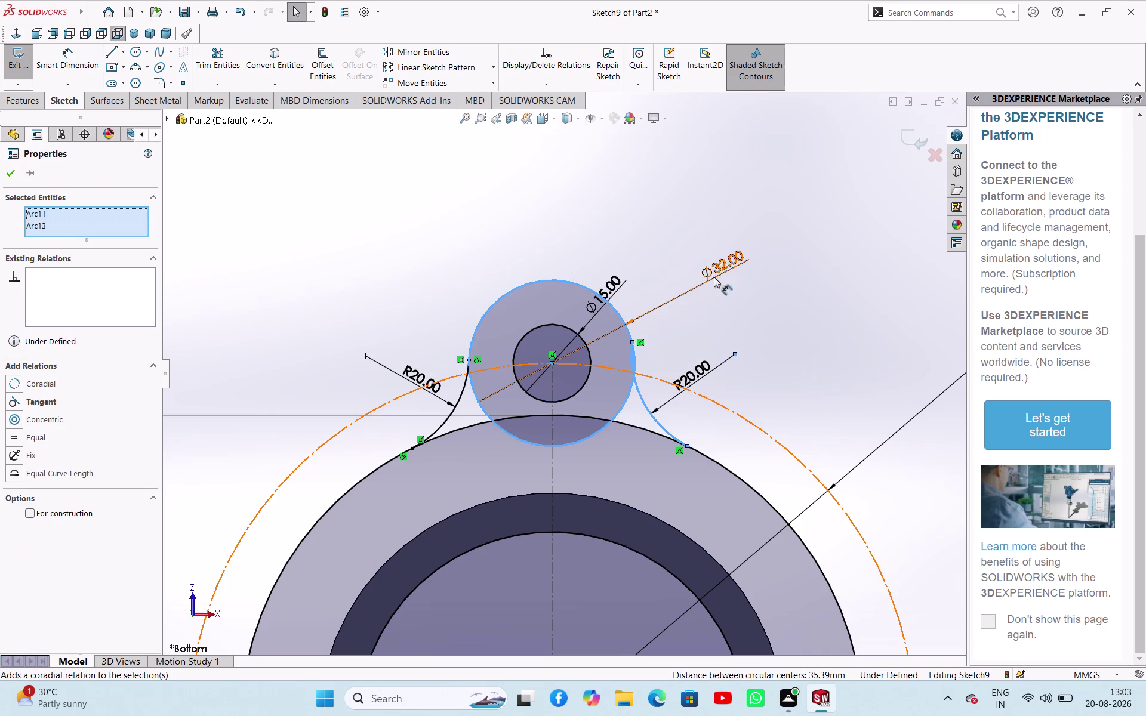
click(686, 329)
scroll(down, 3)
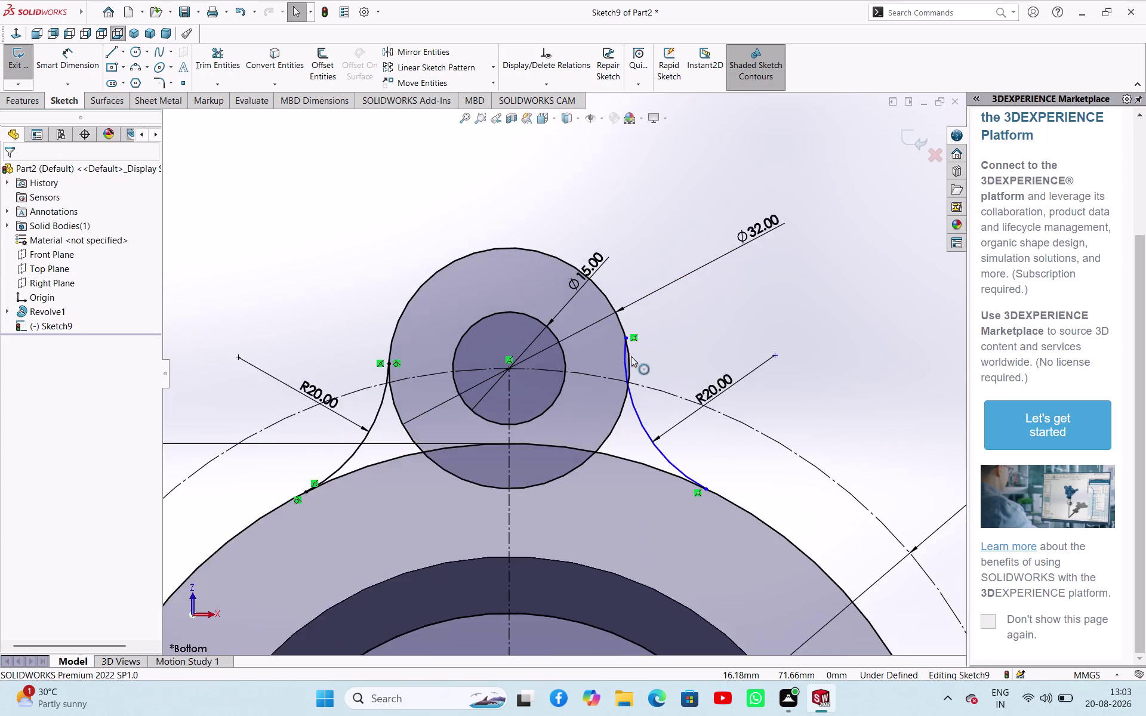
scroll(down, 3)
click(605, 363)
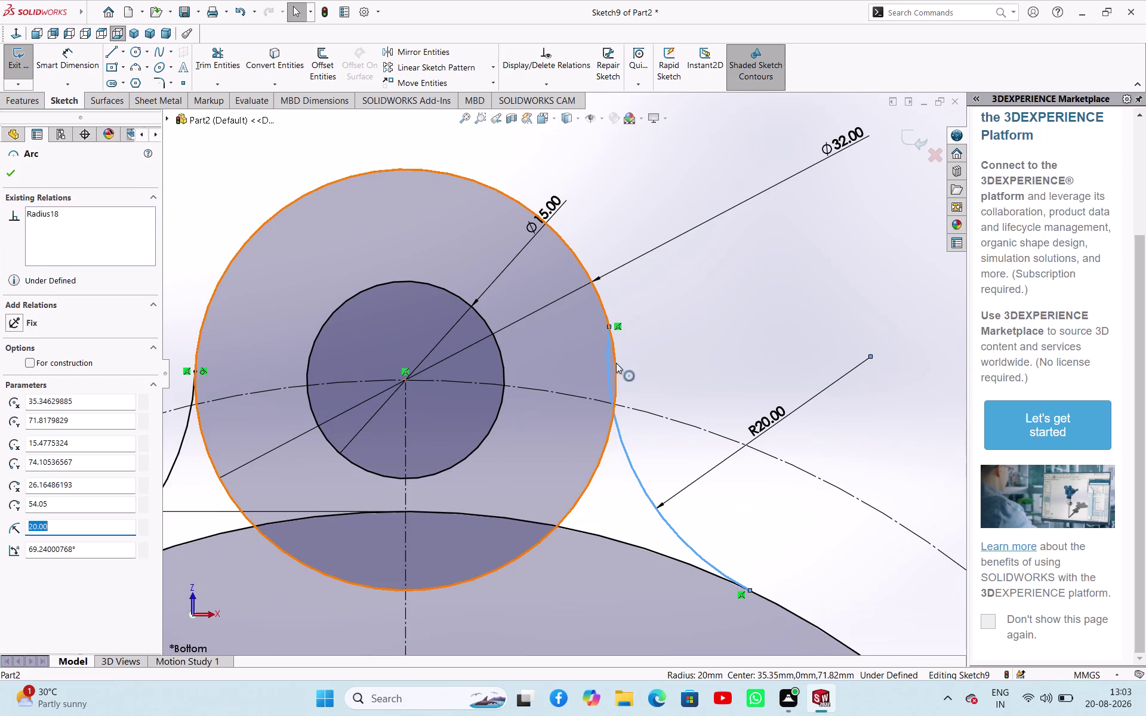
click(616, 363)
click(665, 311)
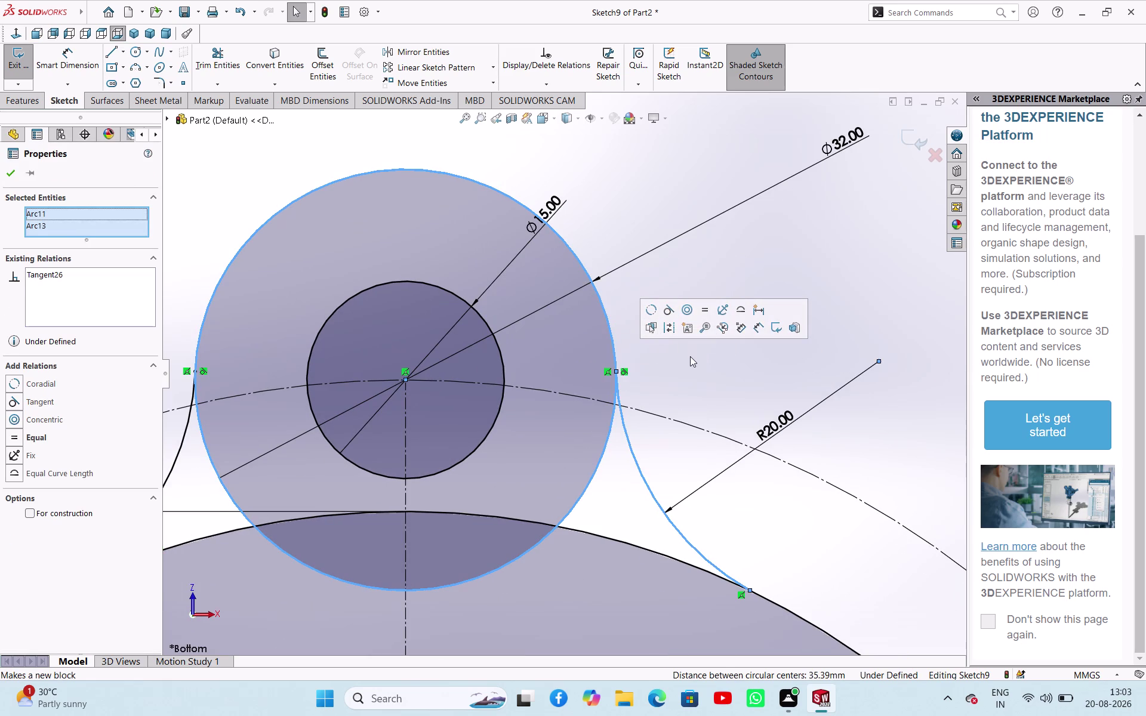
click(687, 380)
click(692, 541)
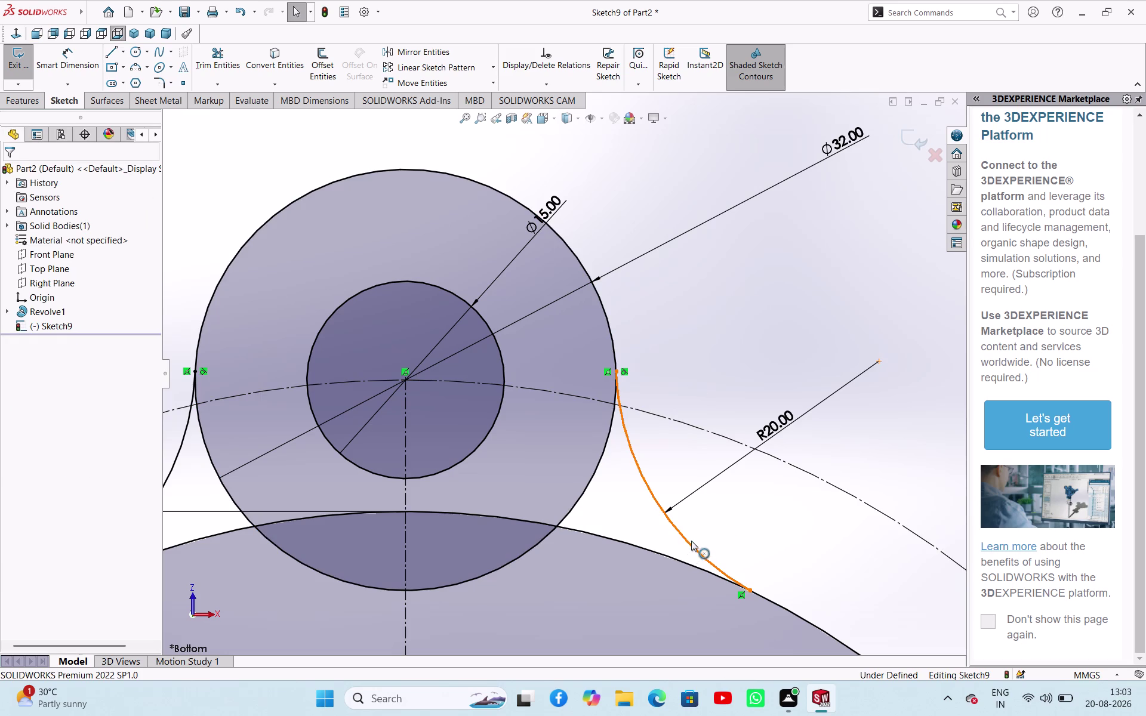
Make the right R20 arc tangent to the body outline.
click(669, 556)
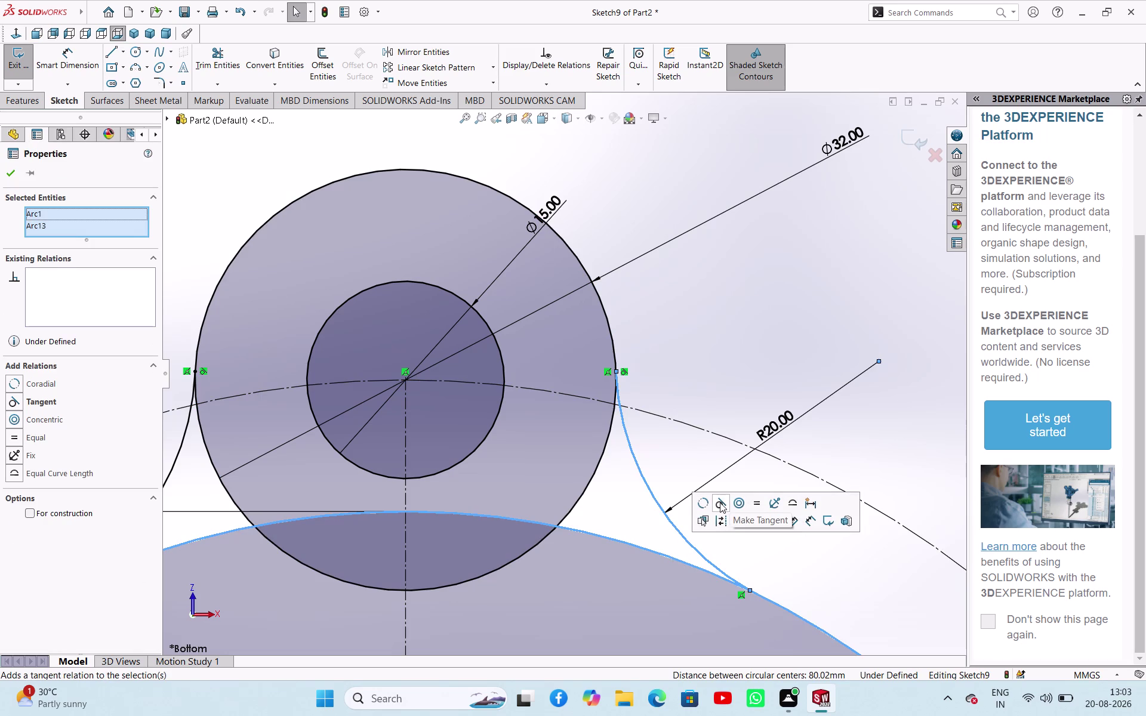
click(720, 503)
click(714, 378)
scroll(up, 3)
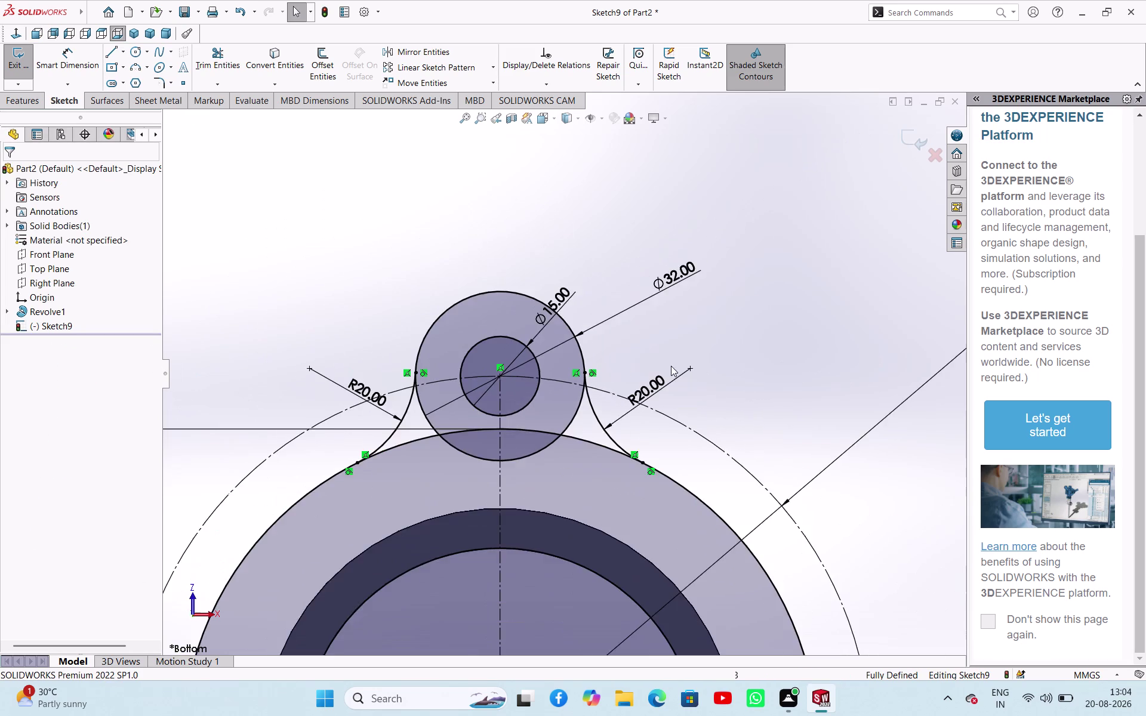
scroll(up, 3)
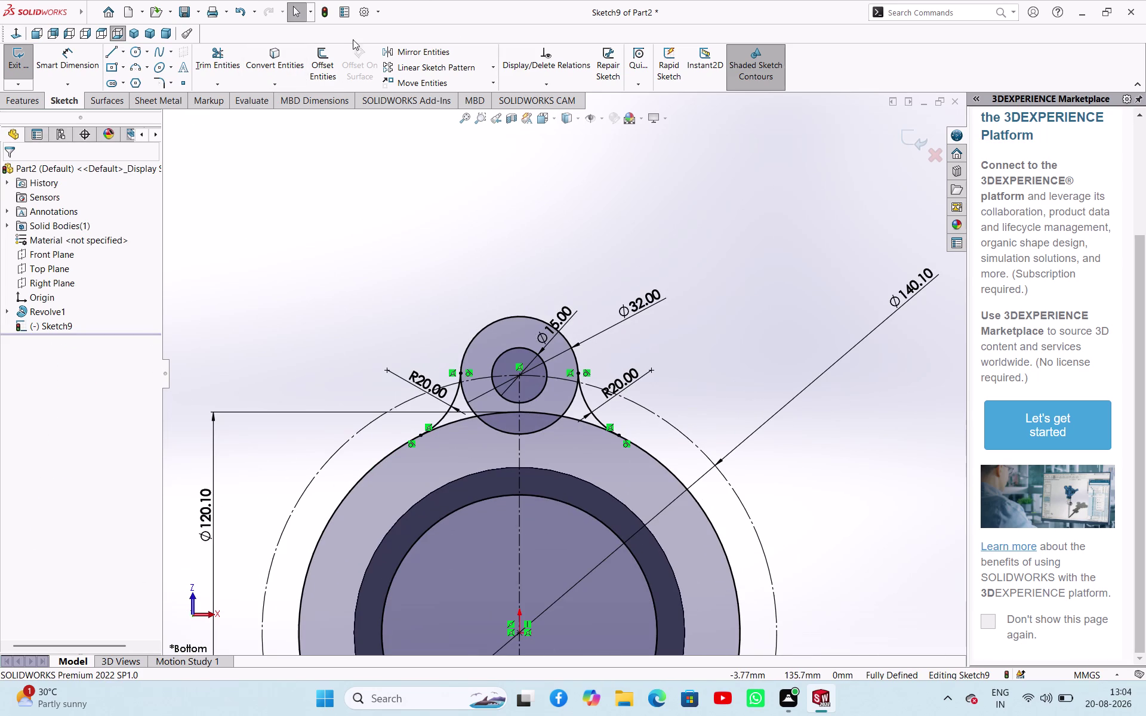
click(222, 58)
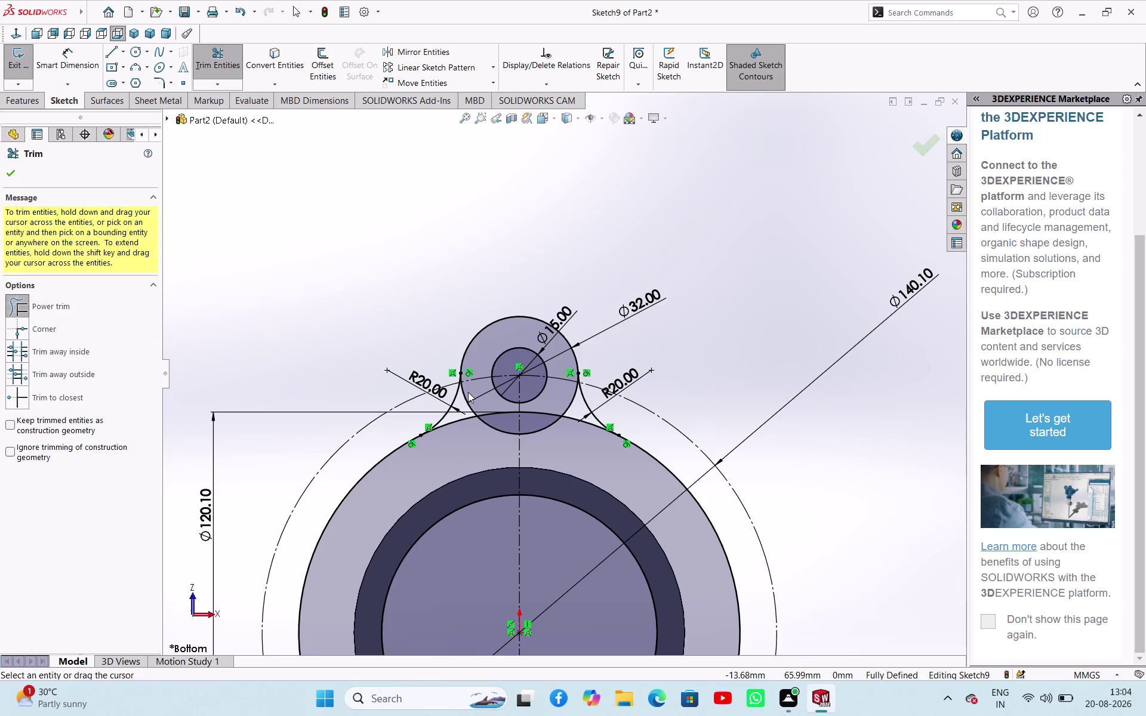
Power-trim the Ø32 circle's lower portion, undoing the last trim.
click(466, 395)
click(473, 384)
click(60, 306)
drag(502, 419, 503, 419)
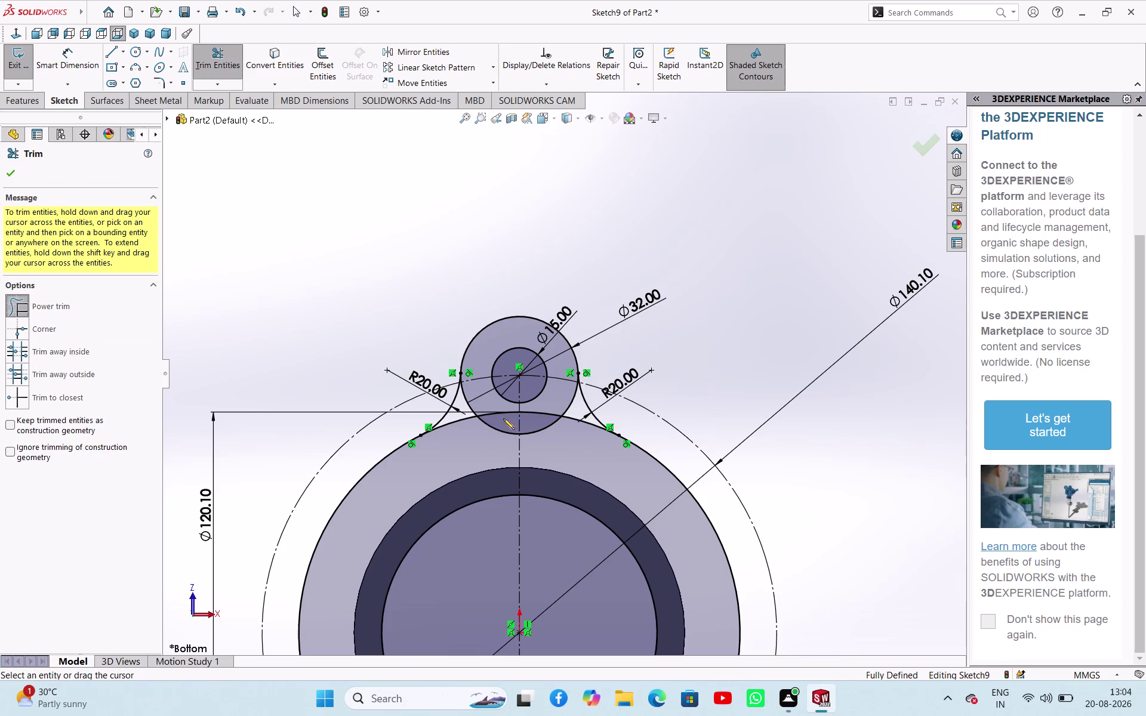
drag(504, 419, 498, 437)
drag(533, 417, 563, 439)
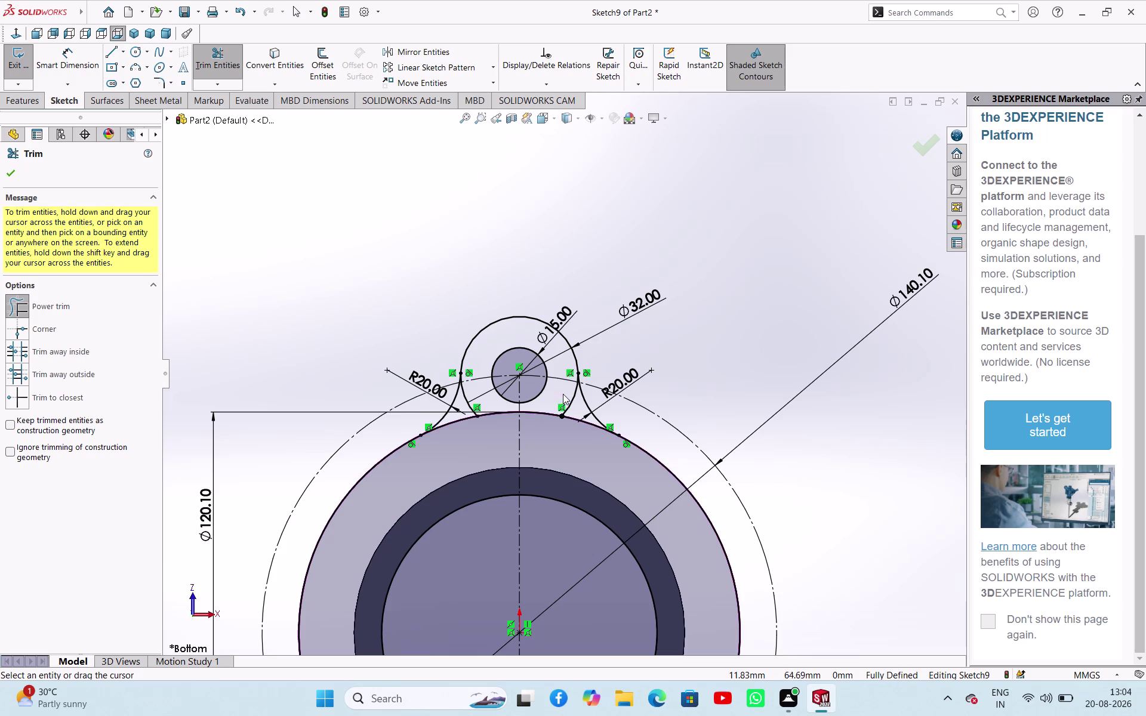
drag(565, 394, 564, 402)
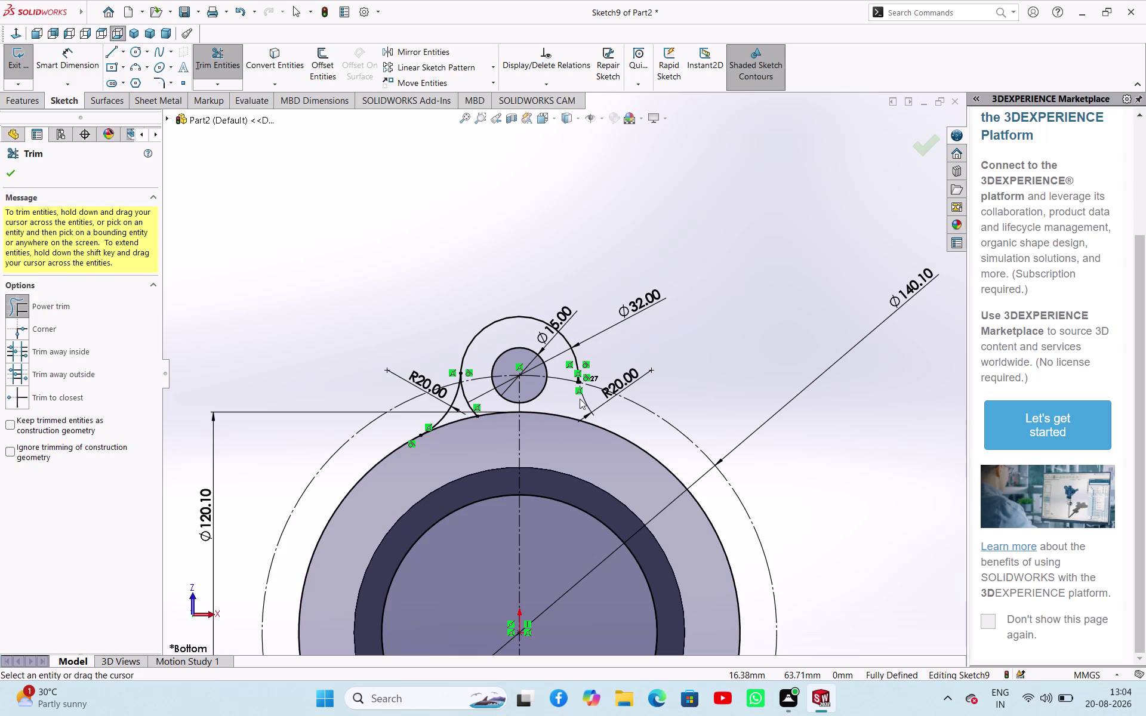
key(ctrl+z)
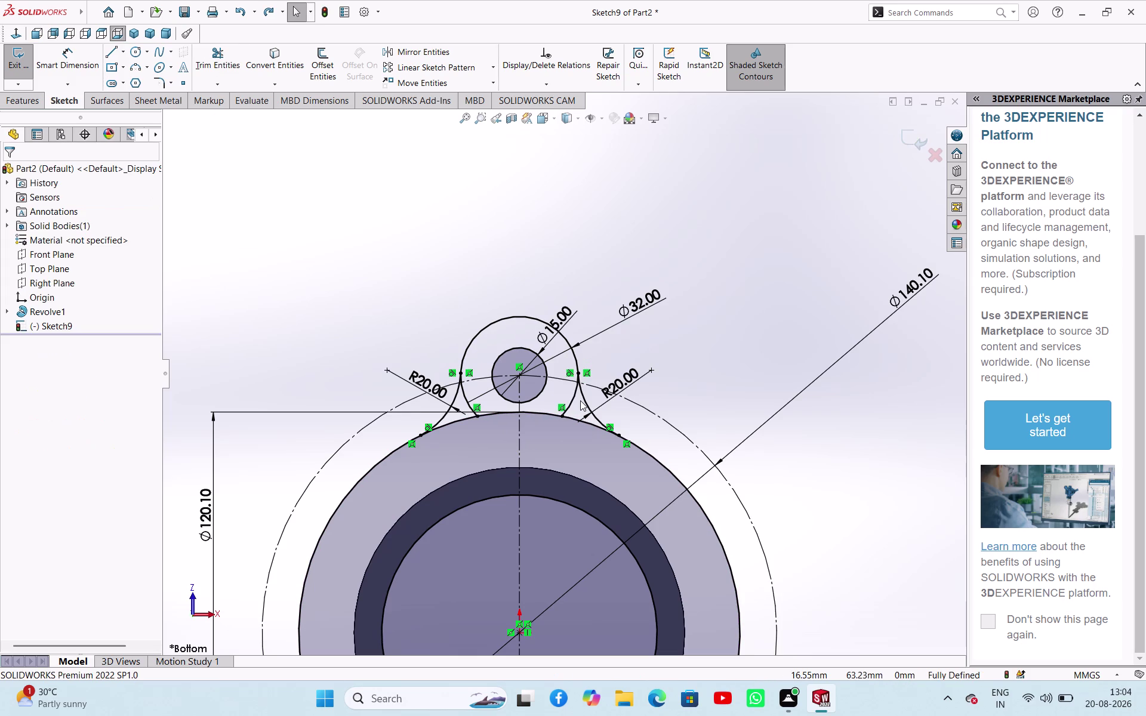
Trim the remaining stubs at both R20 arc junctions and exit Trim.
click(217, 49)
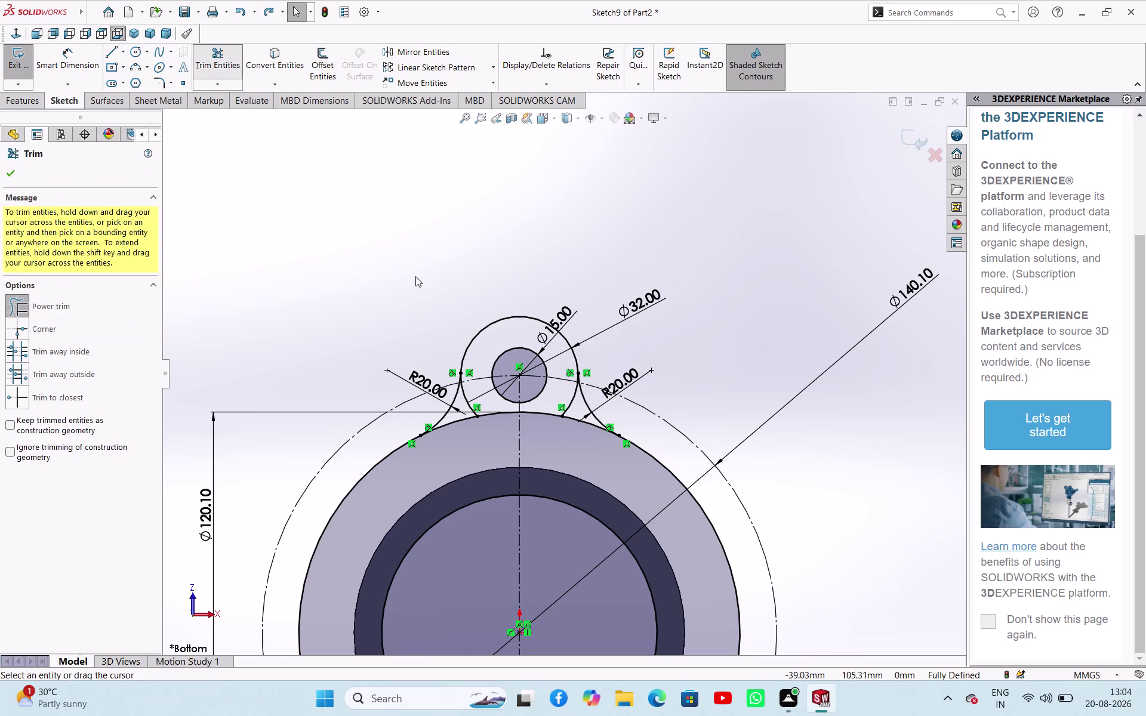
drag(562, 390, 576, 404)
drag(471, 385, 464, 402)
scroll(down, 3)
drag(648, 335, 633, 353)
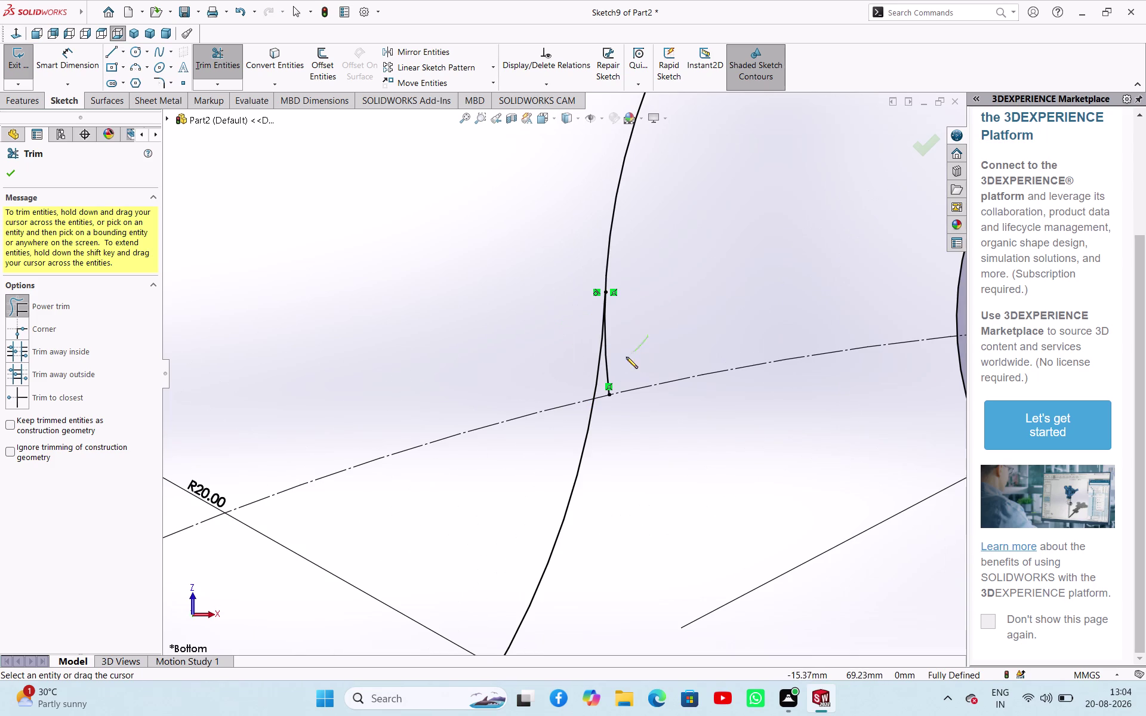
drag(633, 352, 605, 373)
scroll(up, 3)
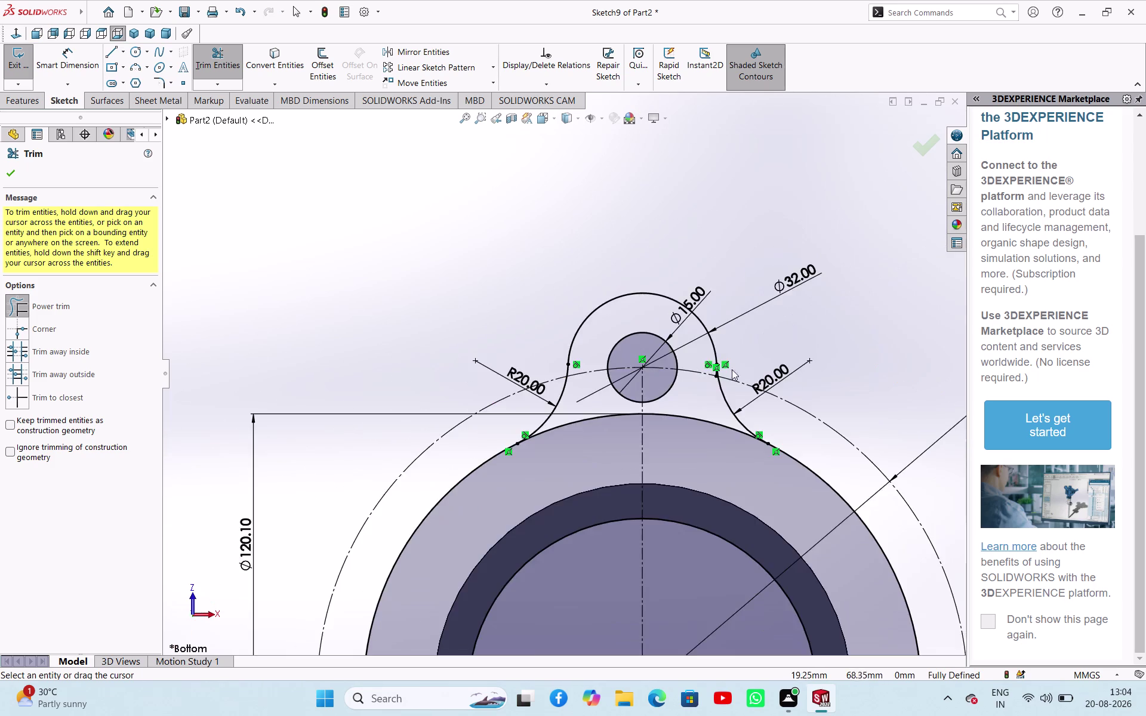
scroll(down, 3)
drag(518, 386, 548, 425)
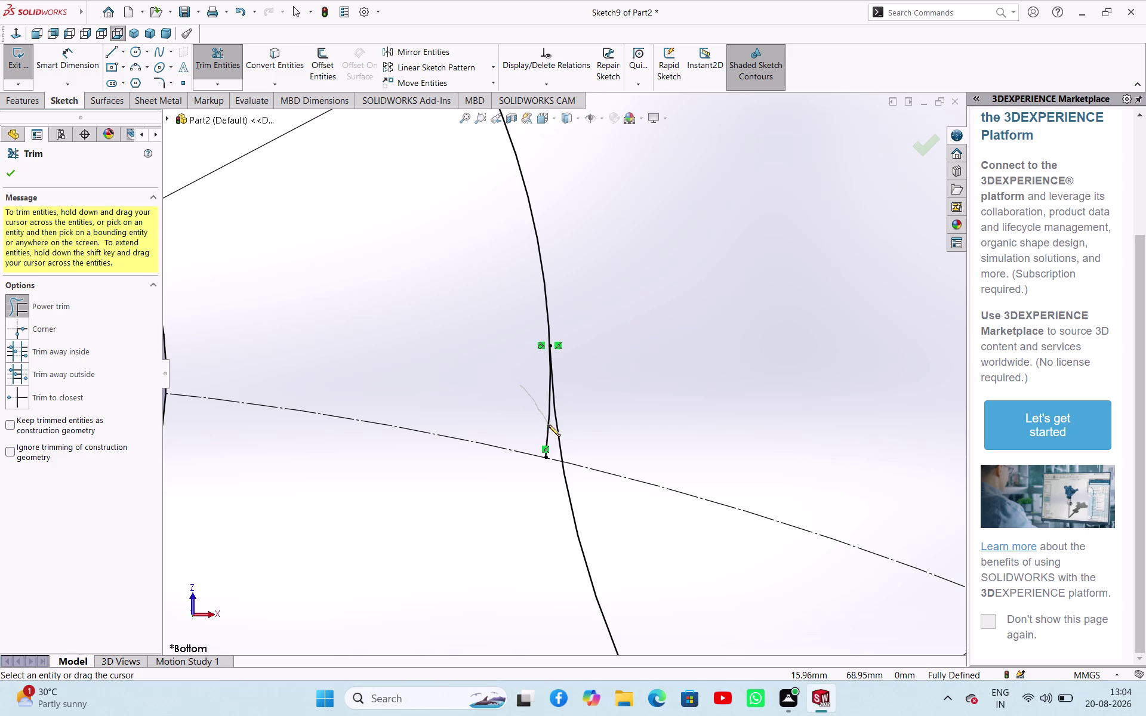
drag(549, 425, 550, 429)
right_click(609, 347)
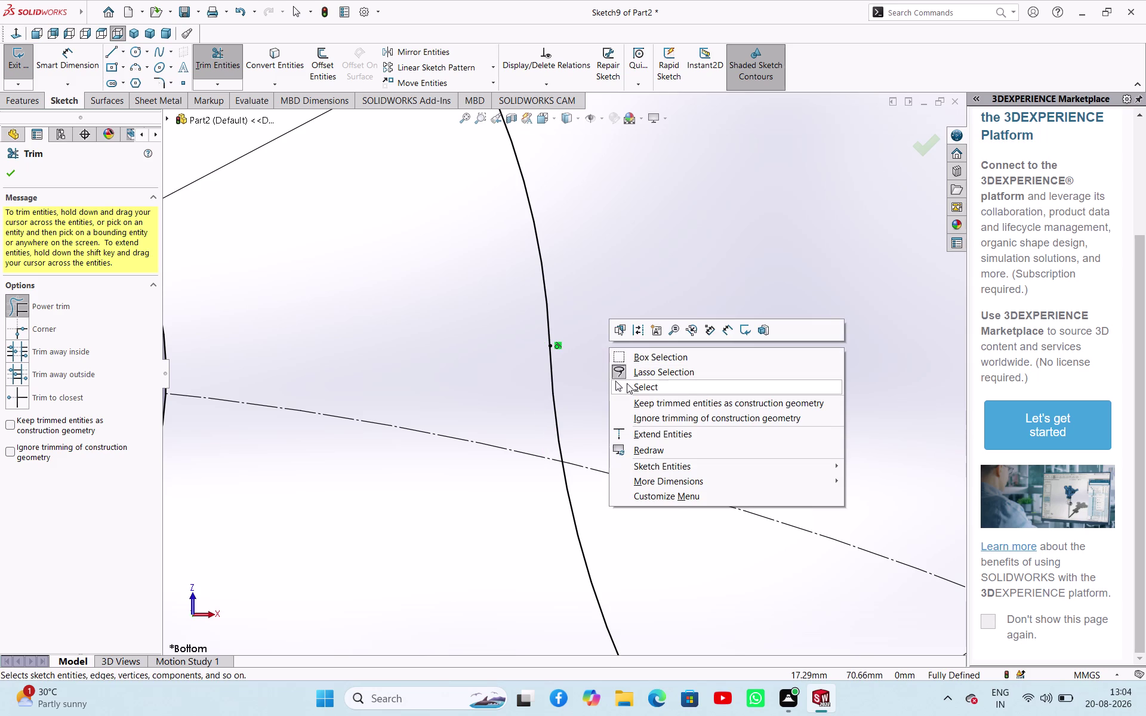
click(627, 384)
scroll(up, 3)
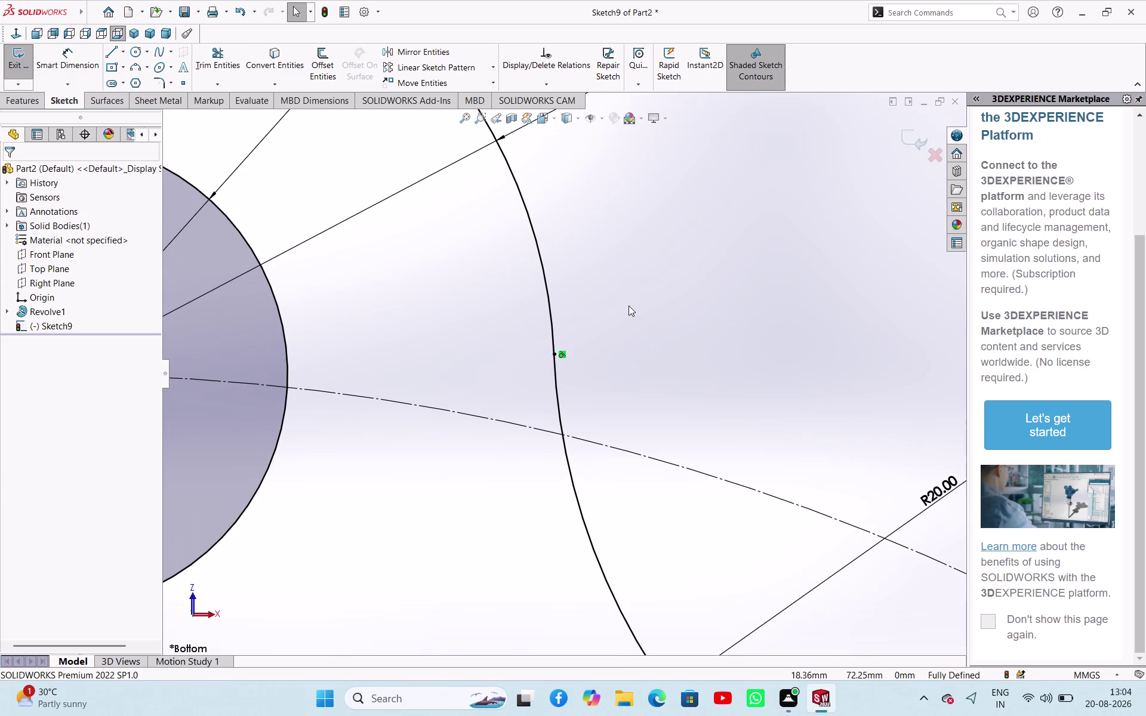